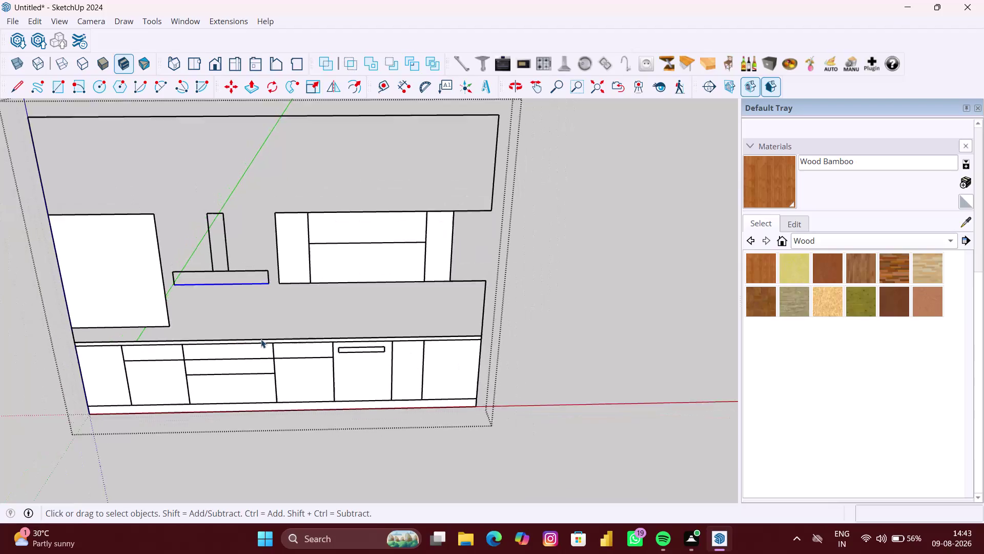
Select the kitchen wall elevation drawing's linework.
scroll(down, 3)
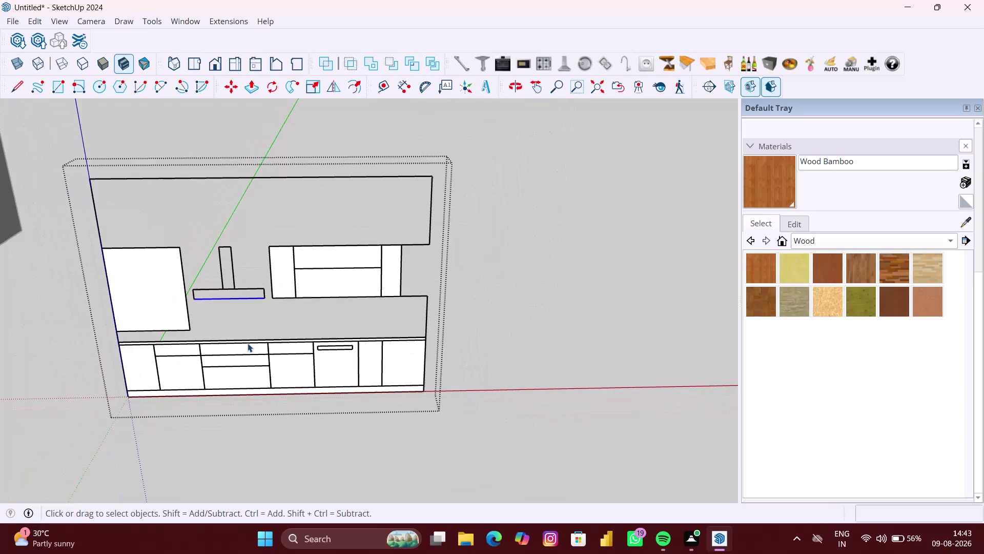
scroll(down, 3)
scroll(down, 3)
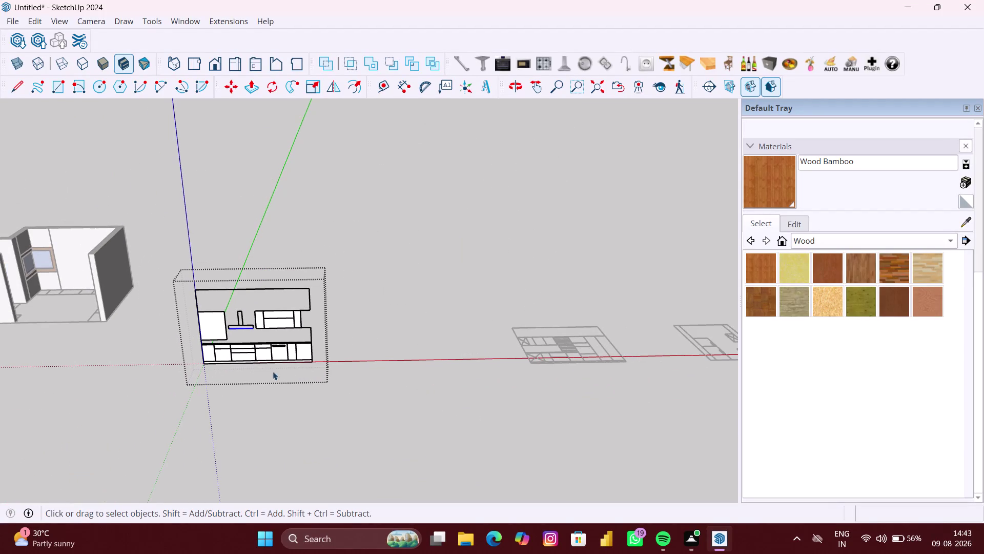
click(340, 390)
drag(341, 390, 165, 261)
scroll(up, 3)
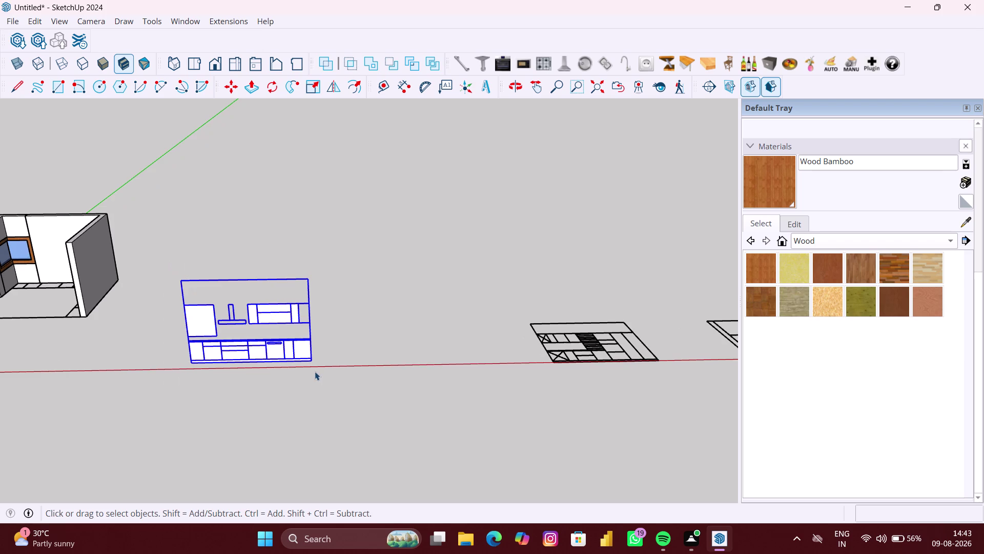
Move the elevation from its bottom-left corner onto the room's back-wall corner.
key(m)
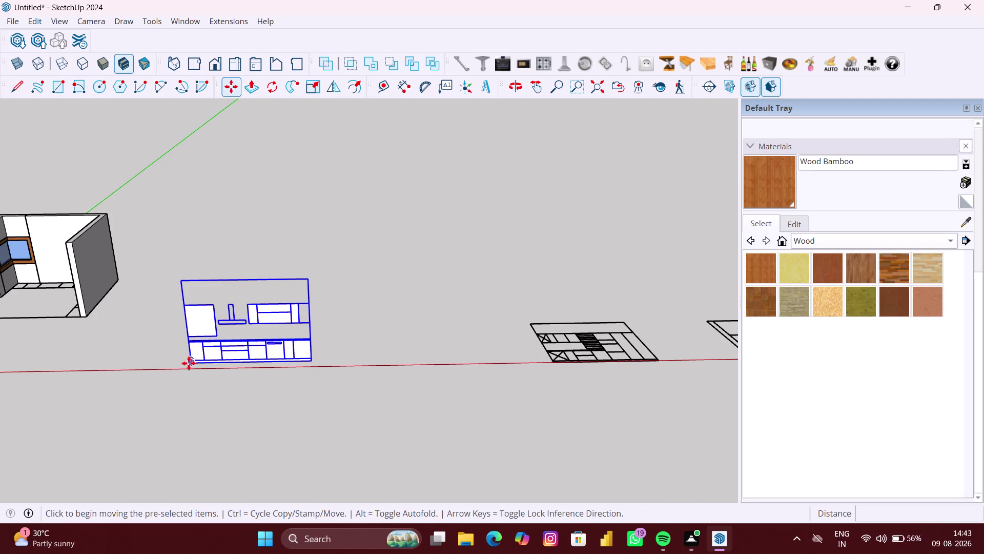
click(188, 363)
scroll(down, 3)
middle_drag(162, 360, 224, 434)
scroll(up, 3)
scroll(up, 3)
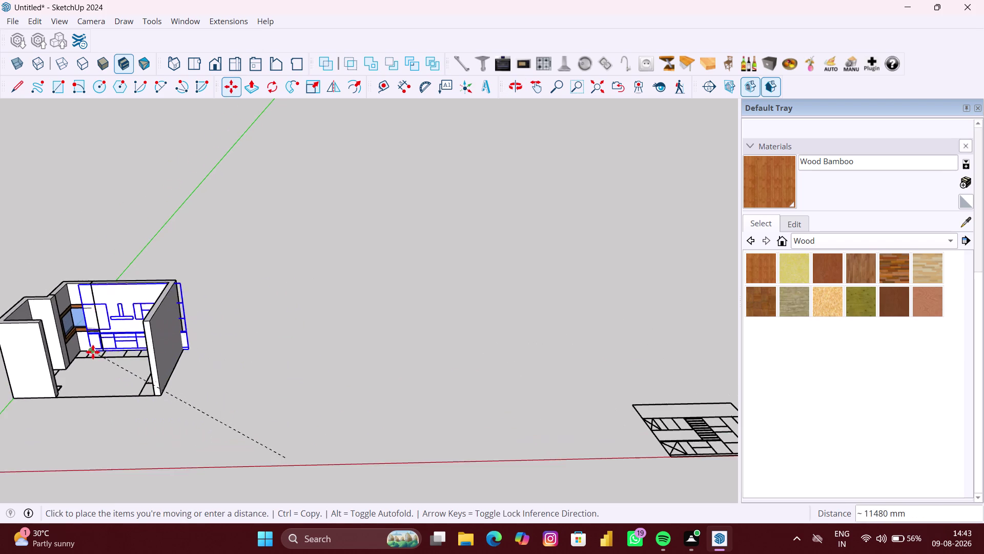
scroll(up, 3)
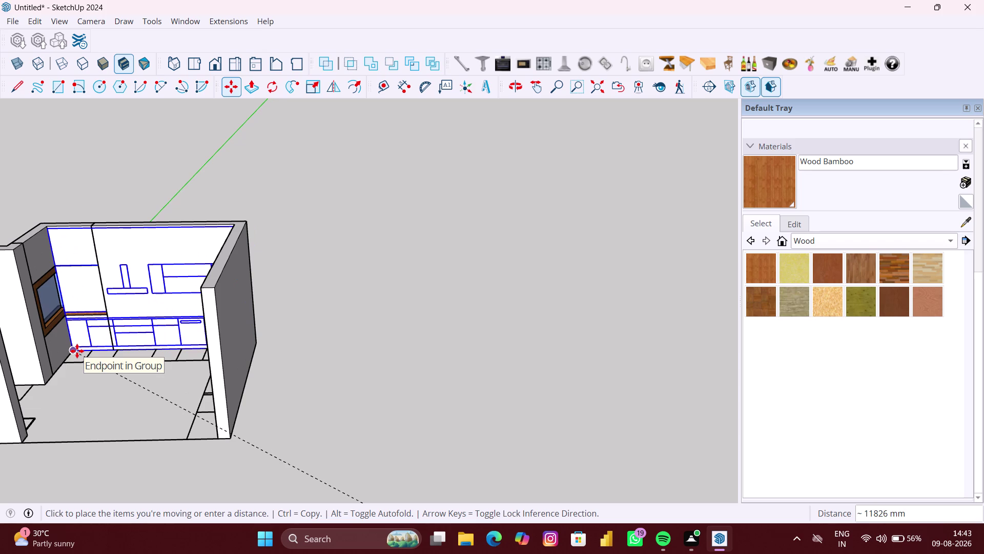
middle_drag(78, 351, 152, 359)
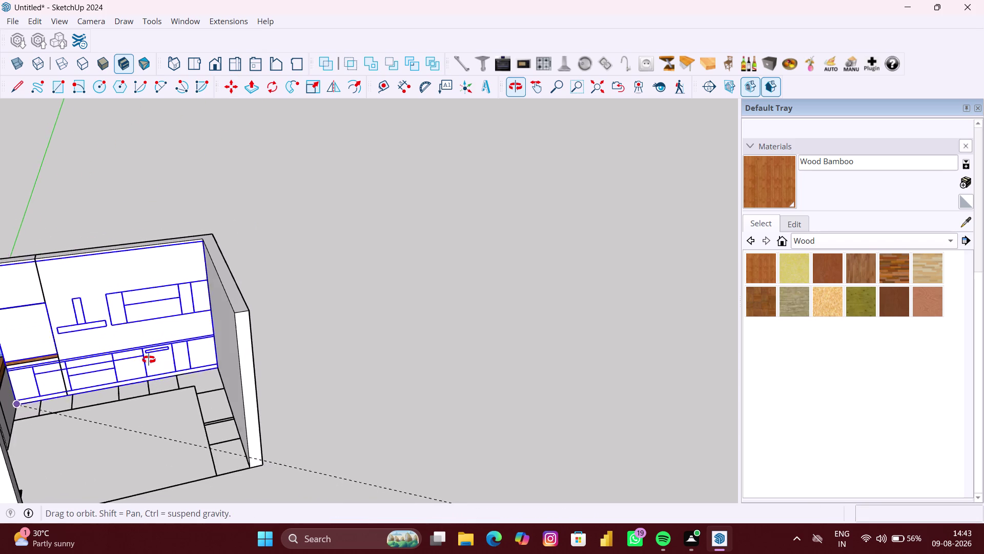
middle_drag(152, 359, 140, 359)
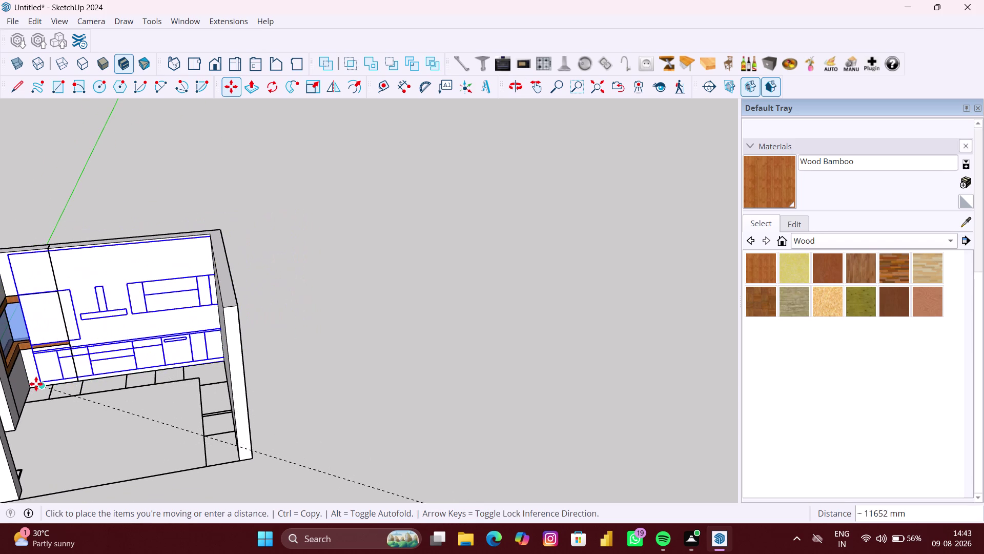
click(32, 384)
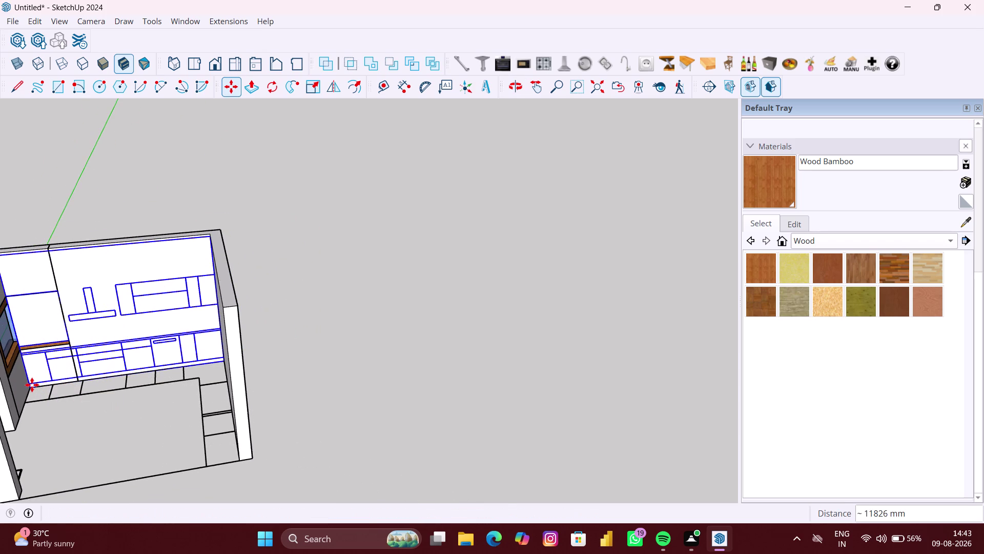
key(space)
click(351, 423)
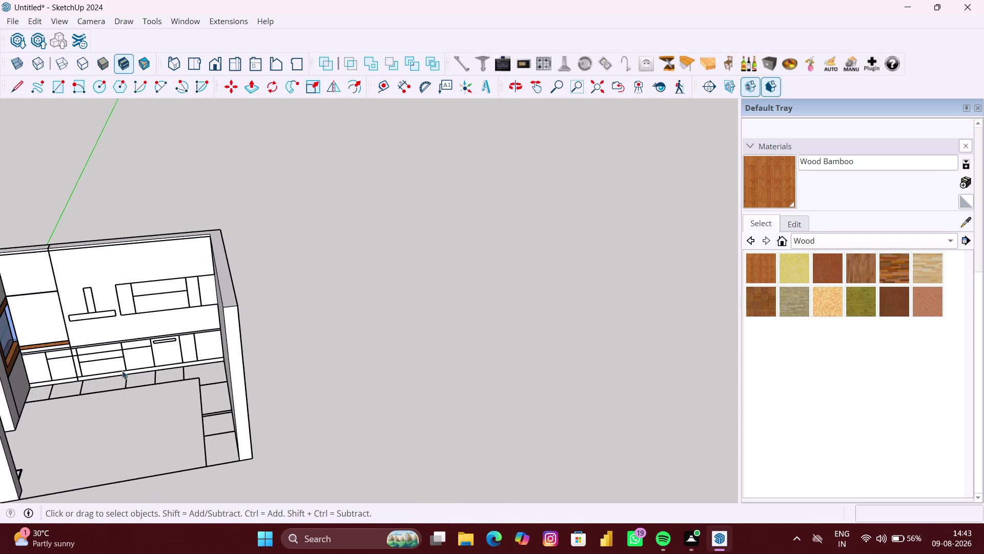
click(51, 322)
double_click(53, 320)
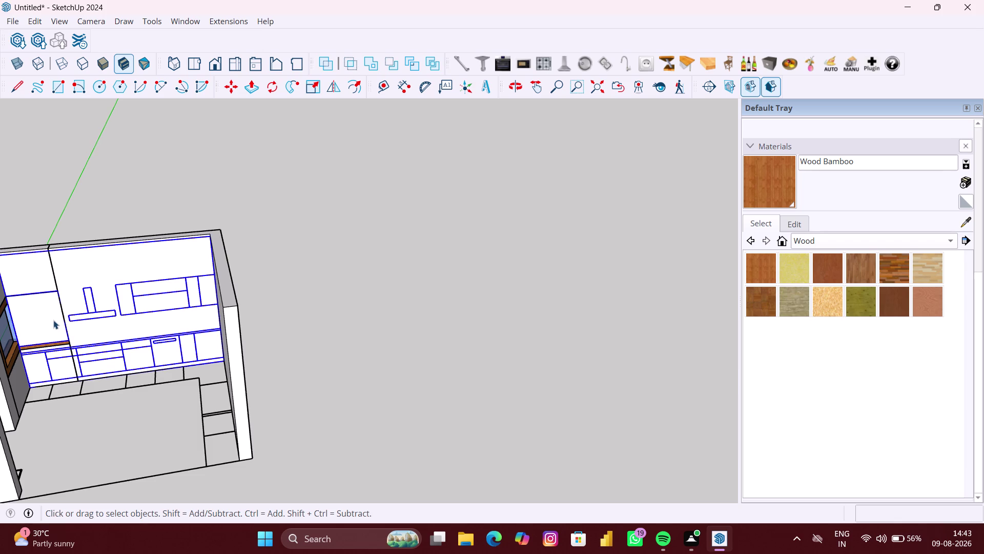
click(52, 318)
key(Delete)
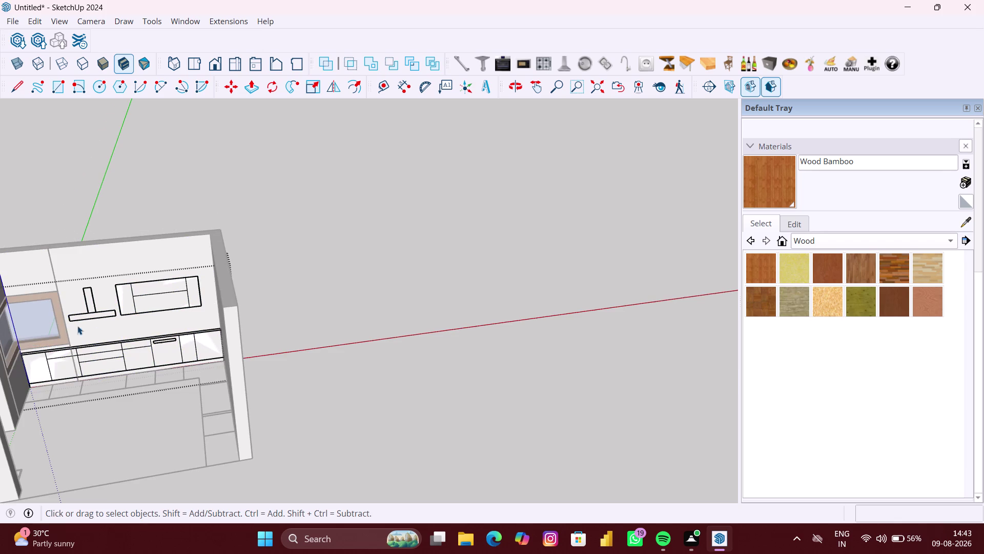
click(314, 356)
scroll(down, 3)
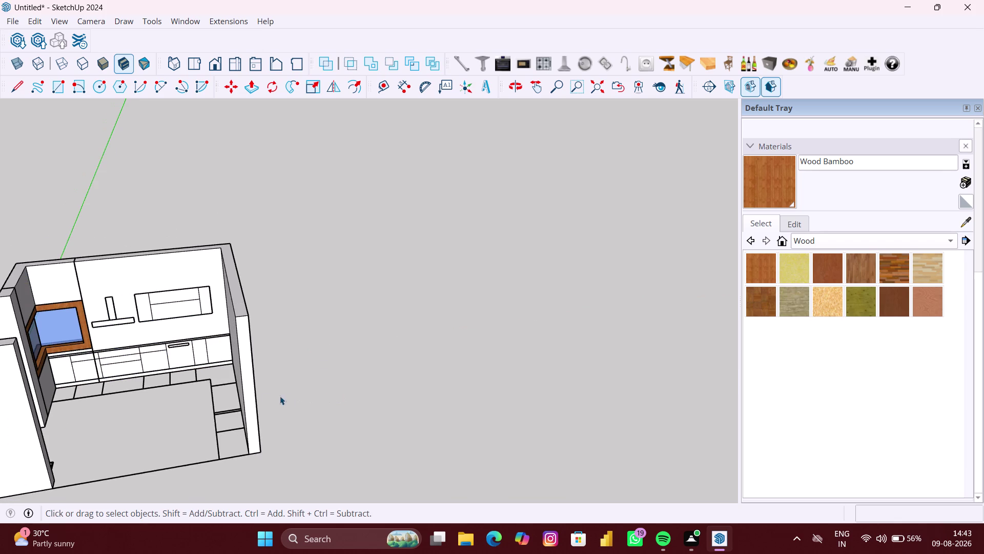
scroll(up, 3)
middle_drag(107, 390, 92, 381)
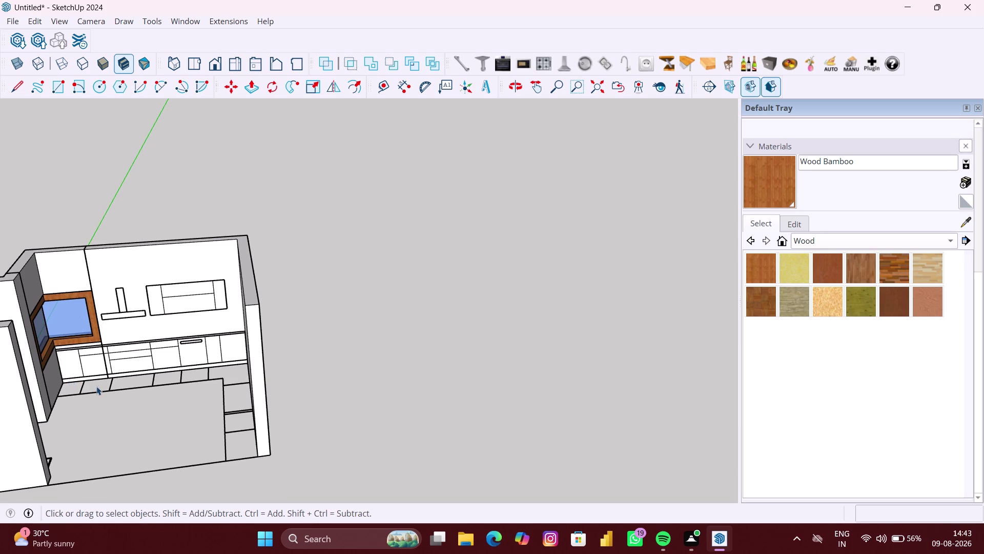
scroll(up, 3)
middle_drag(82, 386, 95, 389)
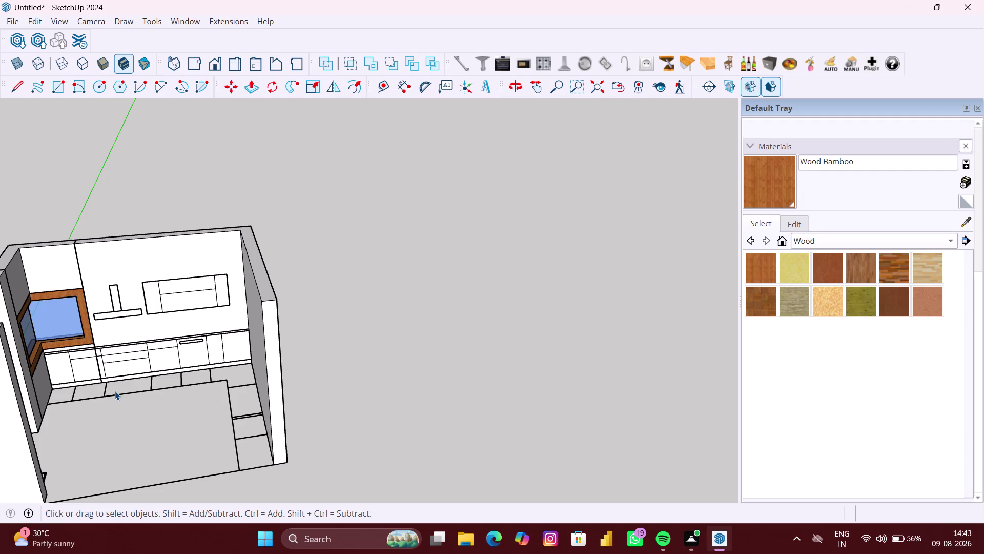
scroll(down, 3)
middle_drag(165, 375, 164, 374)
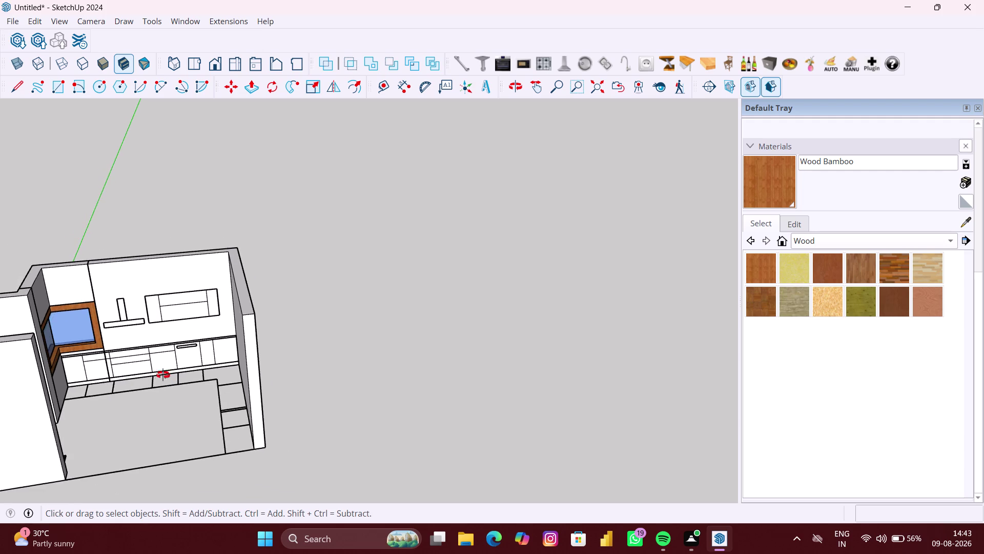
middle_drag(163, 375, 130, 368)
scroll(up, 3)
scroll(up, 3)
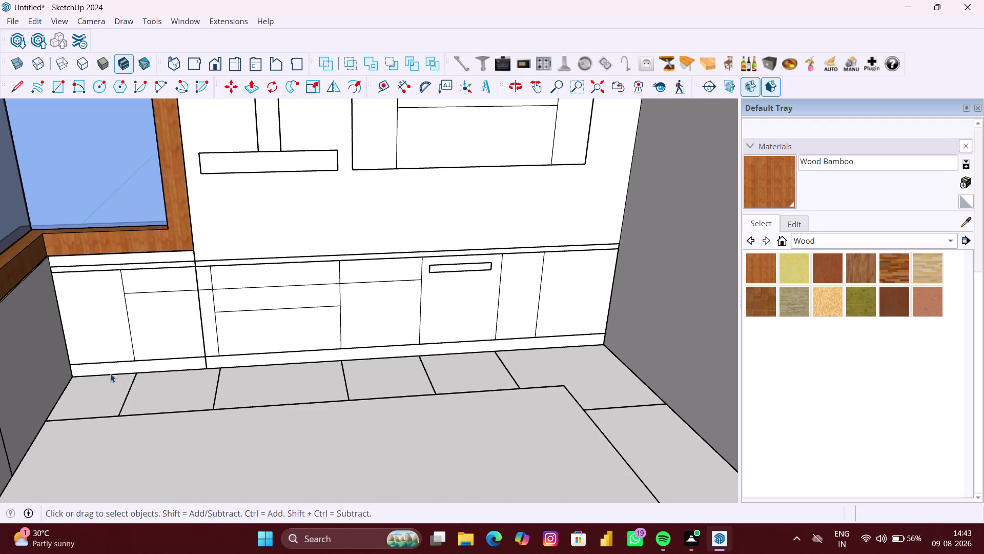
scroll(up, 3)
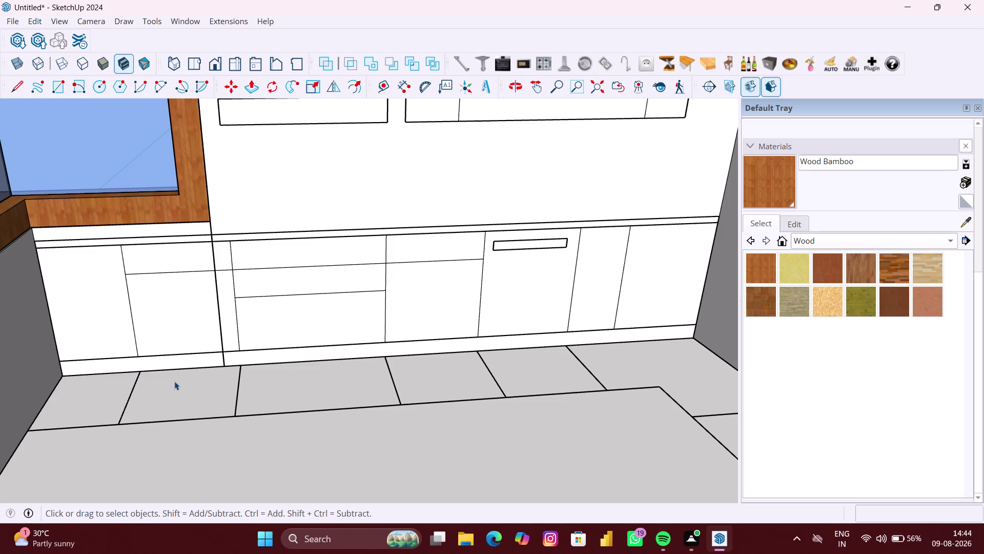
scroll(down, 3)
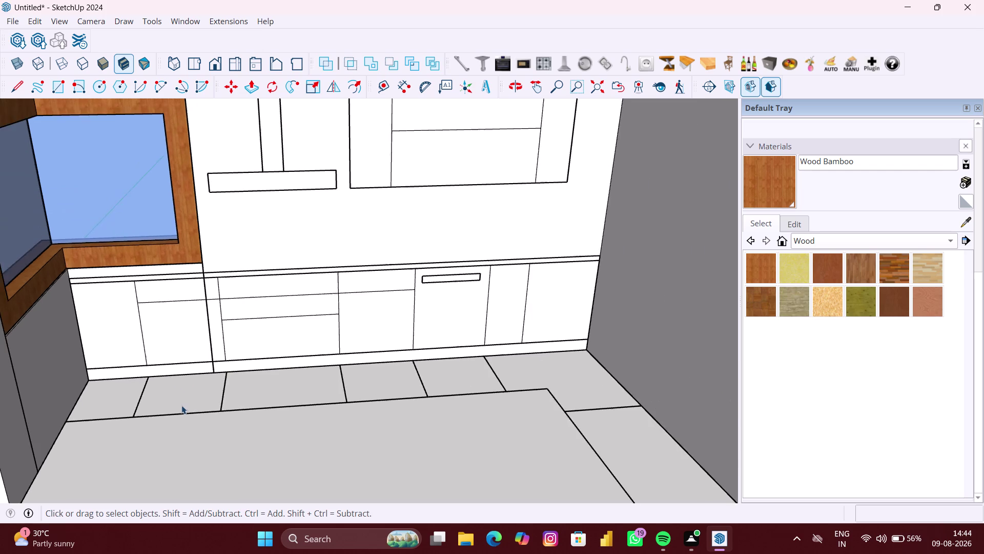
scroll(down, 3)
scroll(up, 3)
scroll(up, 3)
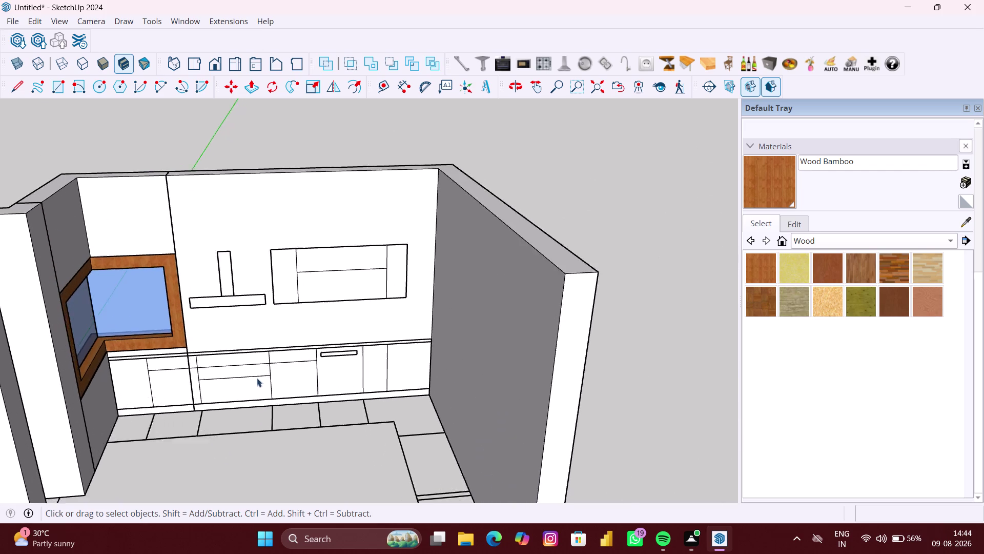
scroll(up, 3)
scroll(down, 3)
middle_drag(444, 434, 313, 381)
middle_drag(469, 408, 319, 367)
scroll(down, 3)
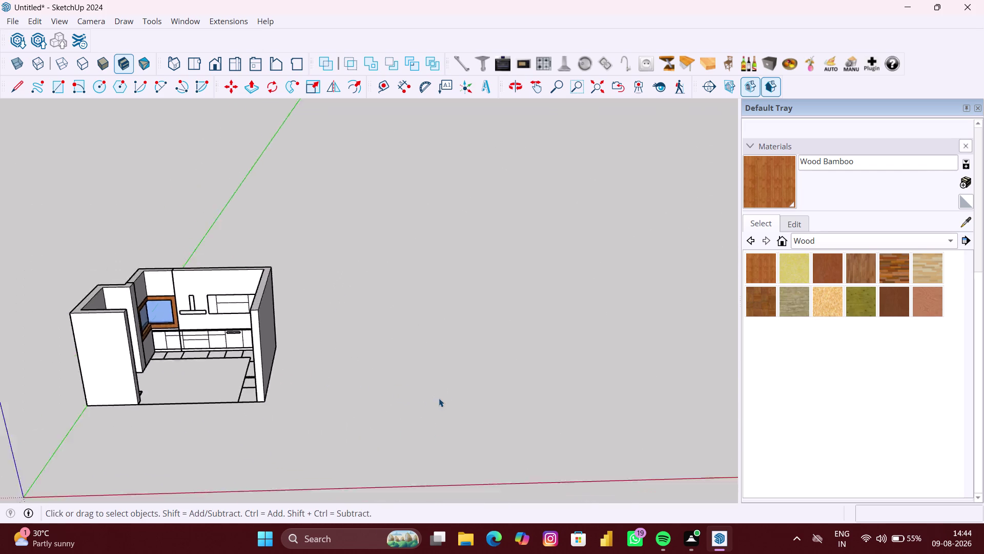
scroll(down, 3)
middle_drag(490, 394, 324, 335)
scroll(up, 3)
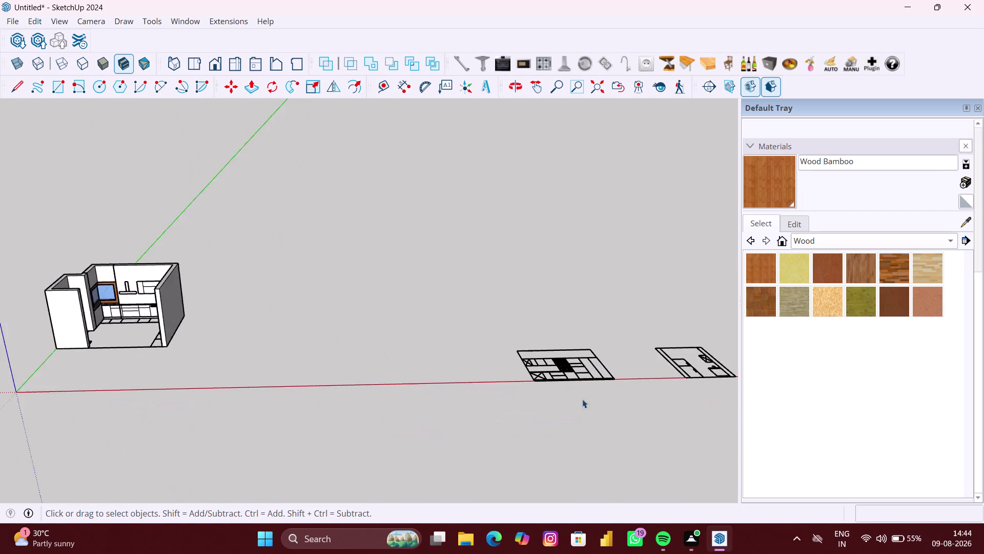
Pan to the cabinet layout drawing and select it.
scroll(up, 3)
drag(644, 383, 433, 298)
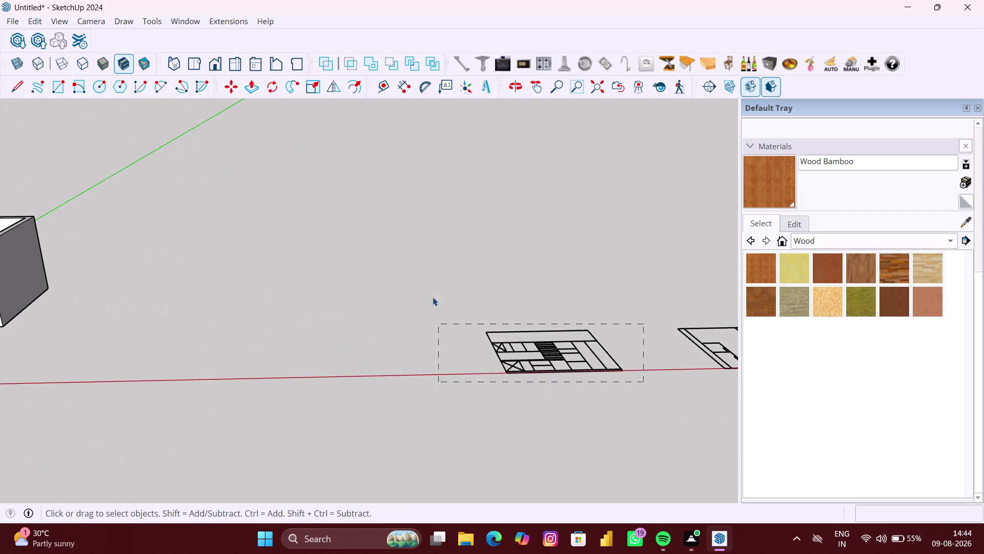
drag(433, 298, 432, 292)
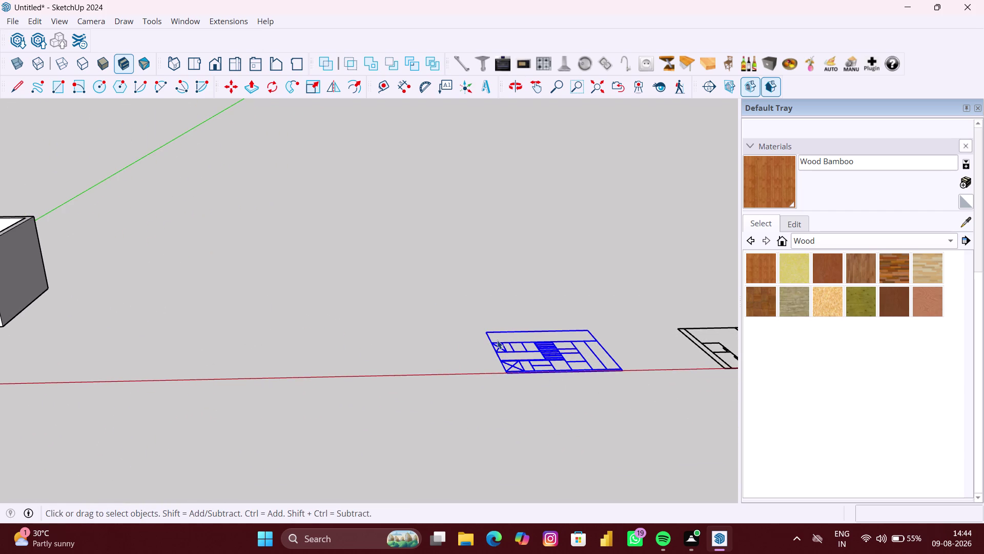
click(272, 88)
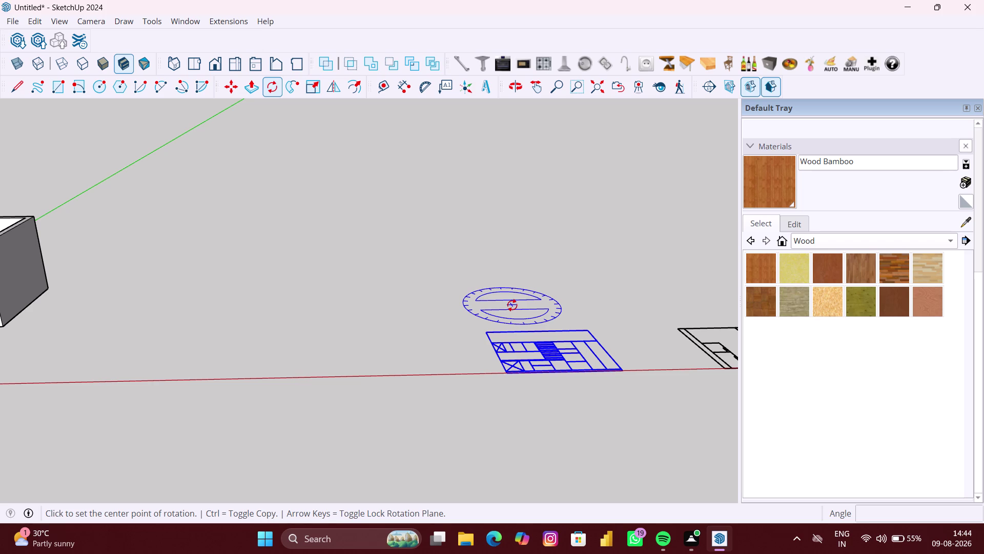
Rotate the drawing 90 degrees on a vertical rotation plane about its corner.
key(Left)
key(Right)
click(508, 372)
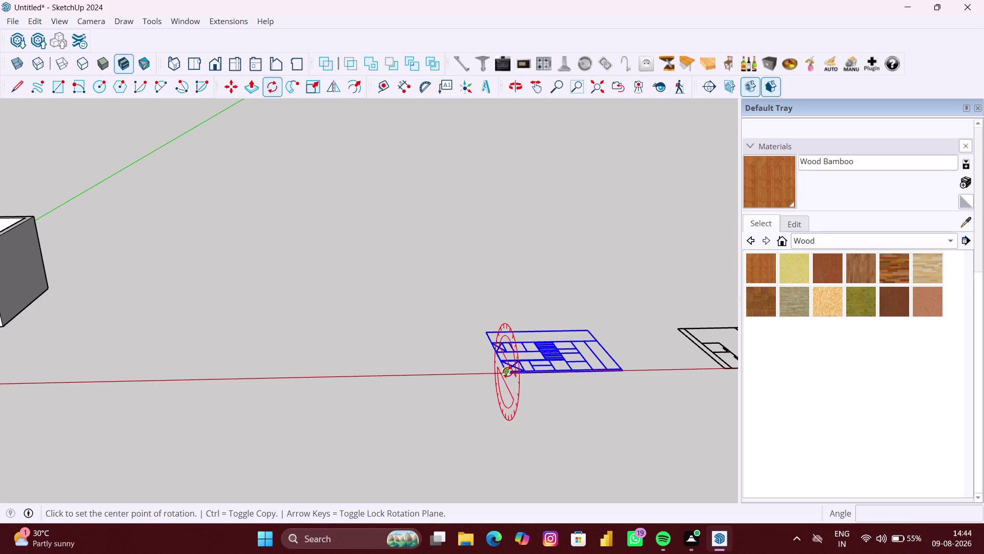
click(489, 331)
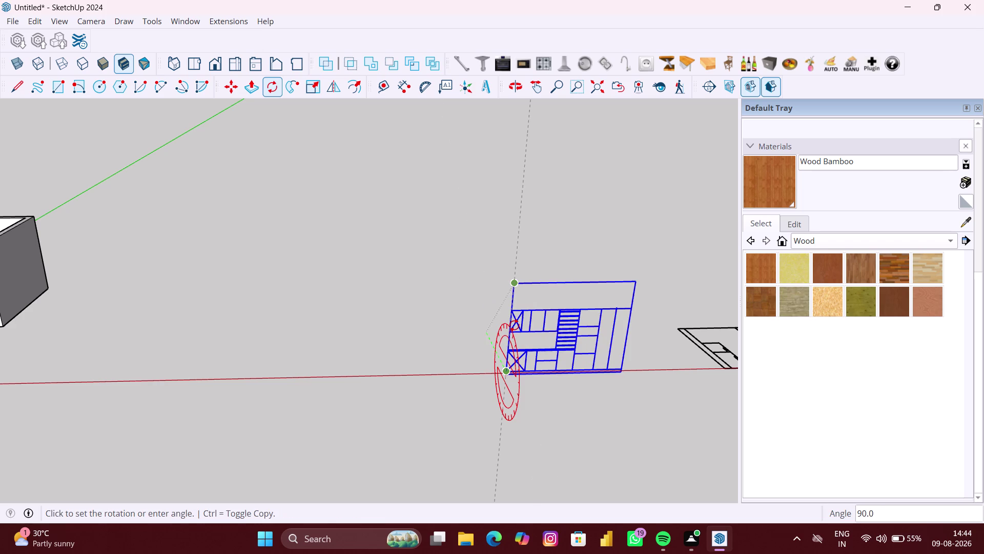
text(90)
key(Return)
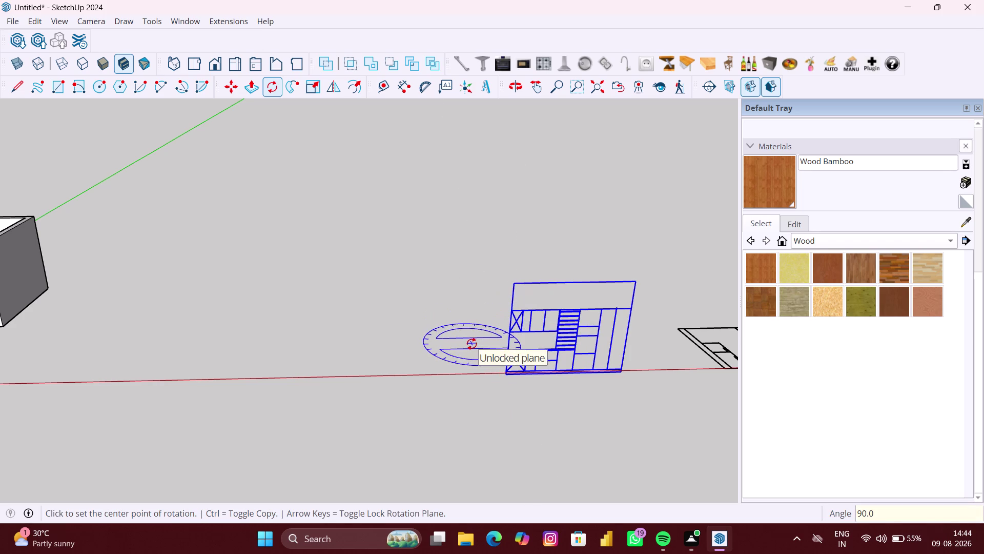
Attempt another rotation on different protractor axes, then cancel it.
key(Left)
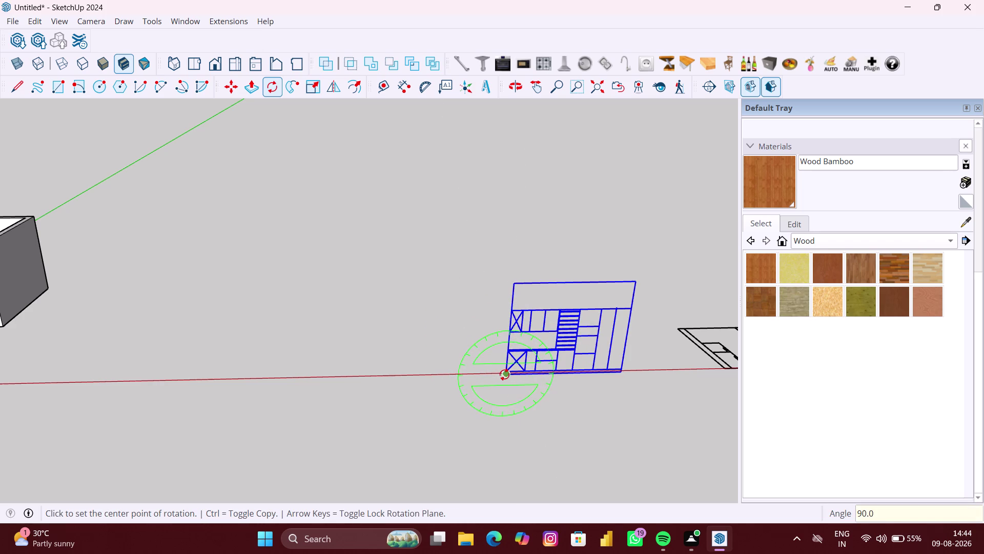
click(504, 374)
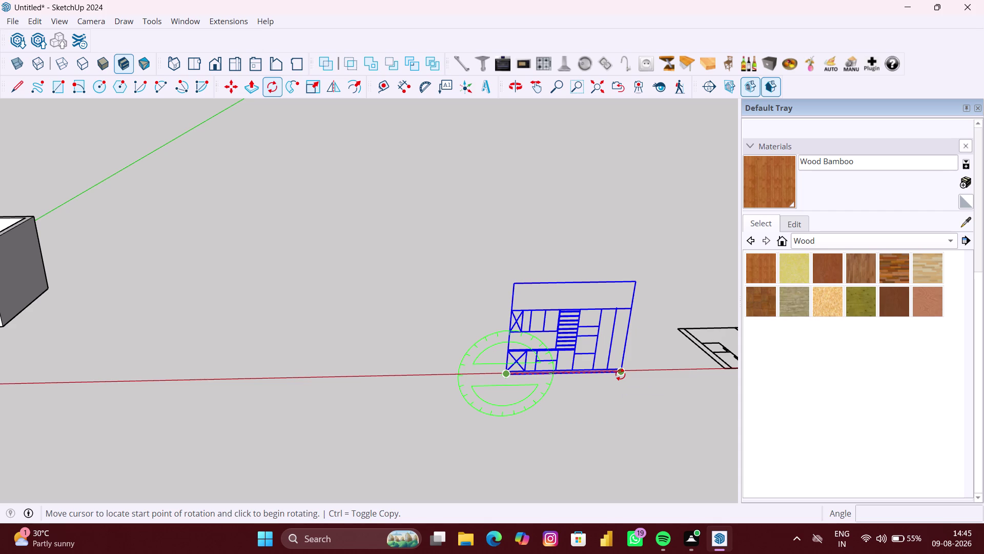
click(620, 374)
key(space)
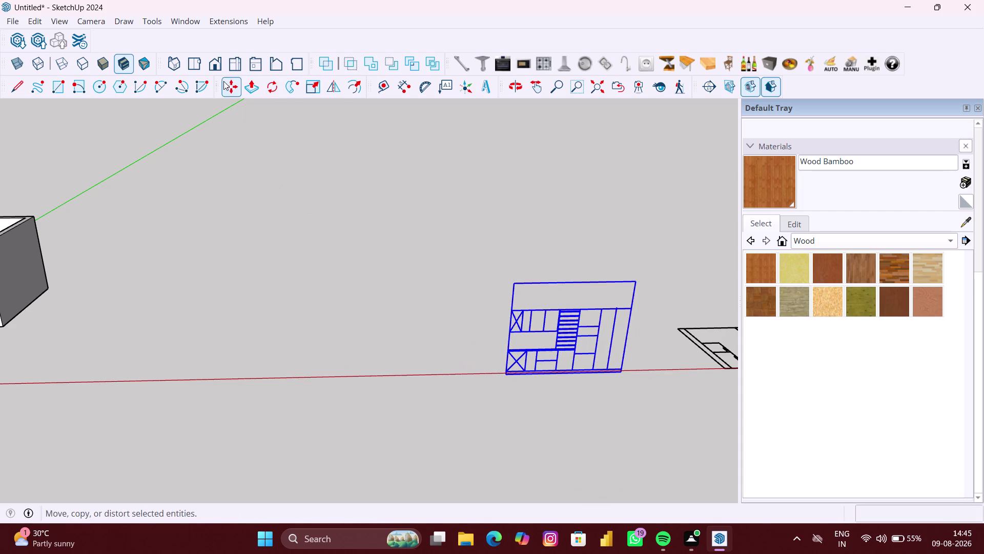
click(268, 82)
key(Left)
drag(480, 246, 479, 266)
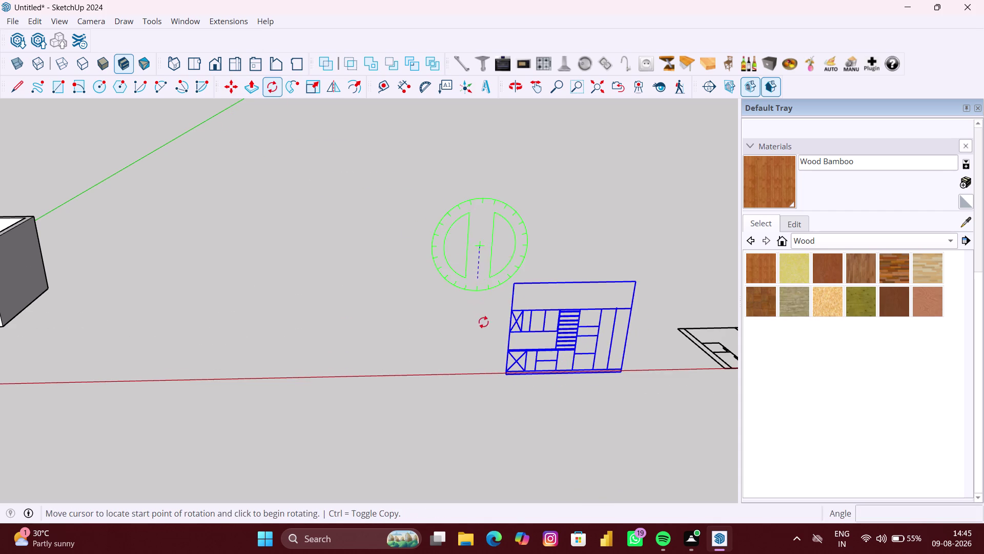
key(Up)
key(Right)
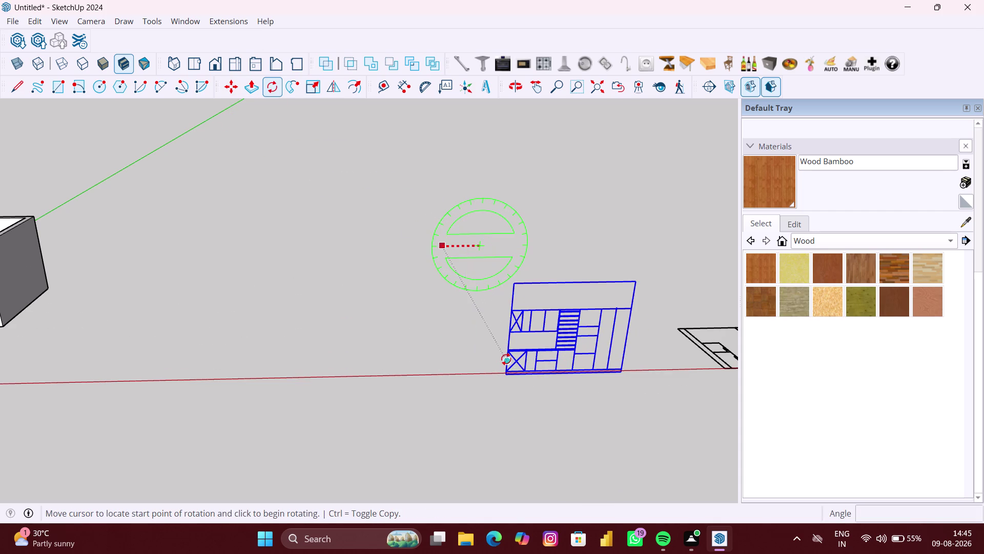
key(space)
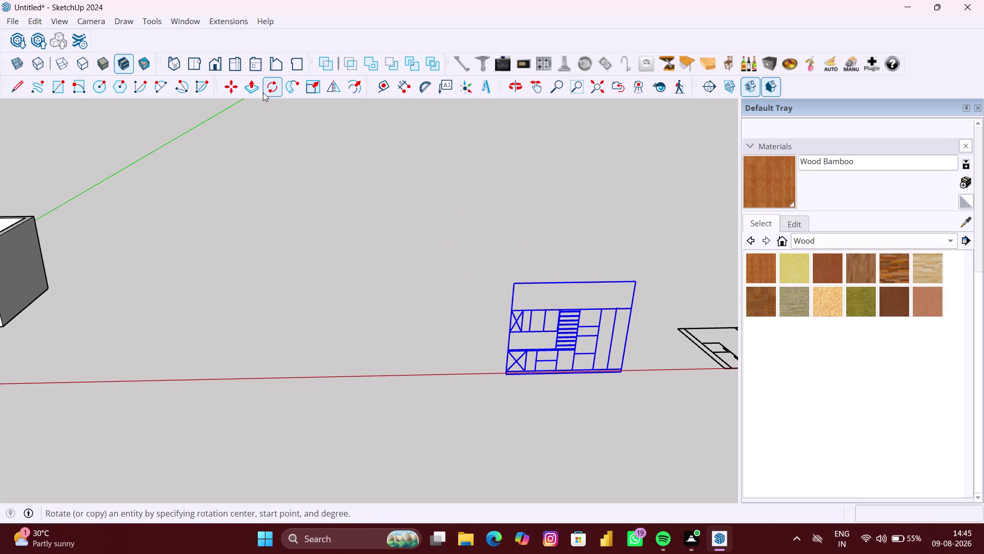
Rotate the drawing 90 degrees with a horizontal protractor from bottom-left to bottom-right corner.
click(273, 89)
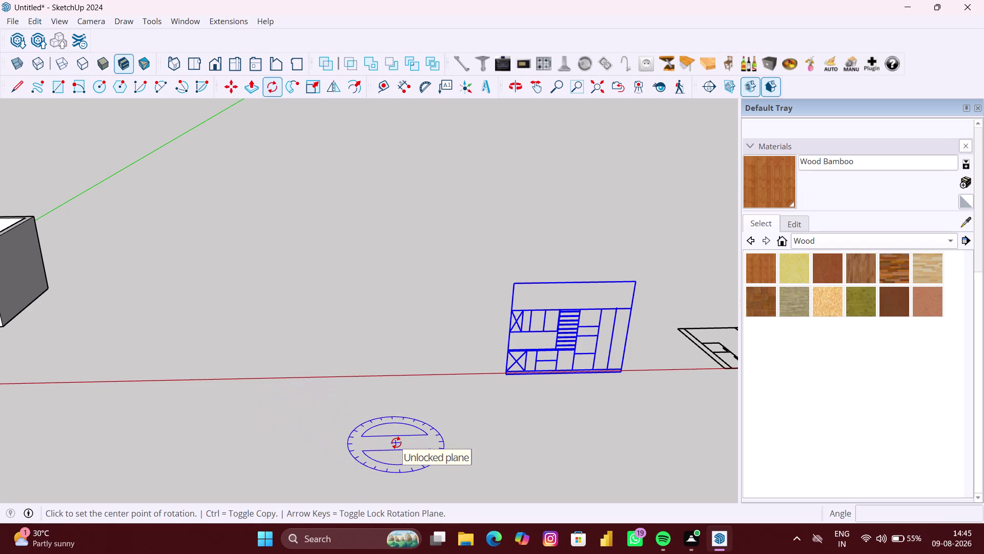
key(Left)
key(Up)
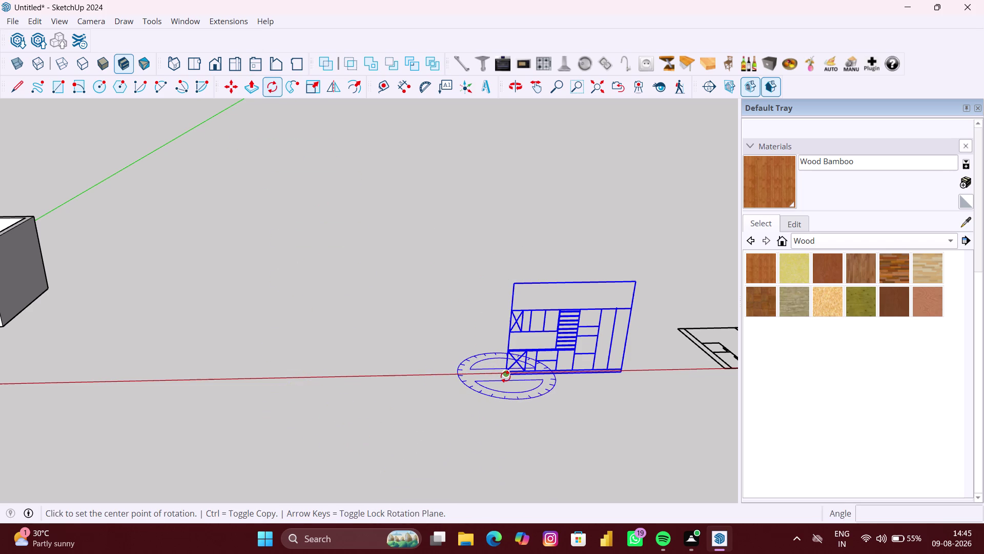
click(505, 376)
click(623, 372)
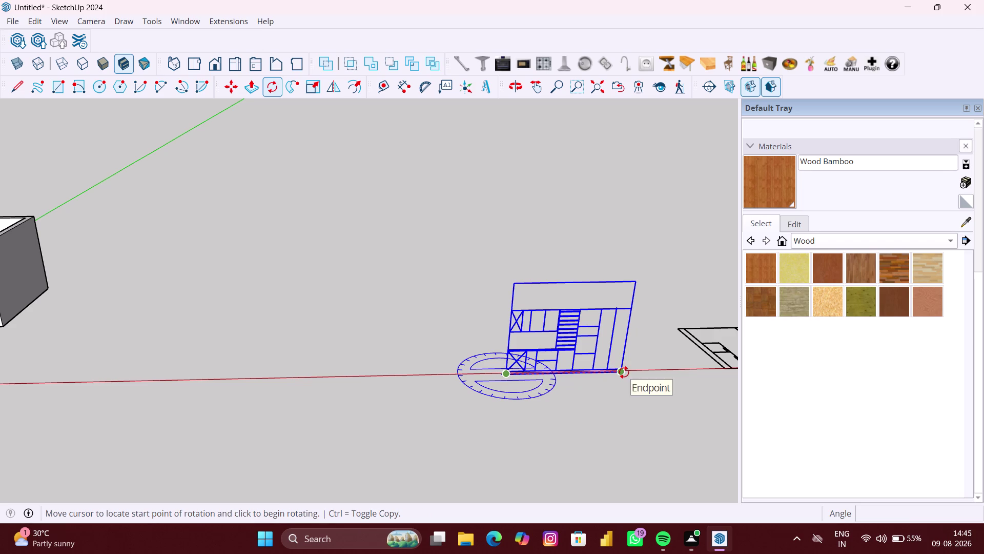
text(90)
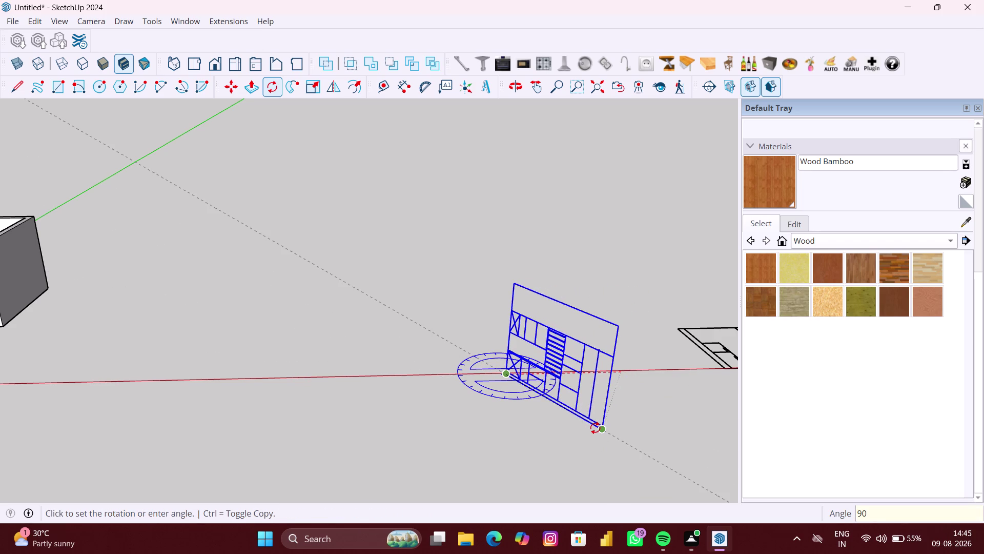
key(Return)
key(space)
click(595, 428)
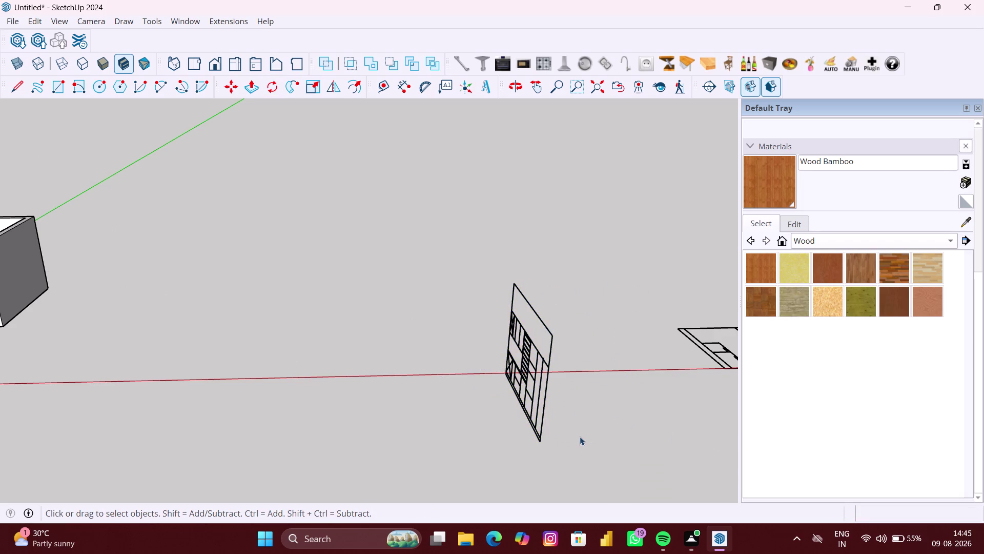
scroll(down, 3)
Orbit to the kitchen and open the base cabinet group for editing.
middle_drag(412, 421, 680, 441)
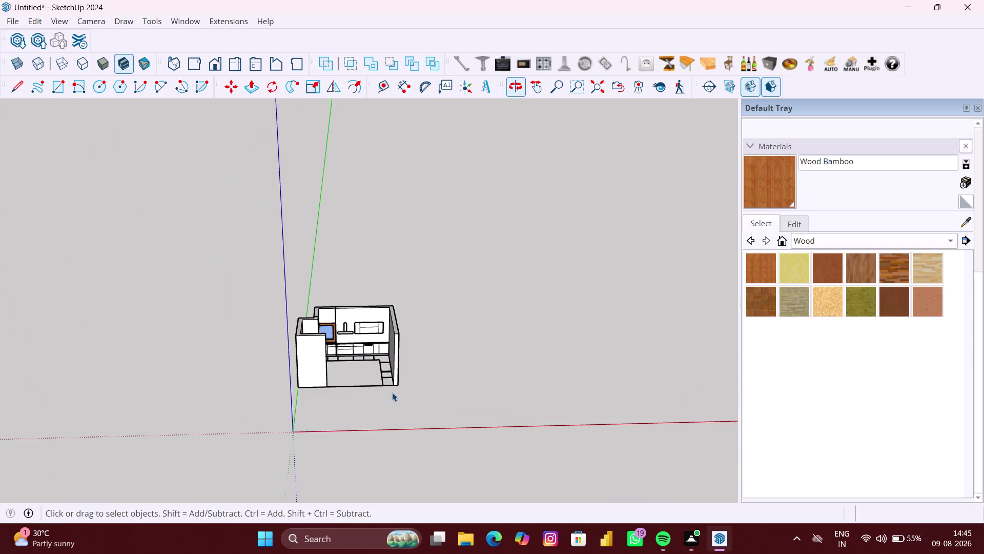
scroll(up, 3)
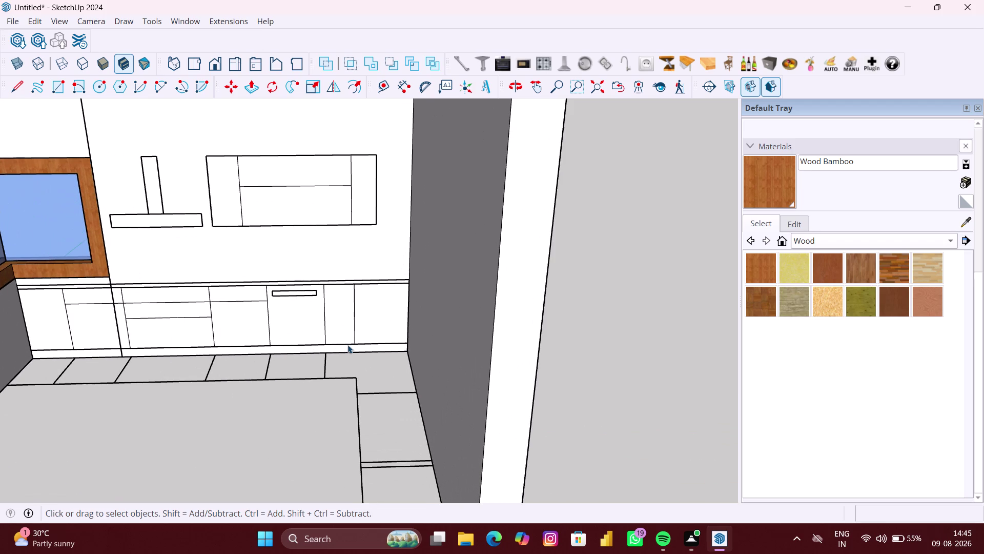
middle_click(347, 345)
scroll(up, 3)
text(P)
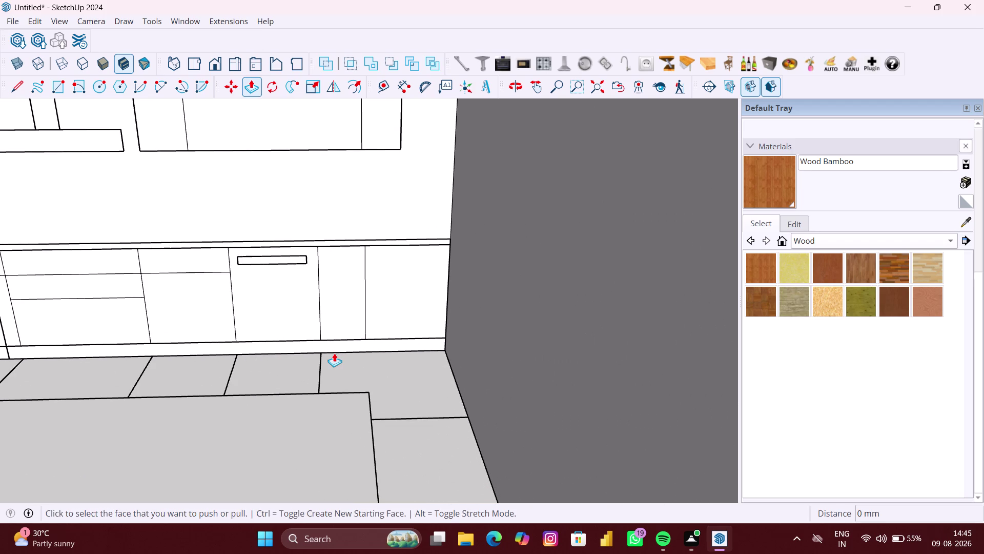
key(space)
click(340, 344)
double_click(340, 345)
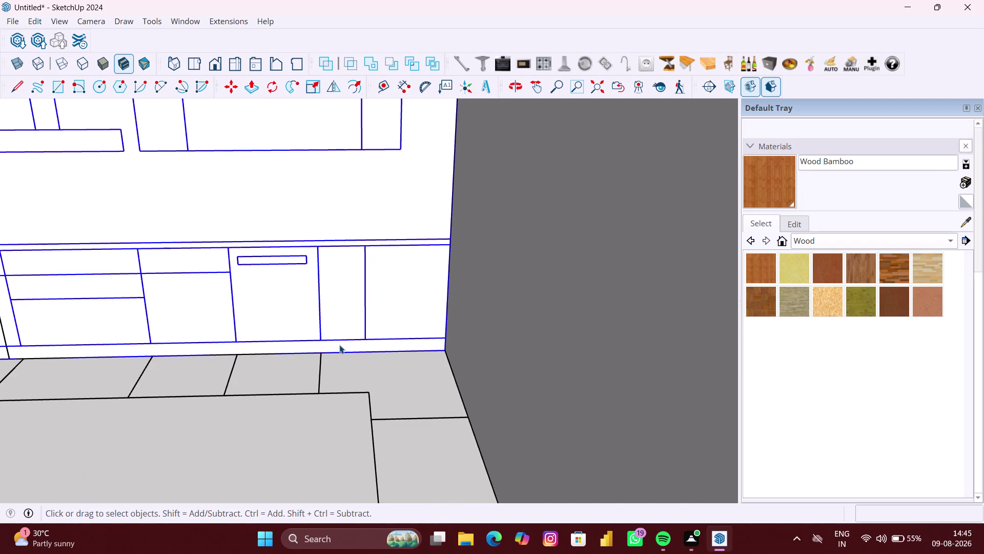
scroll(up, 3)
double_click(364, 346)
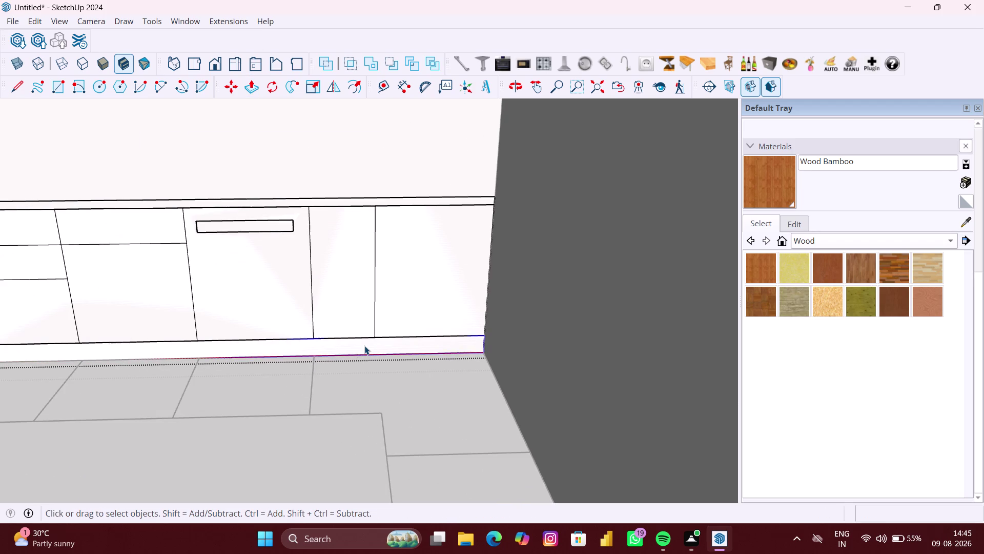
Push/pull the kick strip face out 580 mm into a plinth block.
key(p)
click(370, 342)
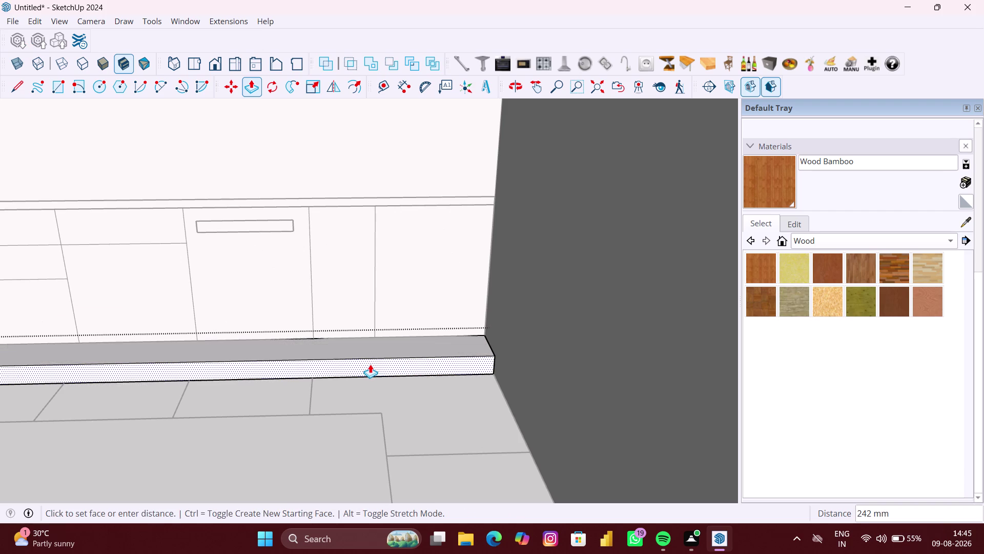
text(580)
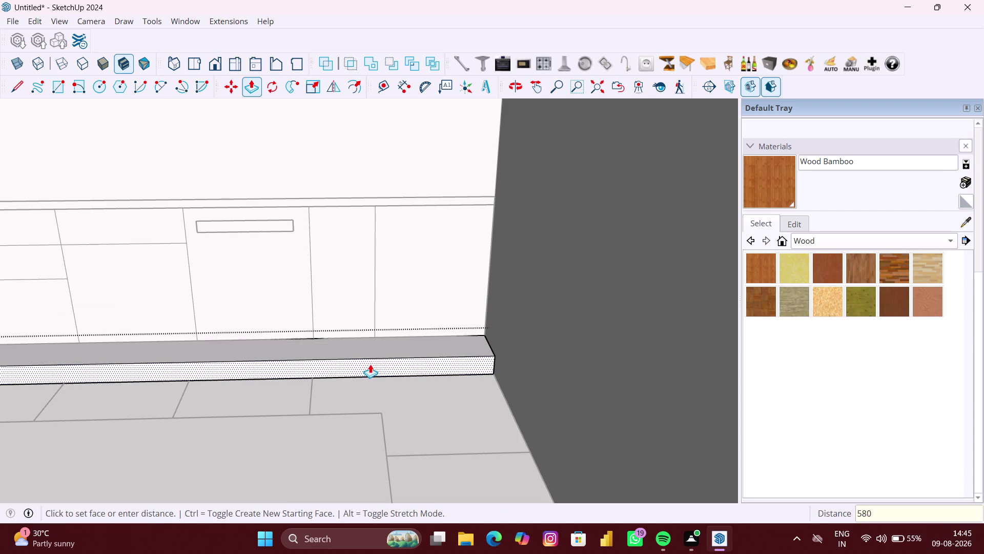
text(MM)
key(Return)
scroll(down, 3)
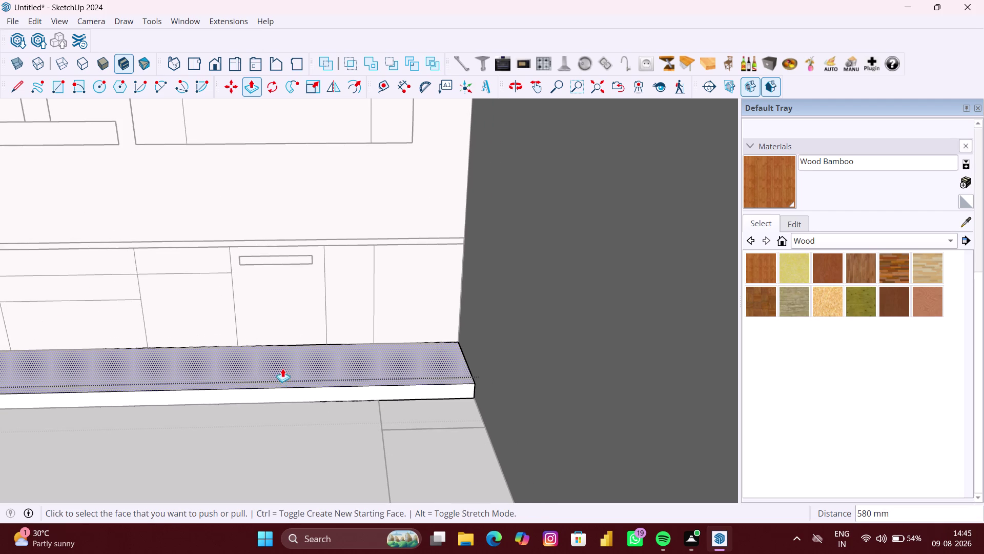
key(space)
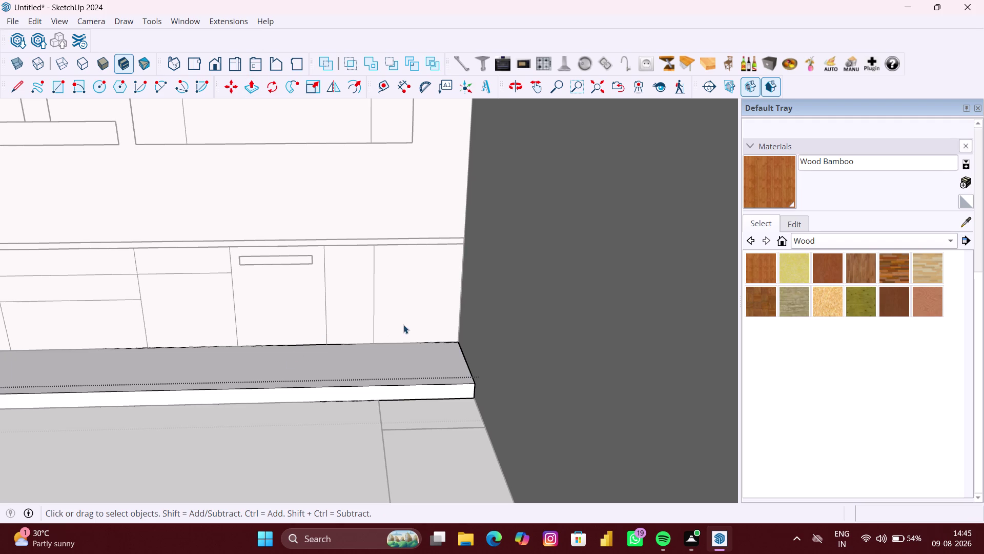
Pull the rightmost door, next door and dishwasher fronts out 580 mm.
click(407, 323)
double_click(411, 313)
double_click(411, 314)
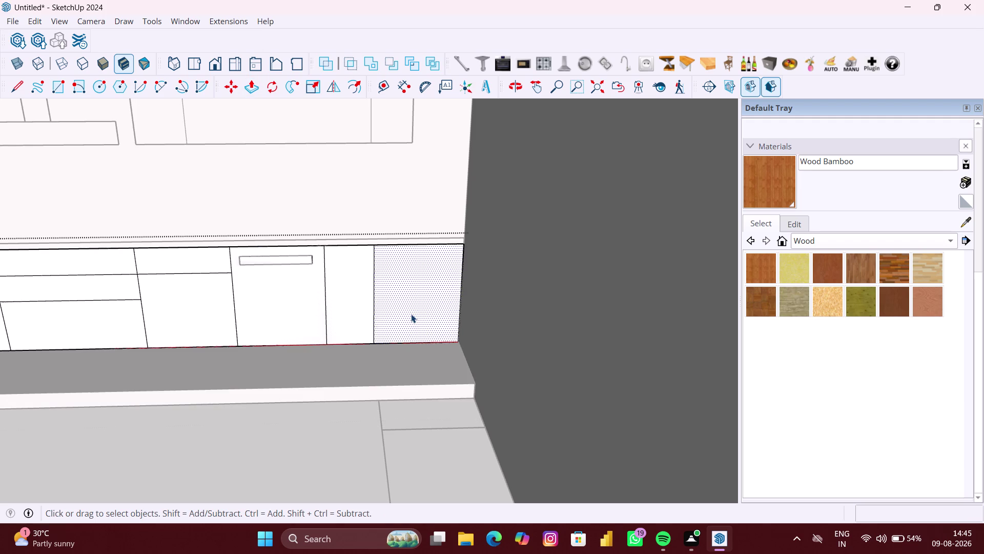
key(p)
double_click(412, 309)
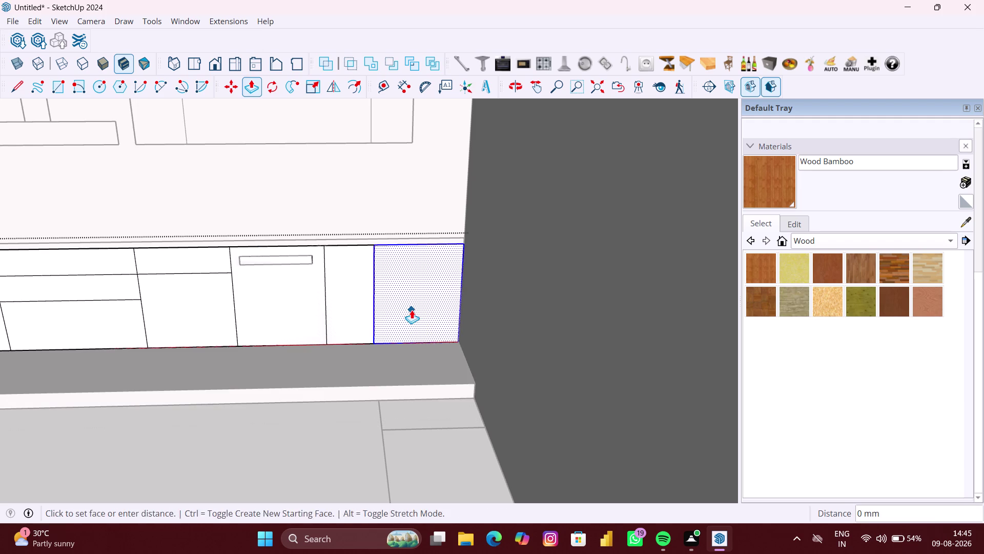
double_click(360, 313)
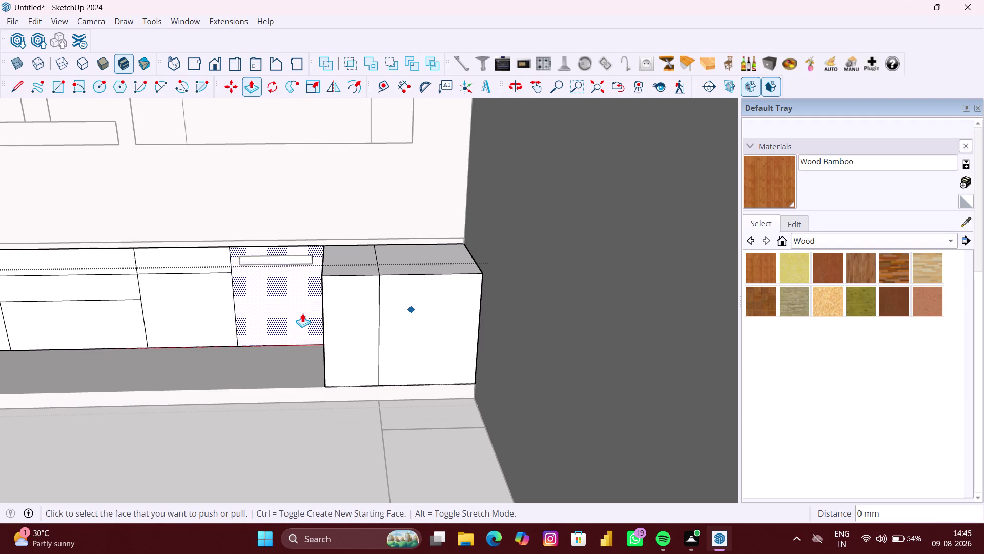
double_click(302, 313)
Orbit and zoom in to inspect the handle recess on the extruded fronts.
scroll(up, 3)
middle_drag(285, 288, 286, 285)
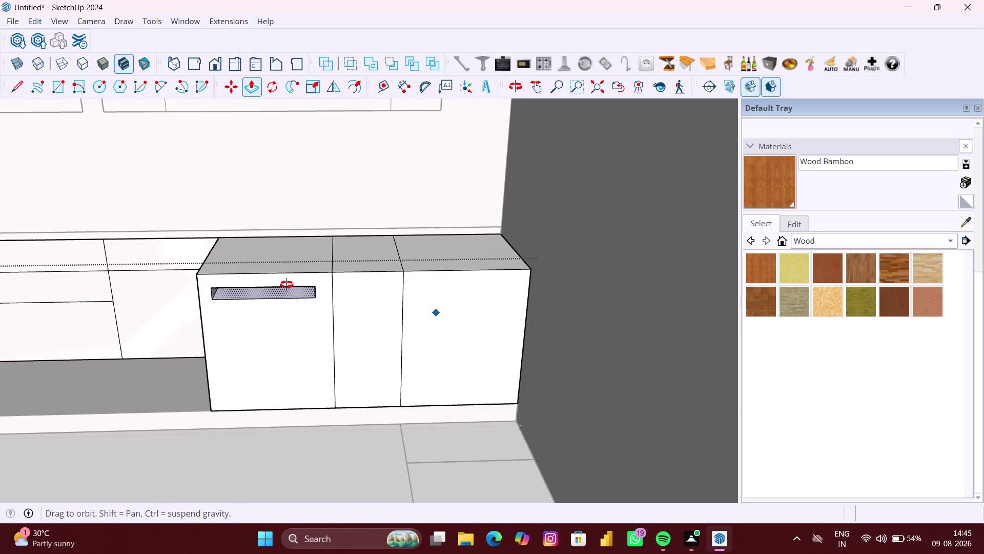
middle_drag(286, 285, 298, 260)
scroll(up, 3)
middle_drag(269, 276, 295, 249)
scroll(up, 3)
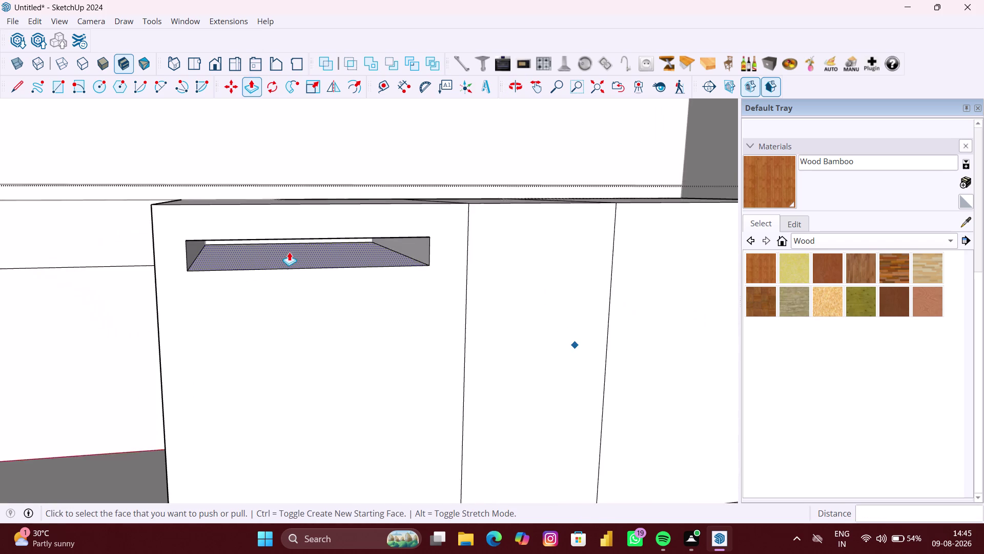
scroll(up, 3)
middle_drag(310, 232, 313, 226)
scroll(up, 3)
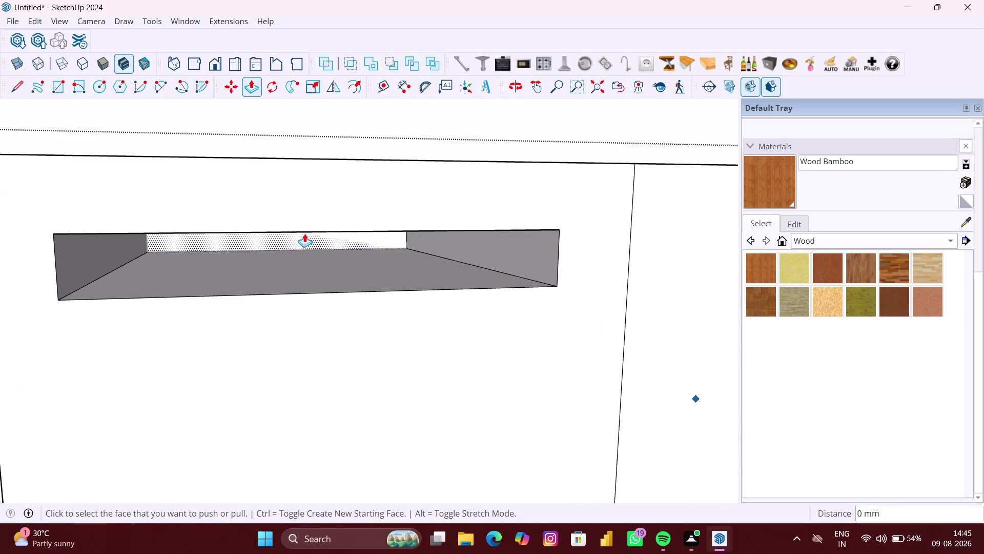
scroll(up, 3)
scroll(up, 3)
double_click(315, 238)
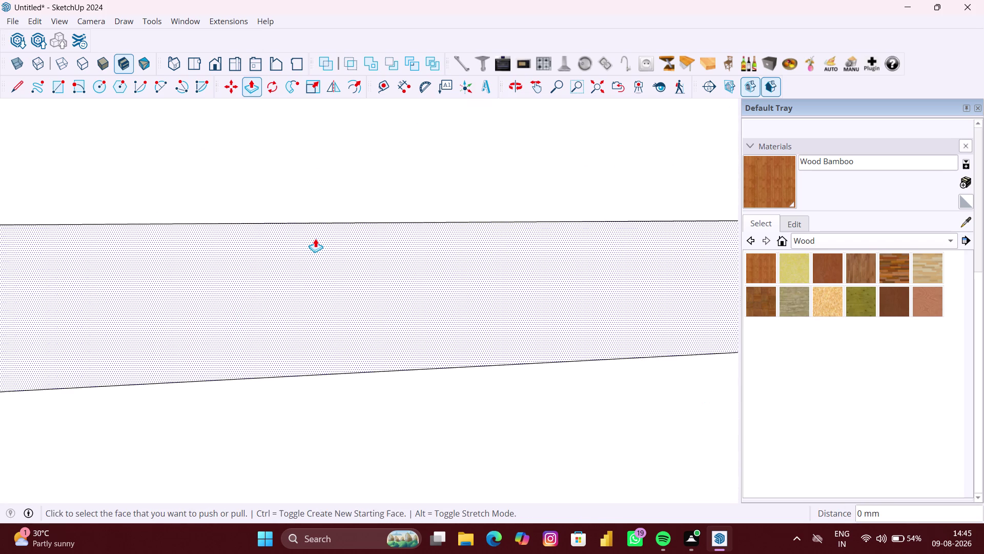
scroll(down, 3)
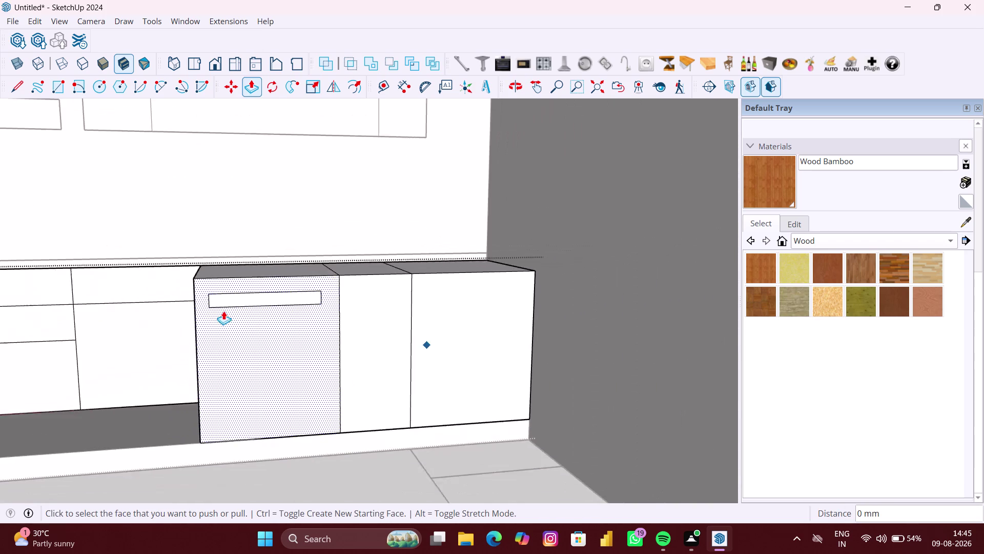
scroll(down, 3)
Pull the next cabinet front, lower front and lower drawer front out the same distance.
double_click(171, 333)
double_click(156, 284)
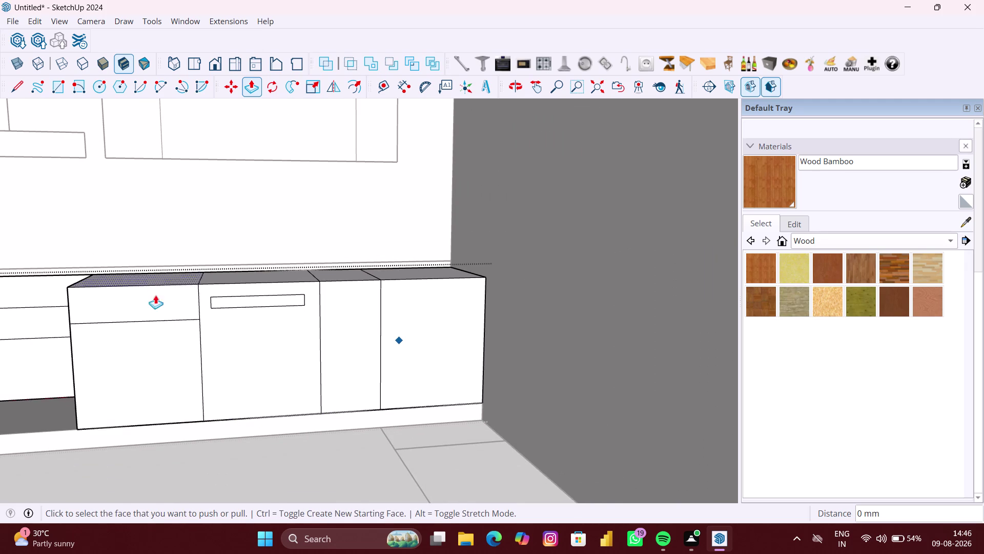
scroll(down, 3)
middle_drag(179, 311, 355, 314)
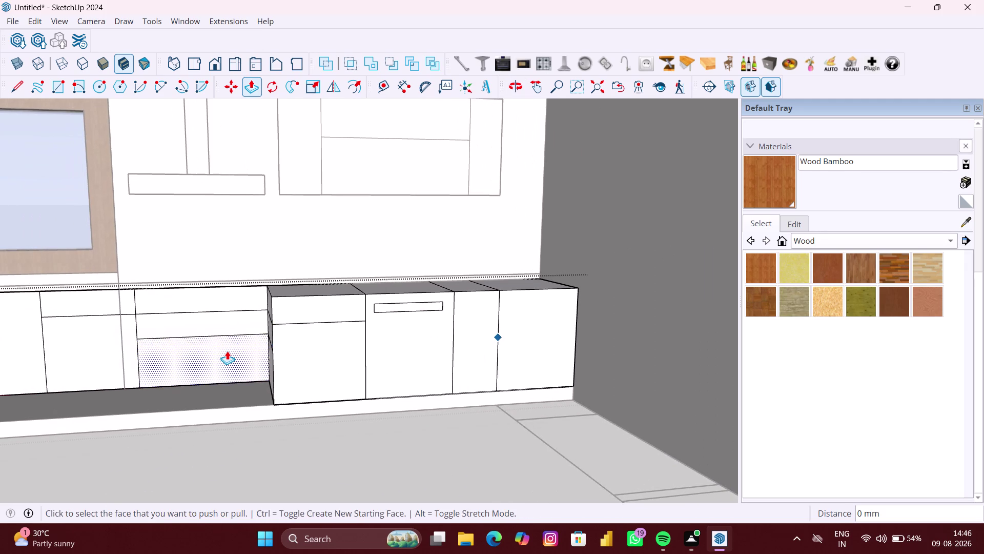
double_click(227, 350)
double_click(199, 318)
Pull the top drawer front and the next cabinet's front out to match.
click(203, 294)
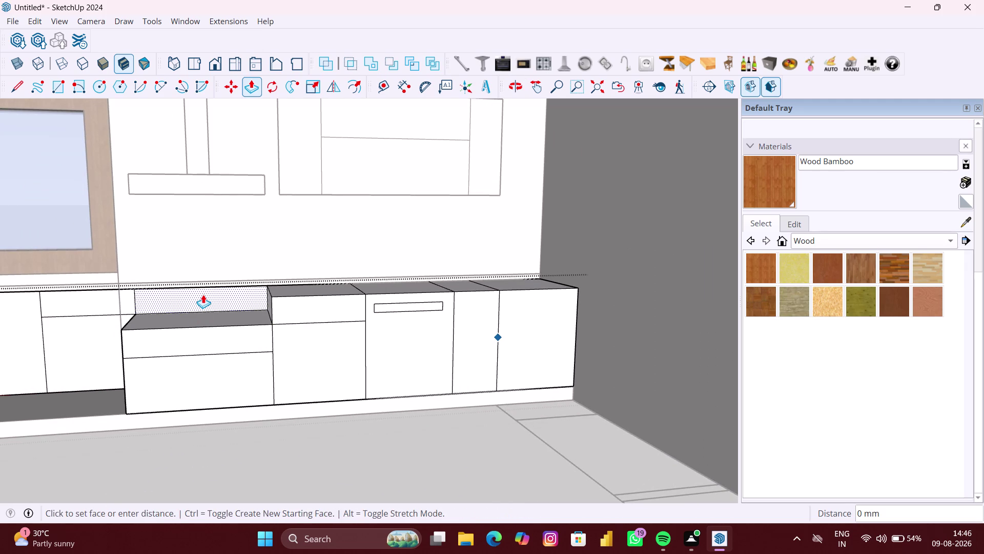
click(207, 294)
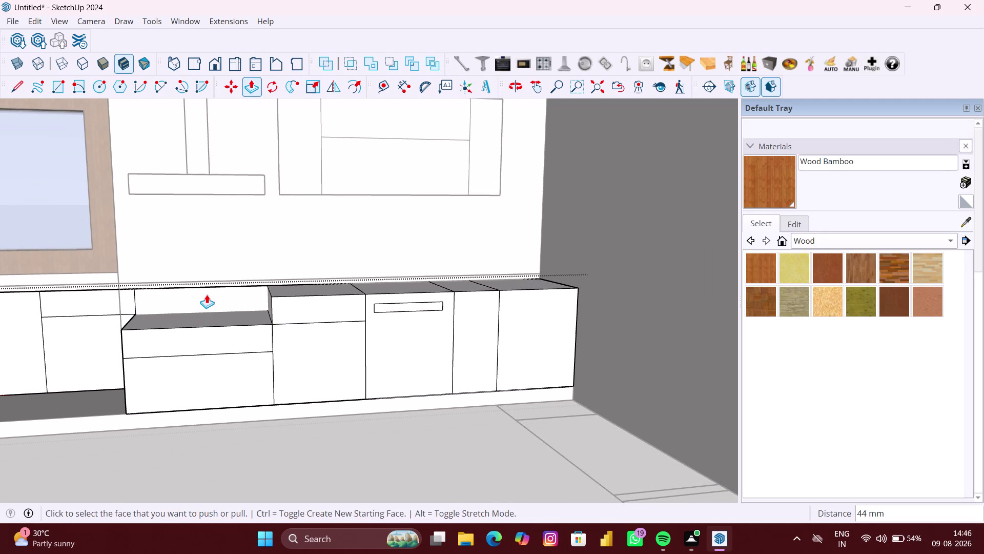
key(ctrl+z)
click(200, 294)
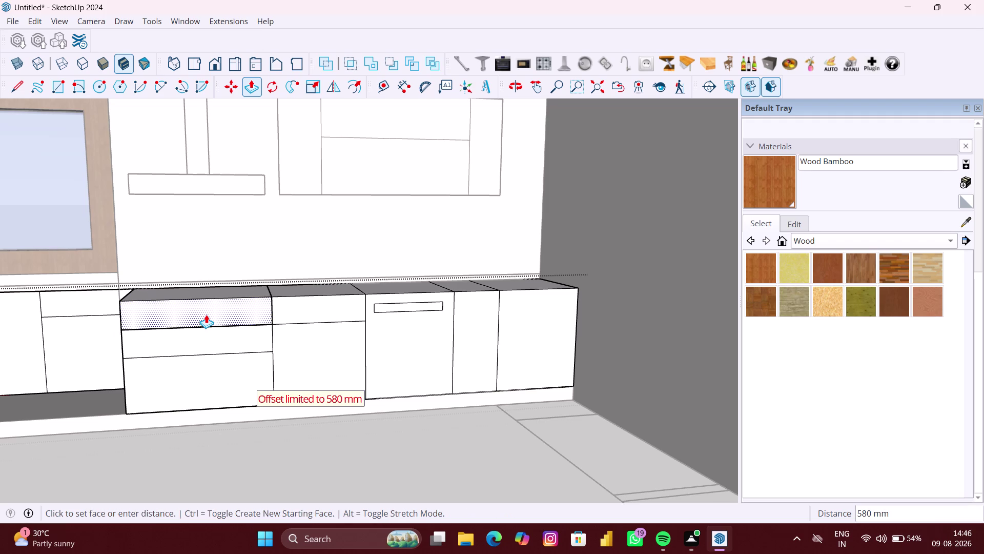
click(200, 327)
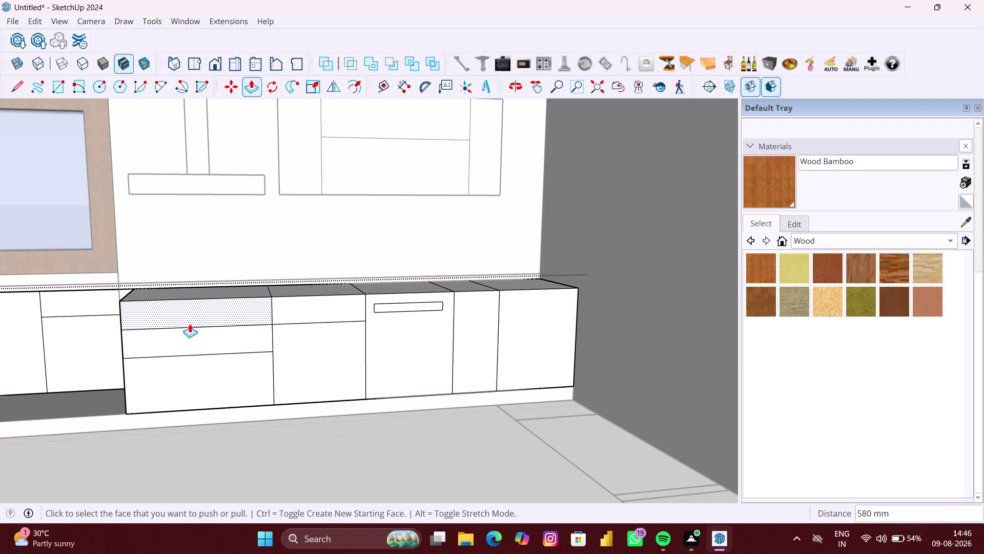
scroll(down, 3)
click(89, 354)
click(89, 355)
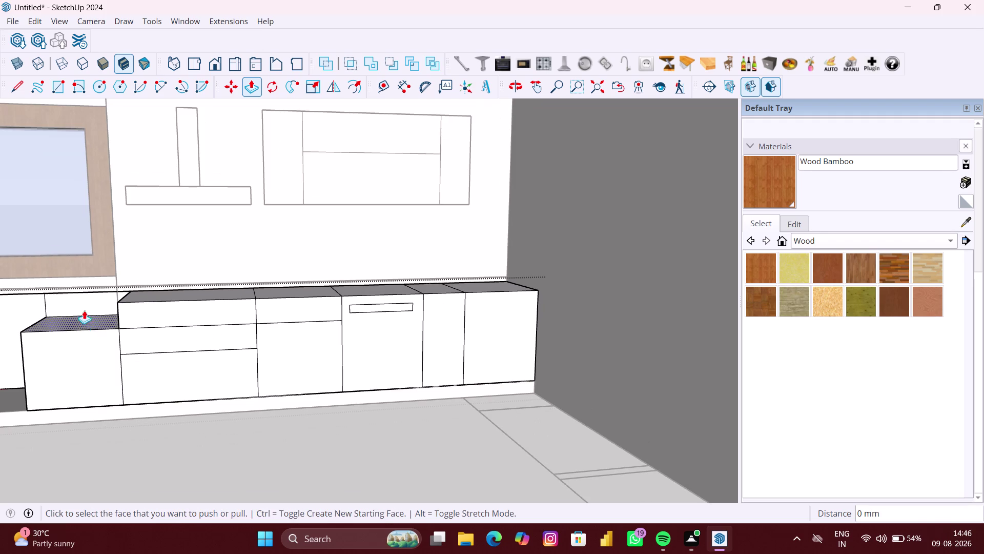
Push out the remaining base cabinet fronts and return to Select.
double_click(85, 301)
middle_drag(106, 328, 289, 328)
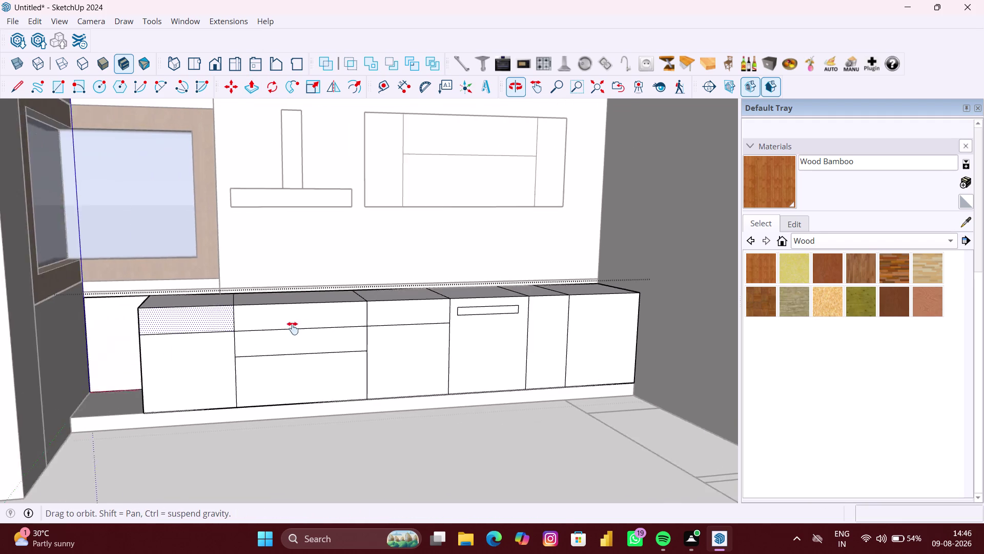
middle_drag(290, 328, 301, 330)
double_click(193, 349)
scroll(down, 3)
scroll(up, 3)
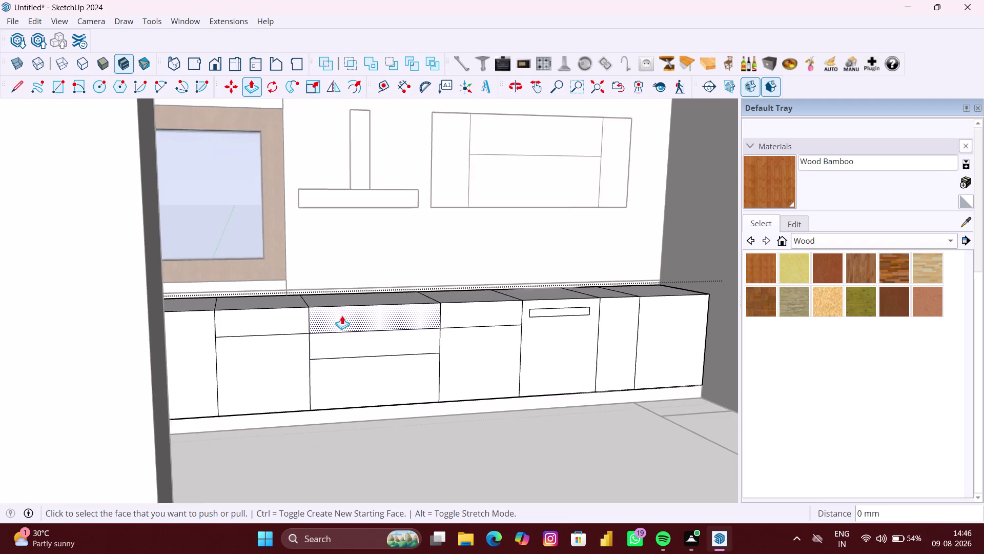
scroll(up, 3)
key(space)
scroll(up, 3)
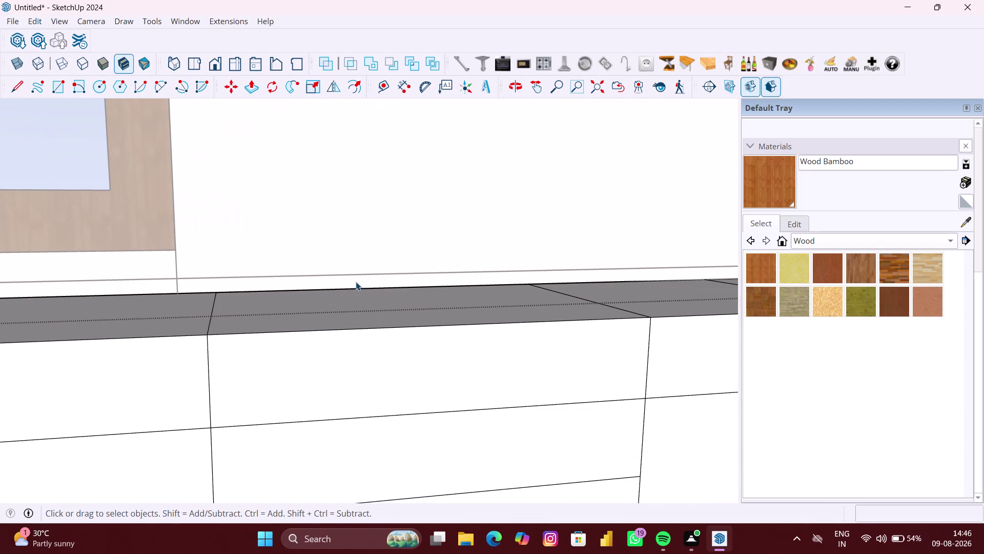
Select the thin strip behind the countertop.
click(356, 281)
scroll(up, 3)
double_click(356, 282)
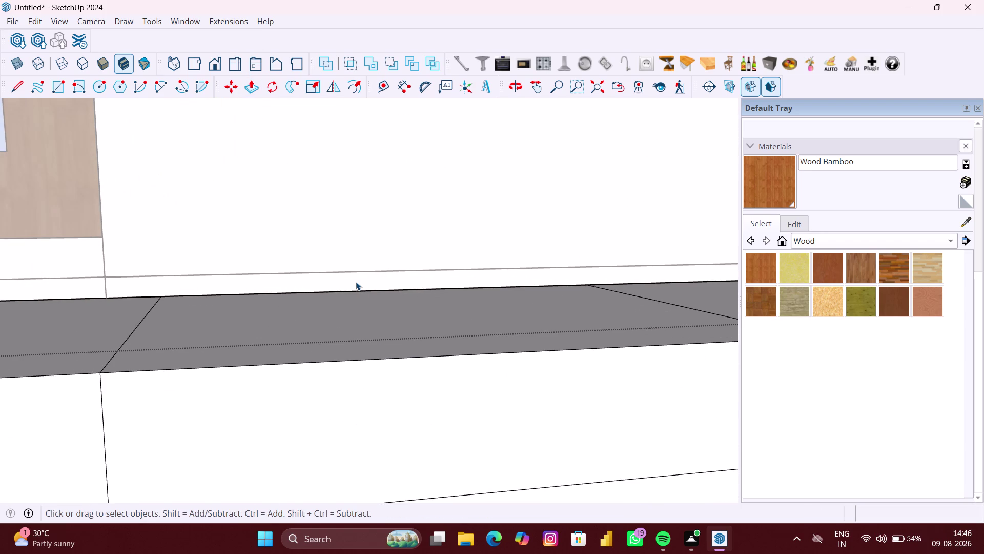
click(356, 281)
scroll(down, 3)
scroll(up, 3)
scroll(down, 3)
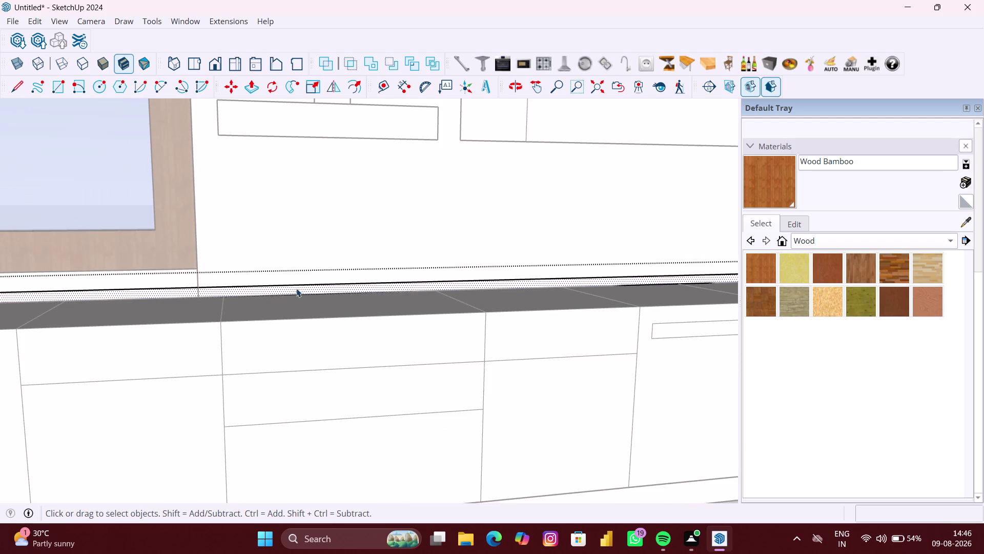
Push/pull the strip out 600 mm to form the countertop slab.
key(p)
scroll(up, 3)
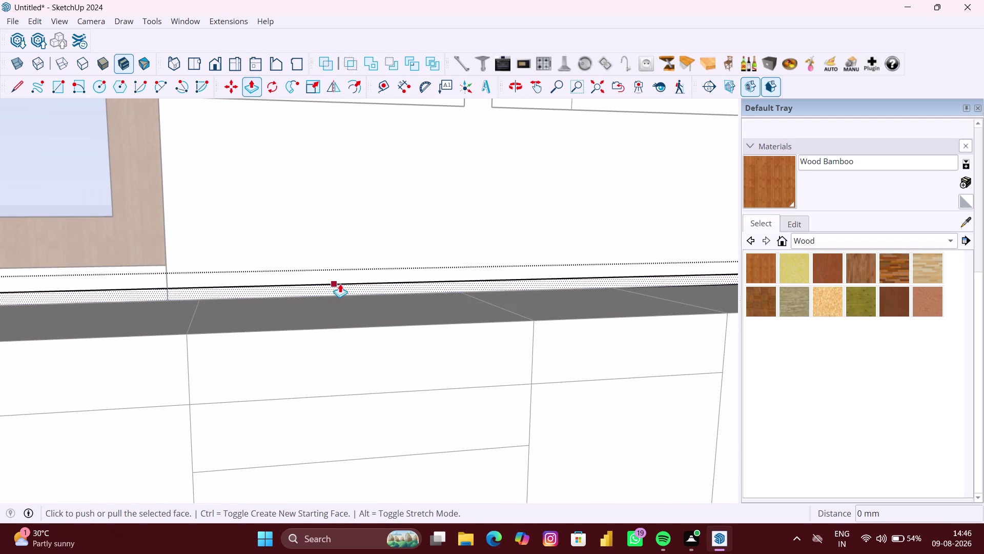
scroll(up, 3)
click(377, 286)
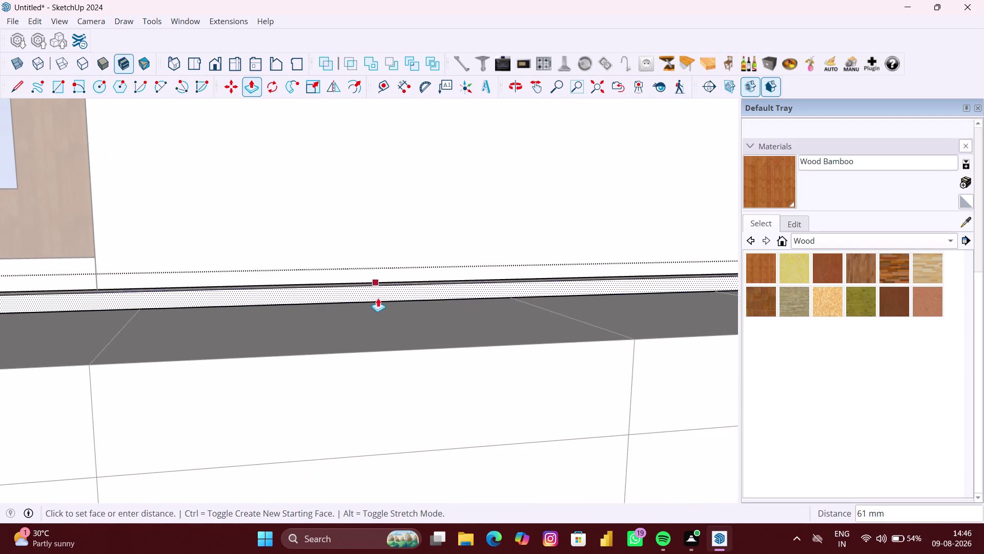
text(600)
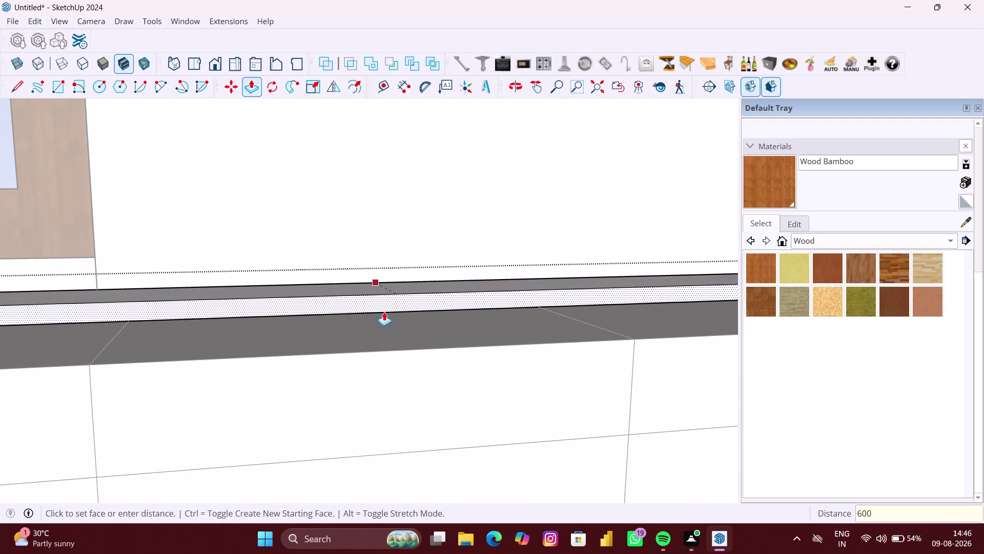
text(MM)
key(Return)
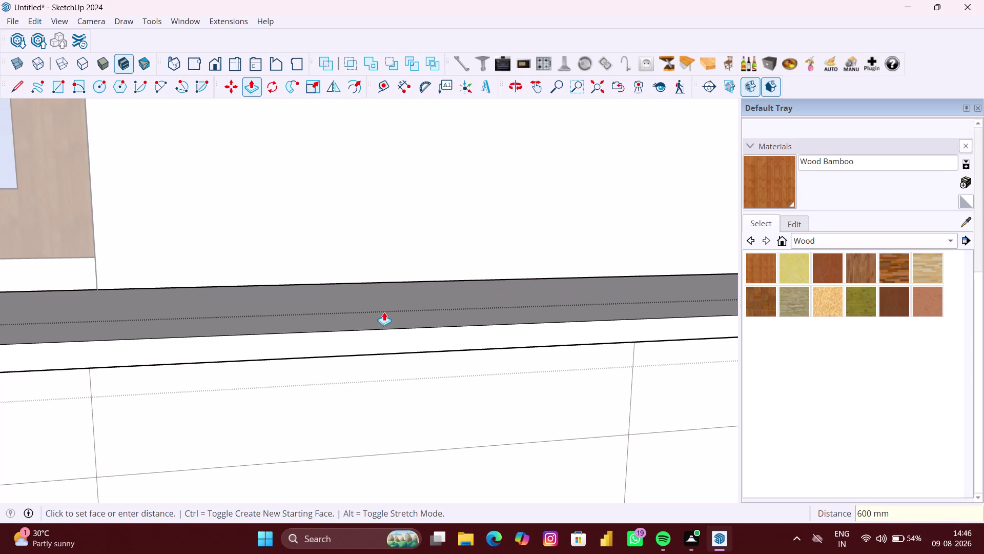
scroll(down, 3)
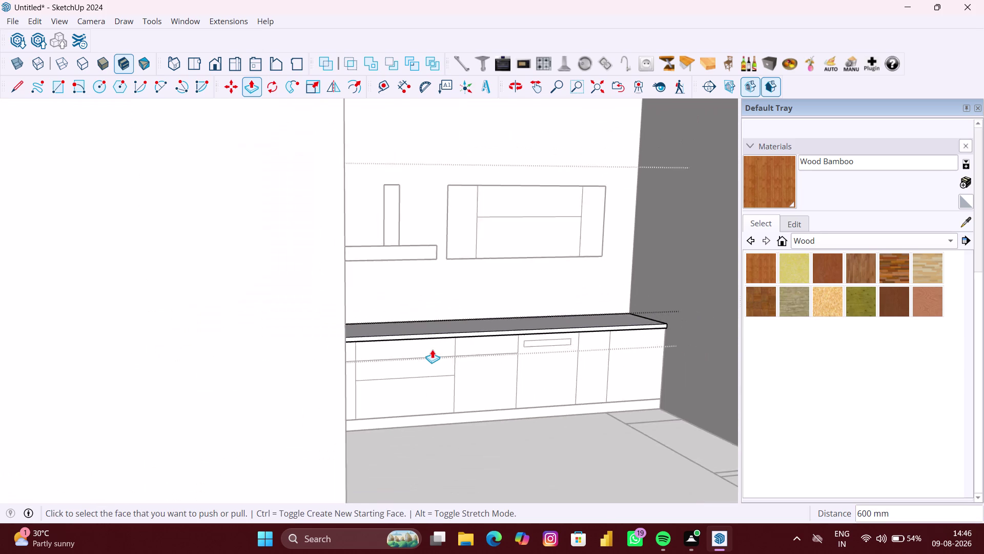
scroll(down, 3)
Open the wall cabinet group and pull its right side panel out 580 mm.
key(space)
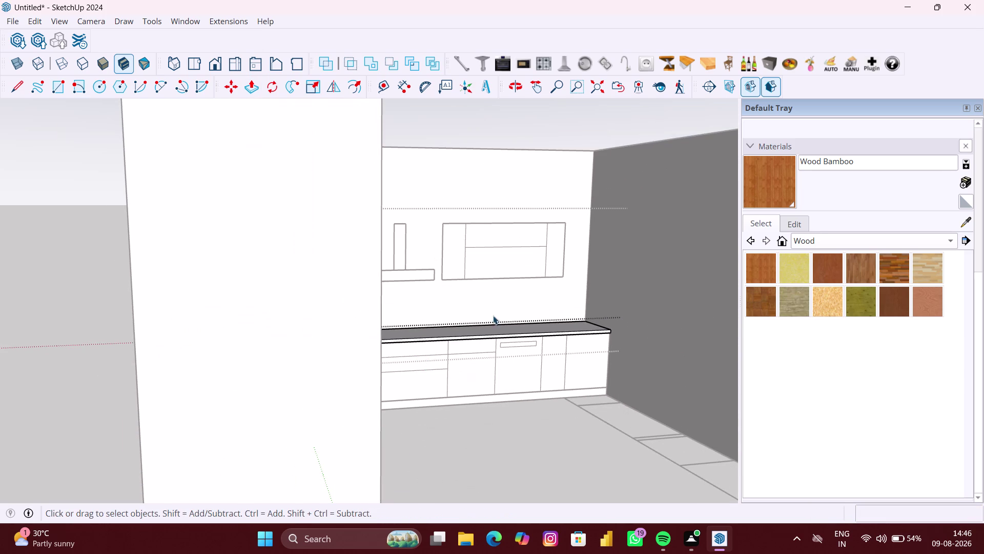
middle_drag(508, 287, 456, 298)
click(581, 270)
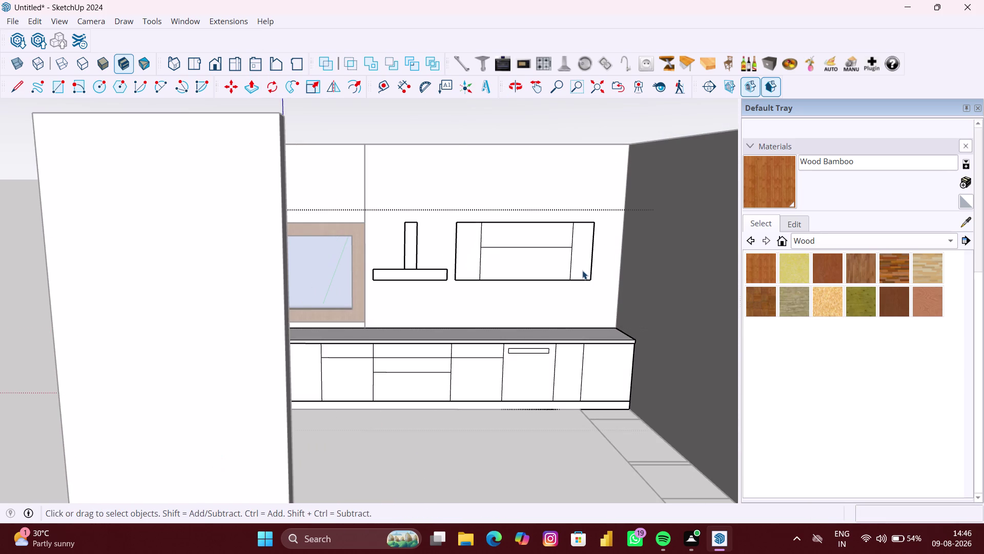
double_click(582, 270)
scroll(up, 3)
click(578, 266)
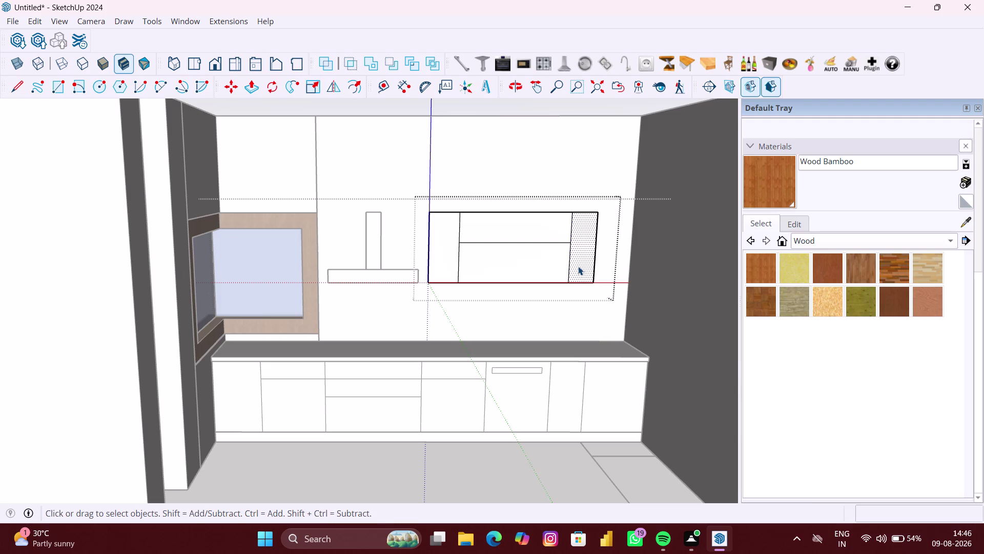
key(p)
click(584, 263)
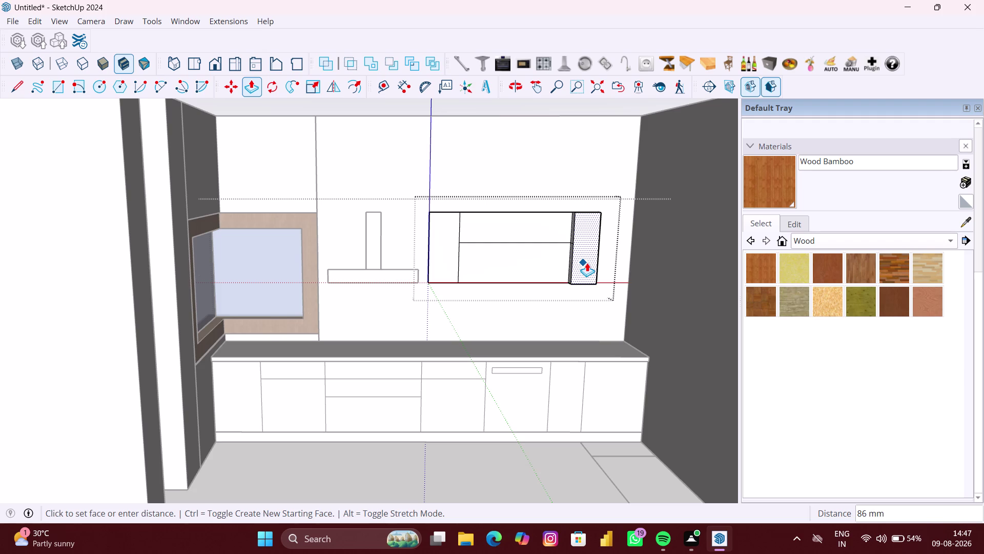
text(580)
text(MM)
key(Return)
Pull the lower middle face, next face and left panel out 580 mm too.
click(557, 264)
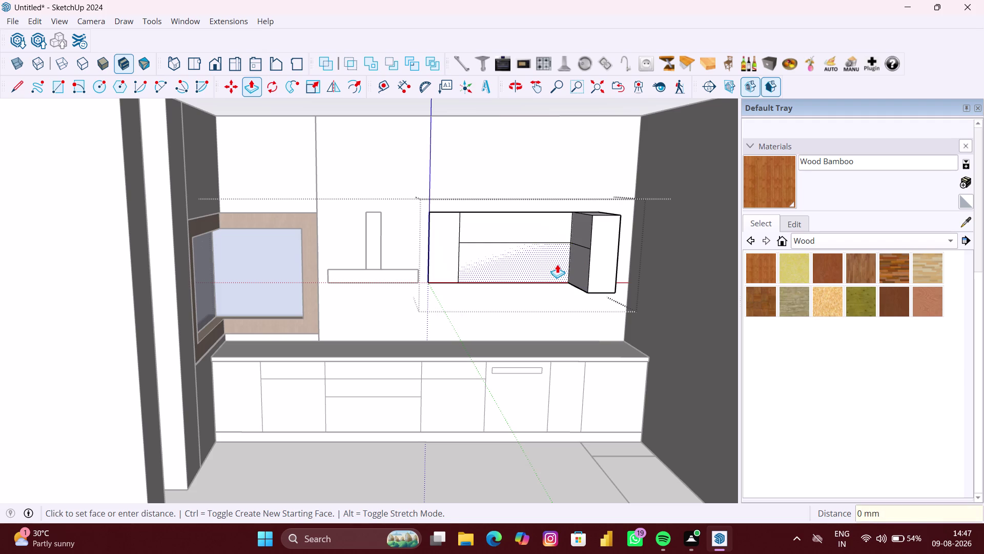
click(556, 264)
double_click(526, 231)
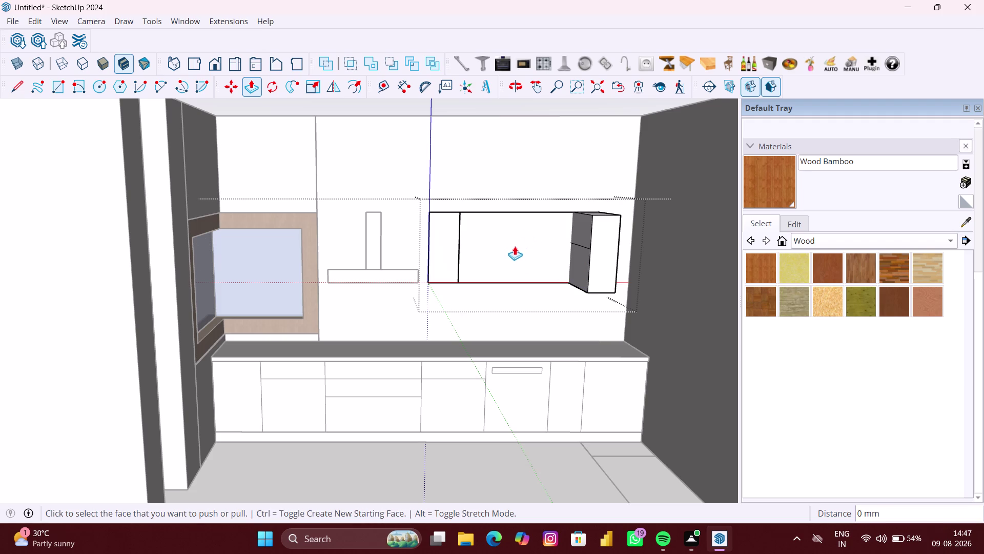
key(ctrl+z)
key(ctrl+z)
scroll(up, 3)
middle_drag(522, 271, 516, 302)
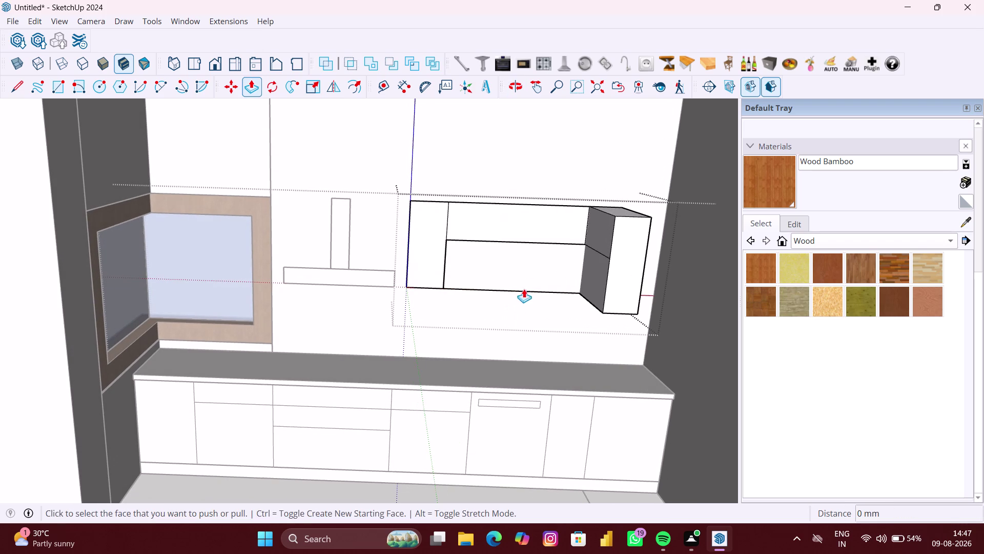
click(528, 269)
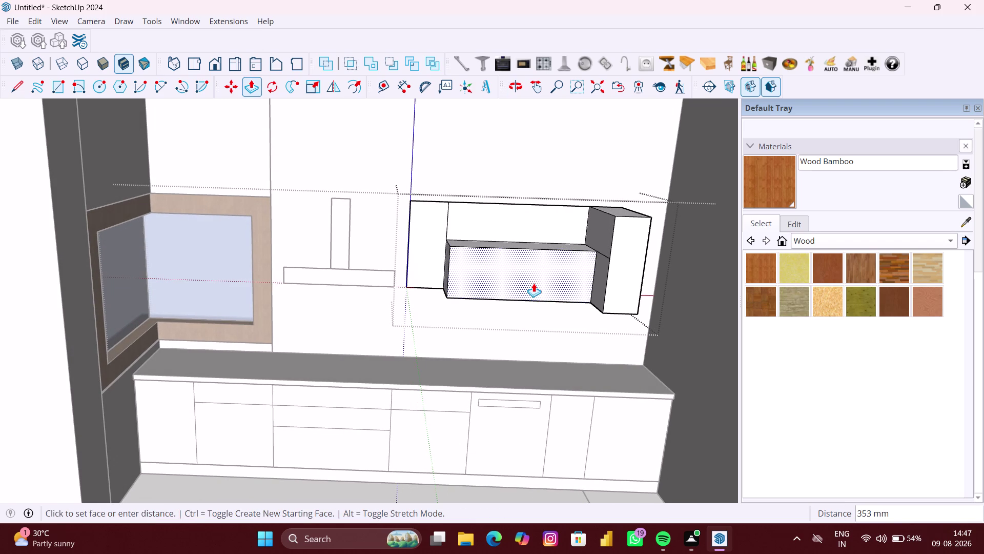
text(580)
text(MM)
key(Return)
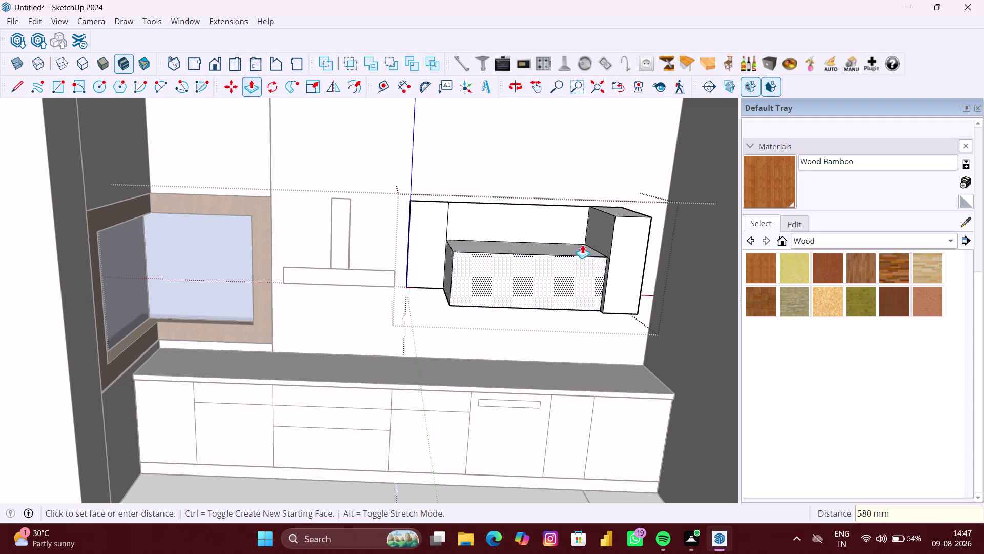
double_click(515, 223)
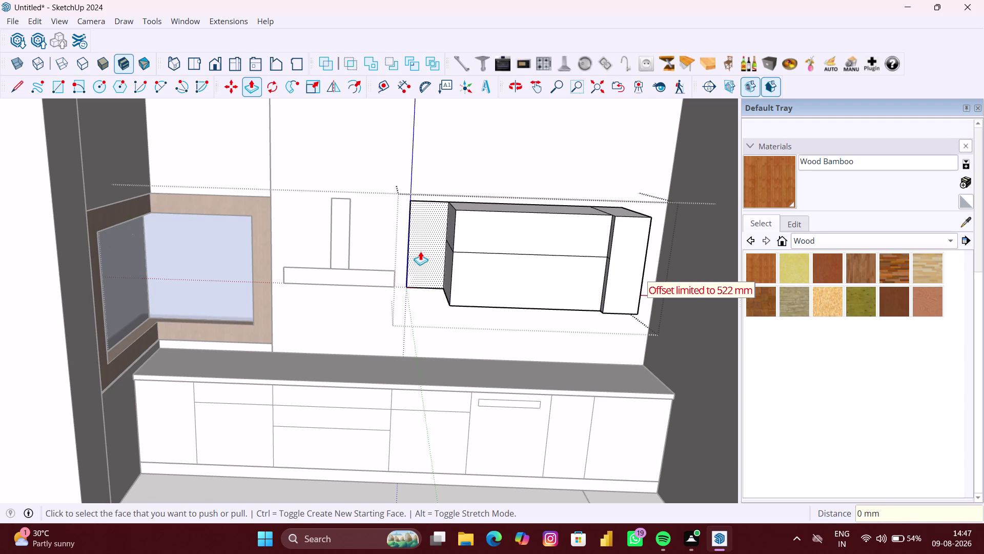
double_click(424, 254)
scroll(down, 3)
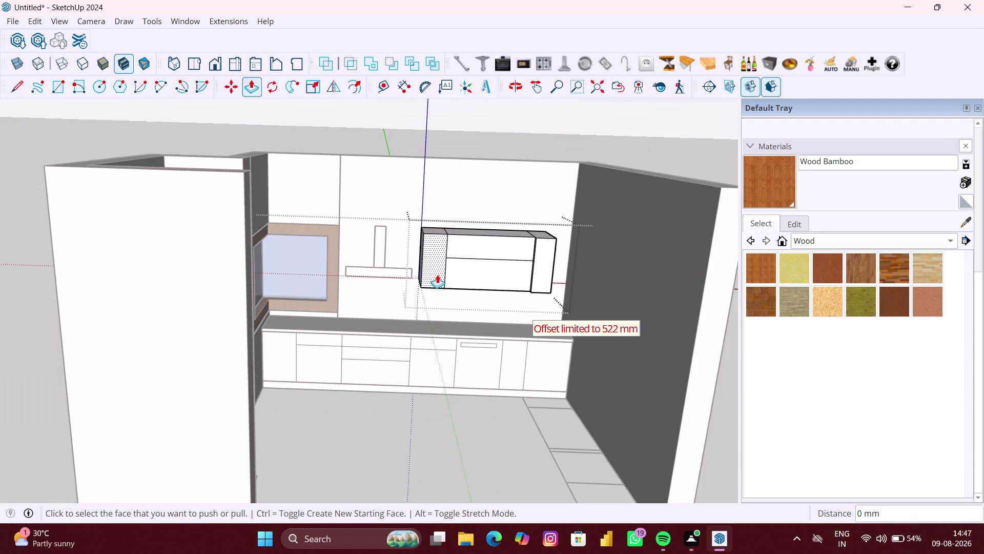
key(space)
scroll(down, 3)
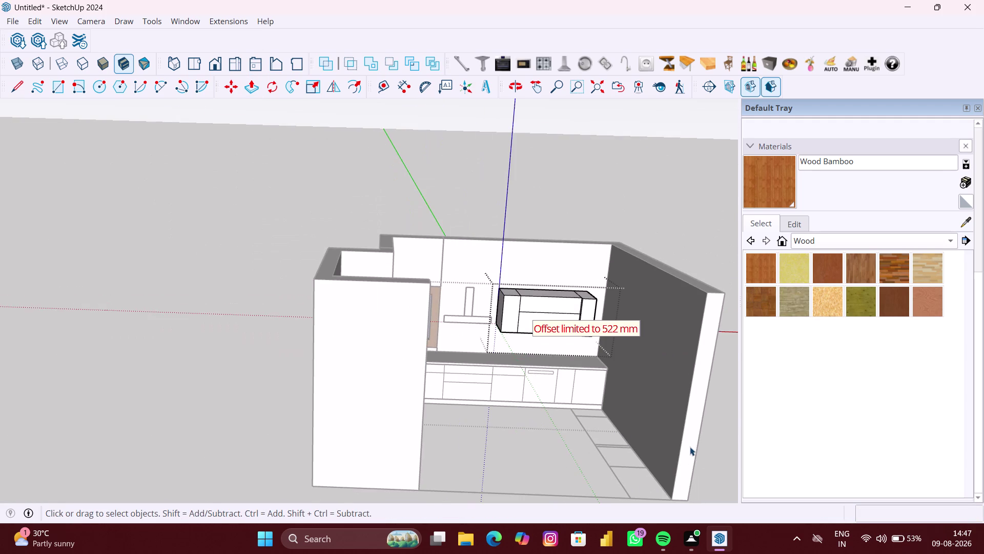
Exit the wall cabinet group and navigate over to the elevation drawings.
click(711, 467)
scroll(down, 3)
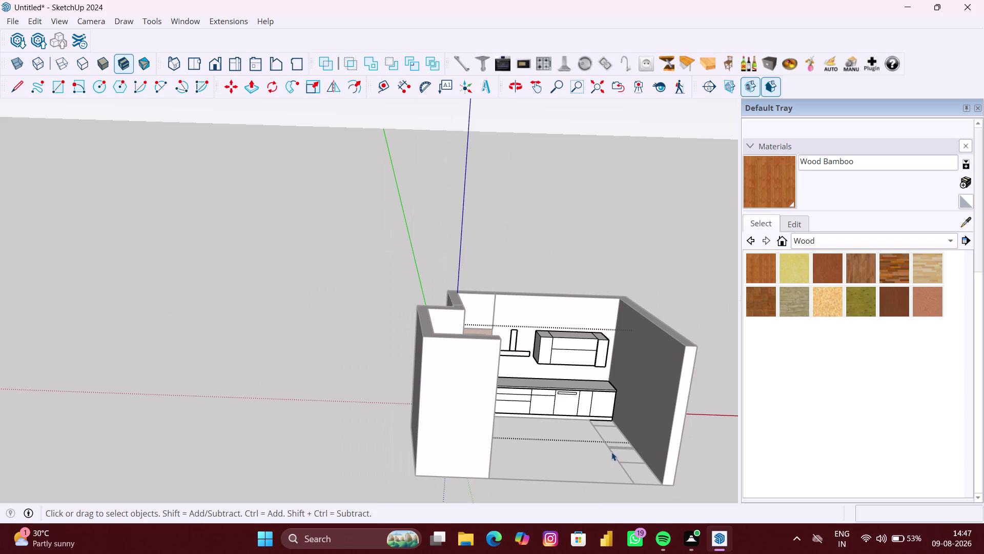
middle_drag(609, 451, 458, 359)
scroll(up, 3)
scroll(up, 3)
middle_click(620, 407)
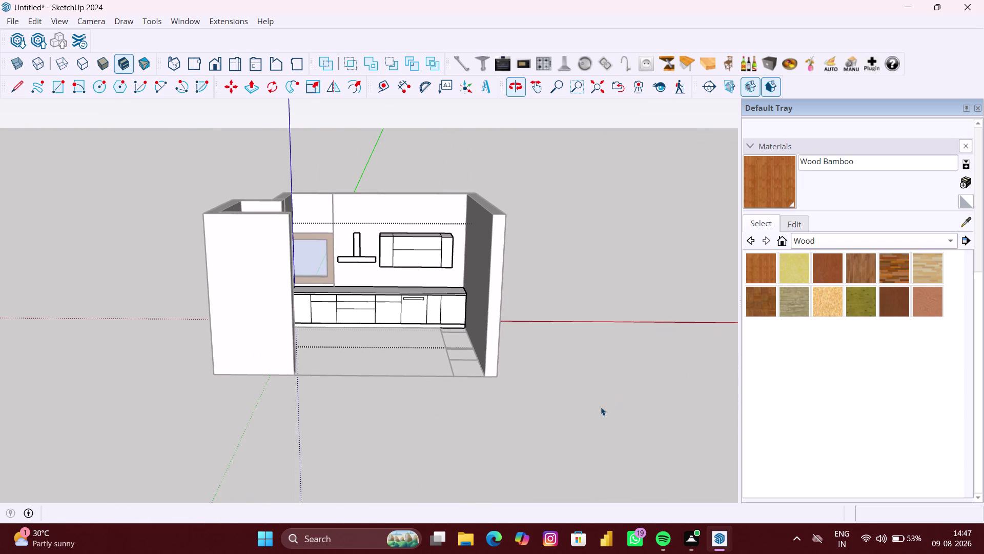
middle_drag(567, 399, 624, 395)
scroll(down, 3)
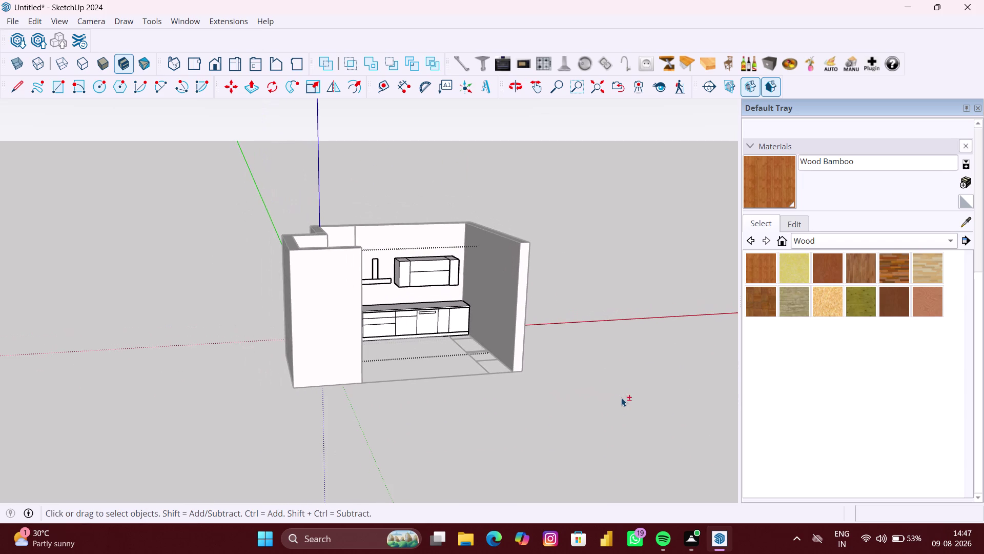
middle_drag(621, 397, 387, 365)
scroll(up, 3)
middle_drag(647, 362, 477, 352)
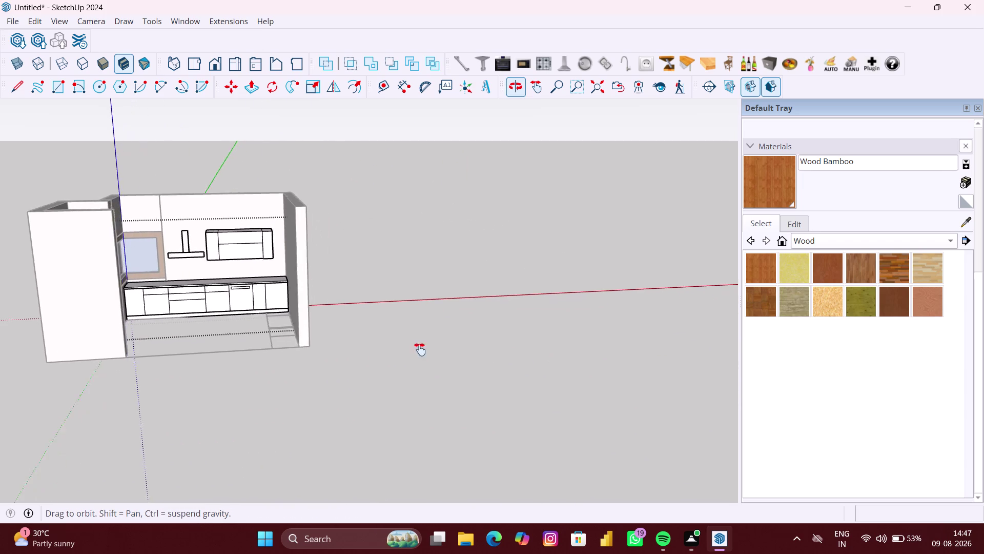
middle_drag(476, 352, 258, 339)
scroll(down, 3)
middle_drag(557, 342, 263, 314)
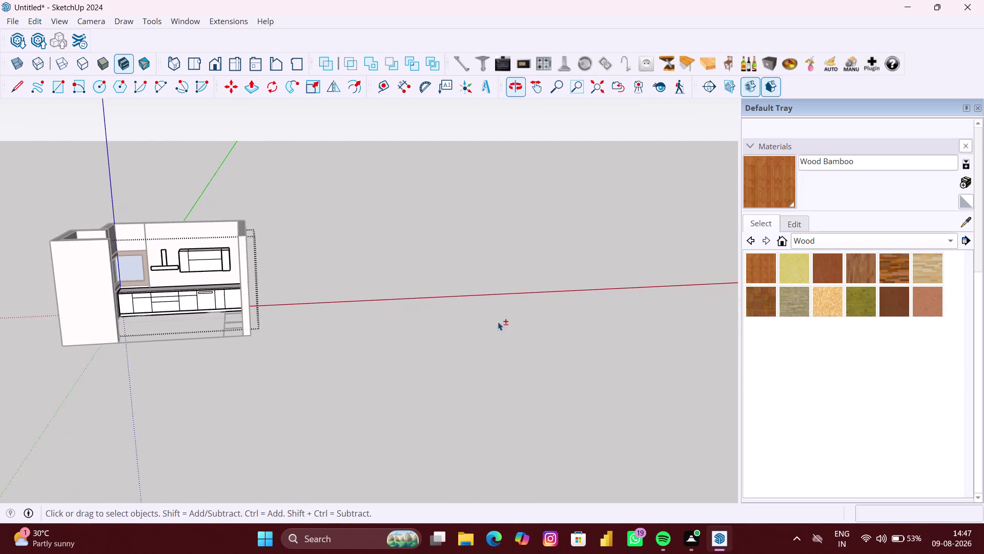
scroll(down, 3)
middle_click(700, 330)
middle_drag(698, 329, 352, 319)
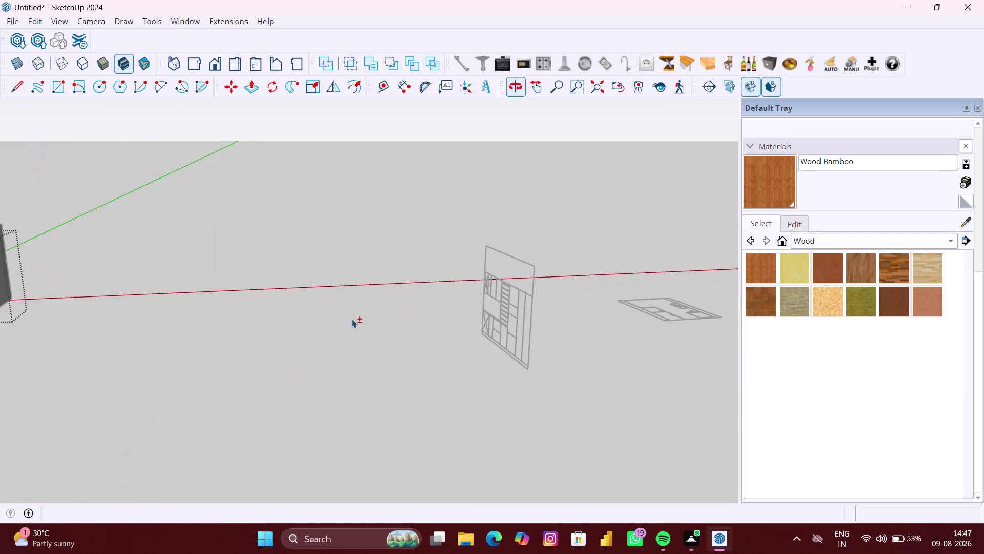
scroll(down, 3)
drag(508, 364, 478, 341)
Move the standing elevation drawing to sit beside the kitchen.
click(404, 360)
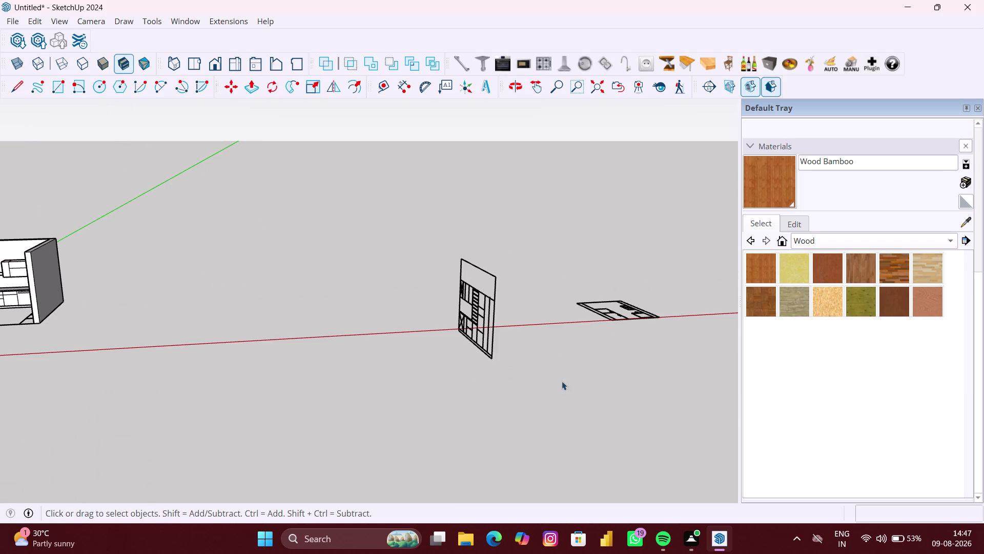
drag(565, 379, 412, 243)
key(m)
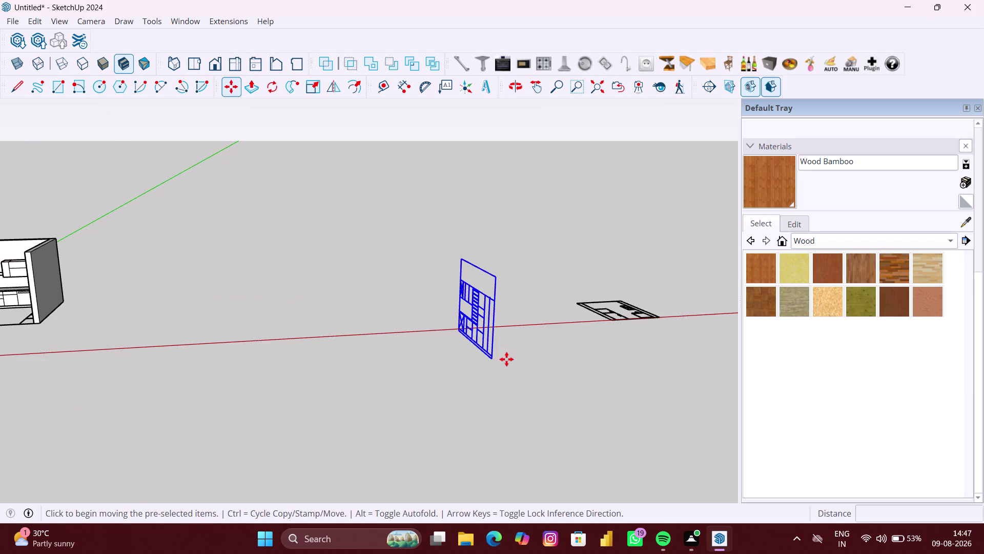
click(493, 355)
scroll(down, 3)
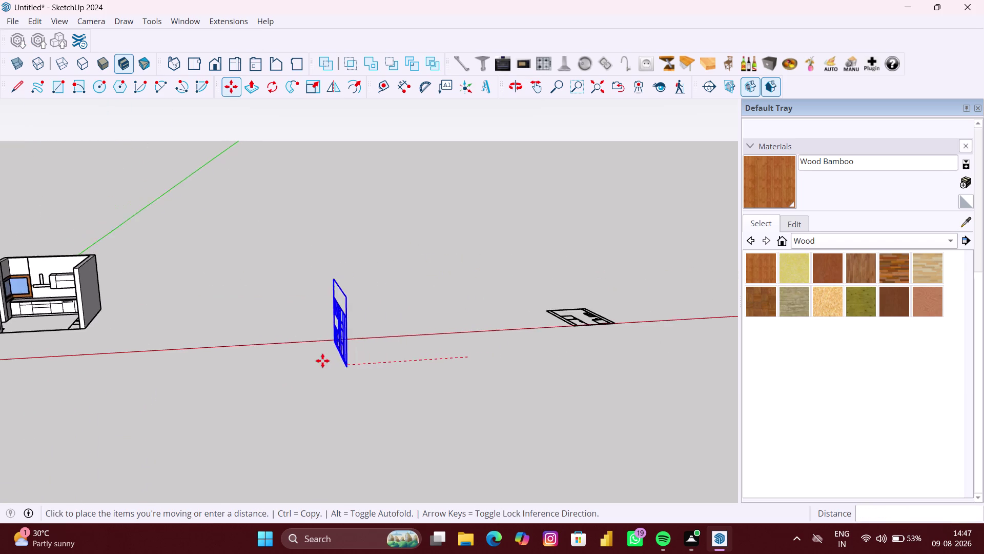
scroll(down, 3)
click(205, 355)
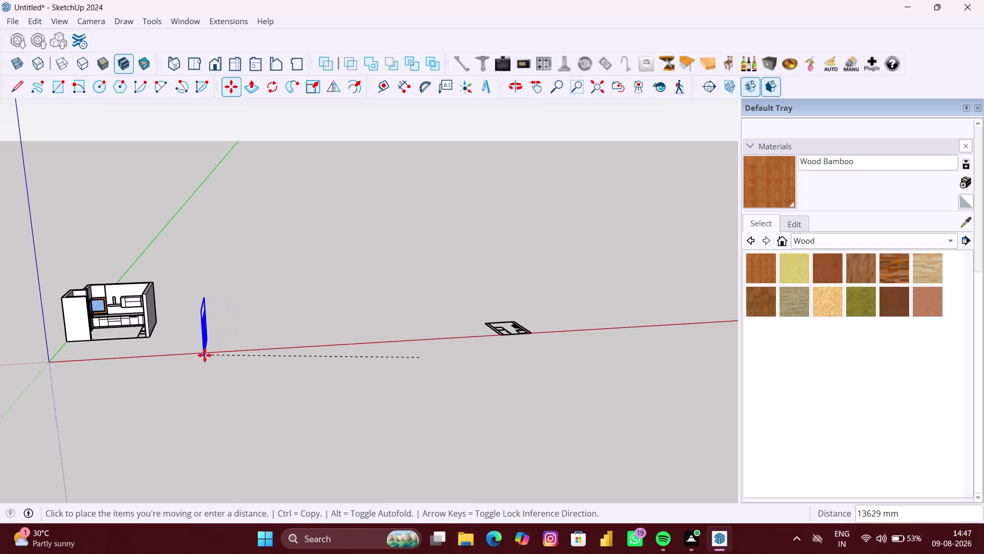
scroll(up, 3)
middle_drag(200, 357, 338, 376)
click(294, 393)
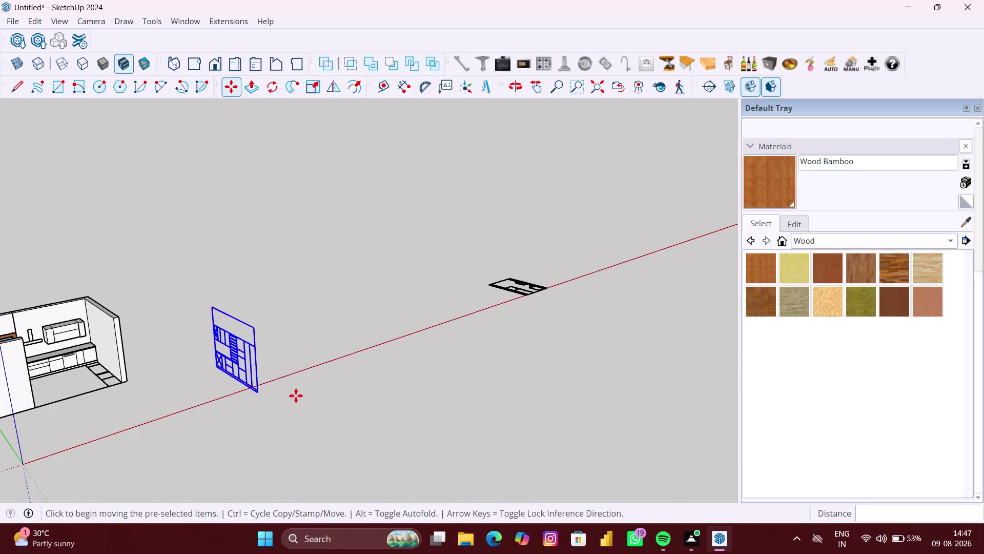
scroll(up, 3)
click(293, 407)
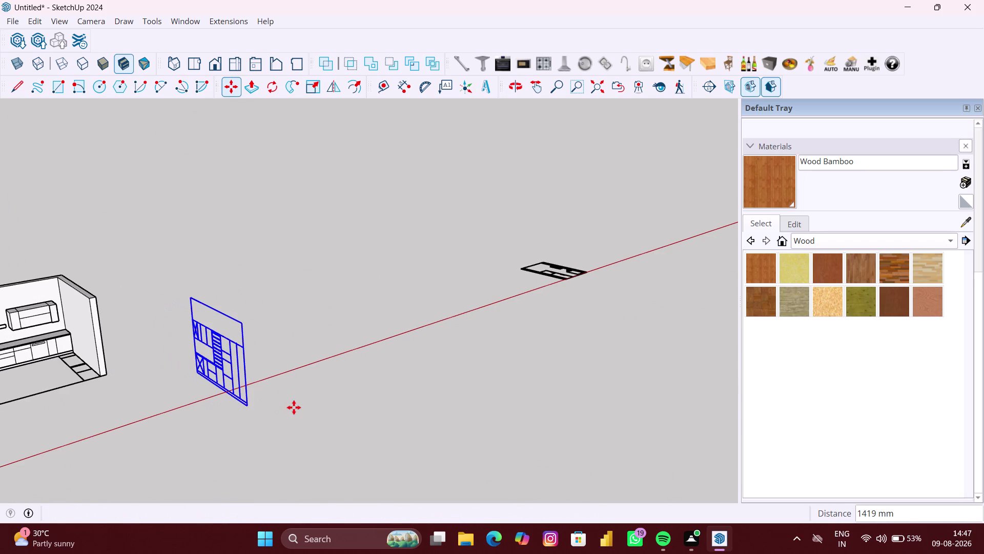
Face the elevation and erase the crossed lines of the lower-left box.
key(space)
scroll(up, 3)
click(227, 424)
scroll(up, 3)
middle_drag(219, 407, 301, 417)
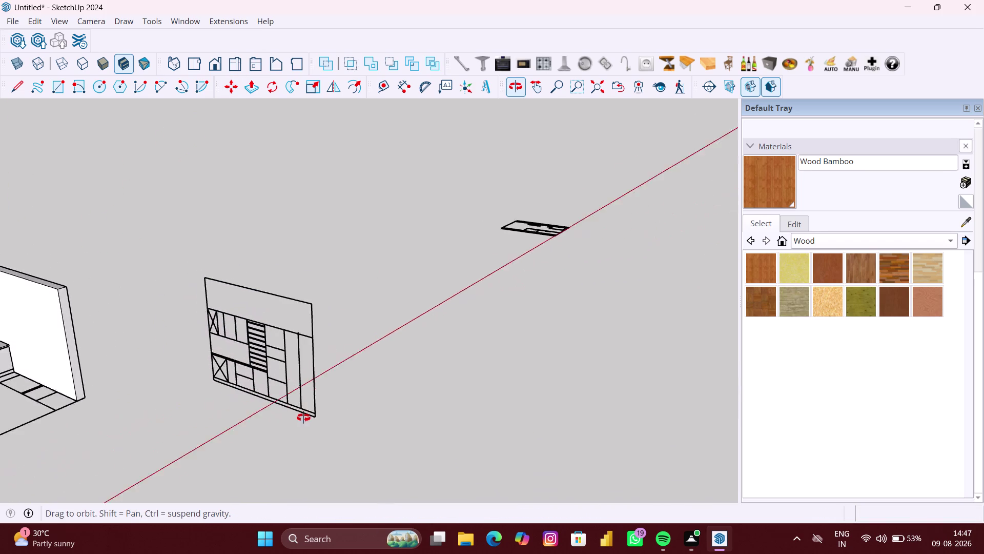
middle_drag(301, 417, 347, 418)
scroll(up, 3)
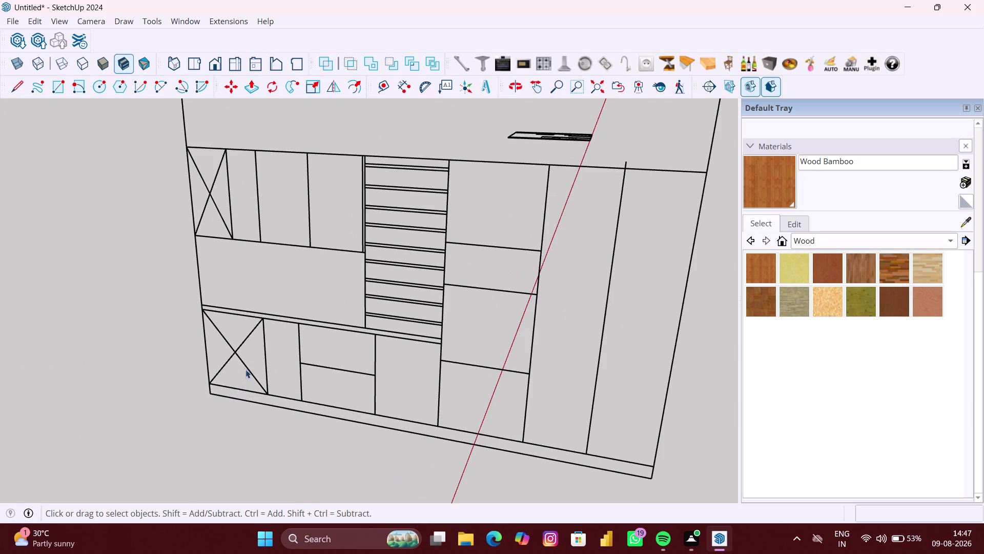
drag(250, 360, 225, 352)
key(Delete)
drag(246, 354, 214, 343)
drag(214, 343, 213, 342)
key(Delete)
drag(213, 351, 197, 349)
key(Delete)
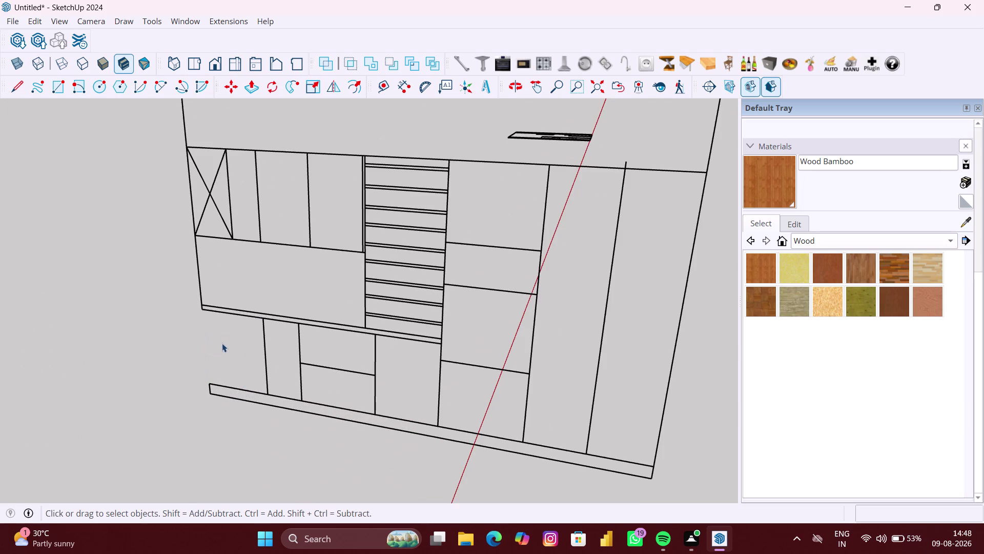
Erase the upper-left box's cross and leftover lines, returning to a front view.
drag(224, 204, 200, 197)
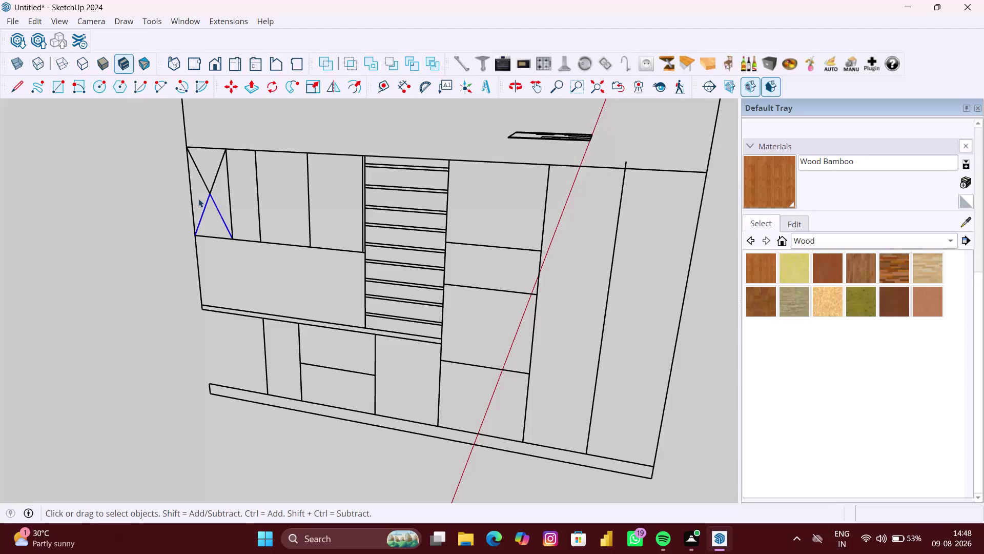
key(Delete)
drag(212, 196, 196, 187)
key(Delete)
drag(200, 197, 174, 193)
key(Delete)
scroll(down, 3)
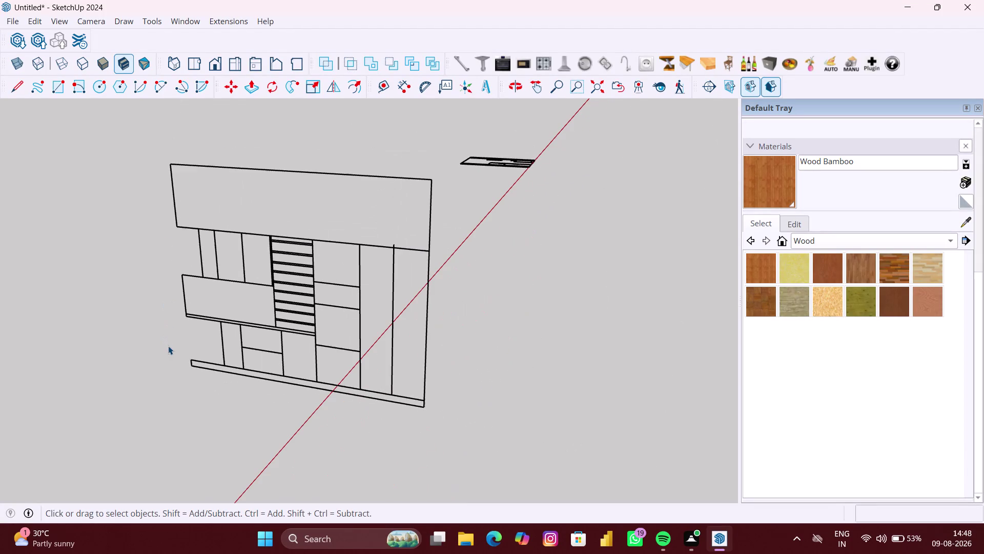
middle_drag(167, 347, 283, 325)
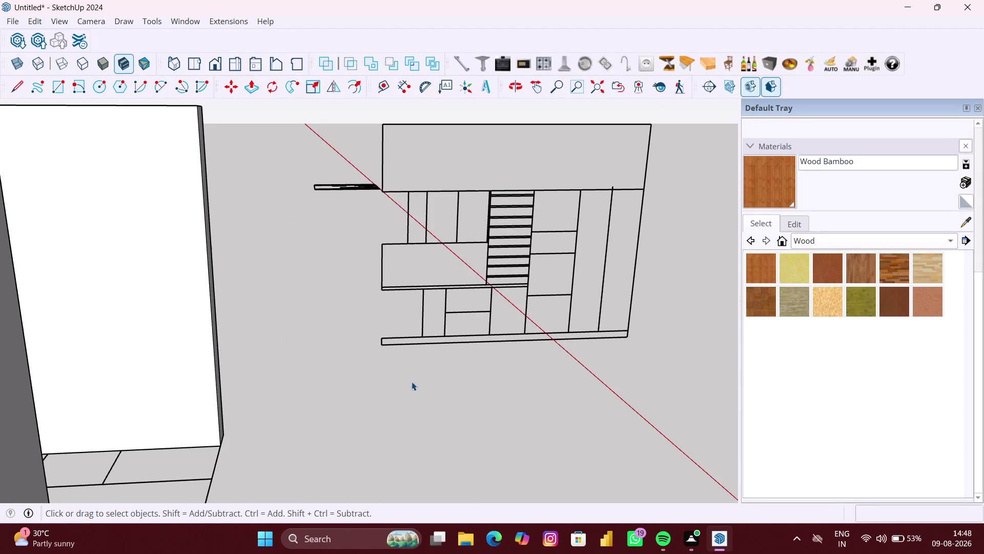
scroll(up, 3)
middle_drag(419, 378, 400, 376)
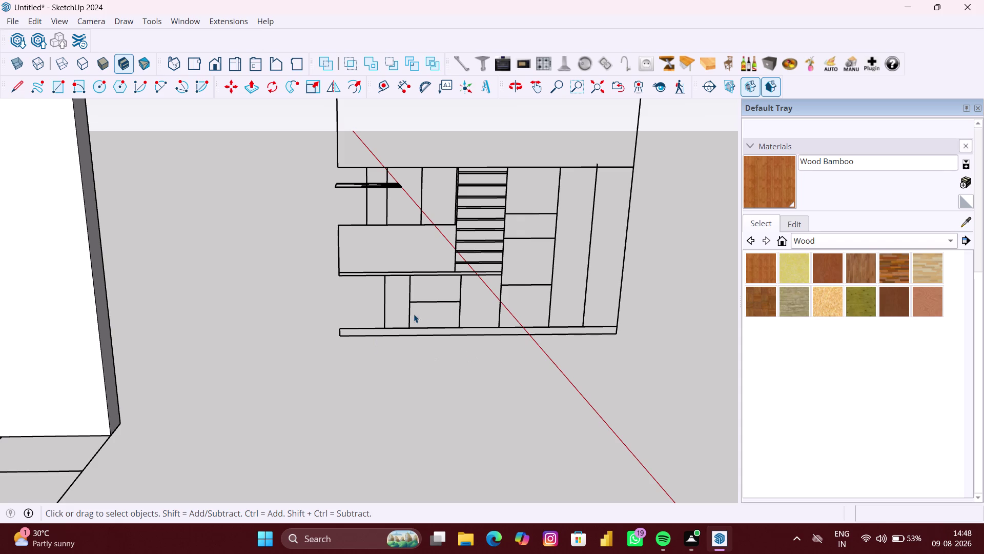
scroll(down, 3)
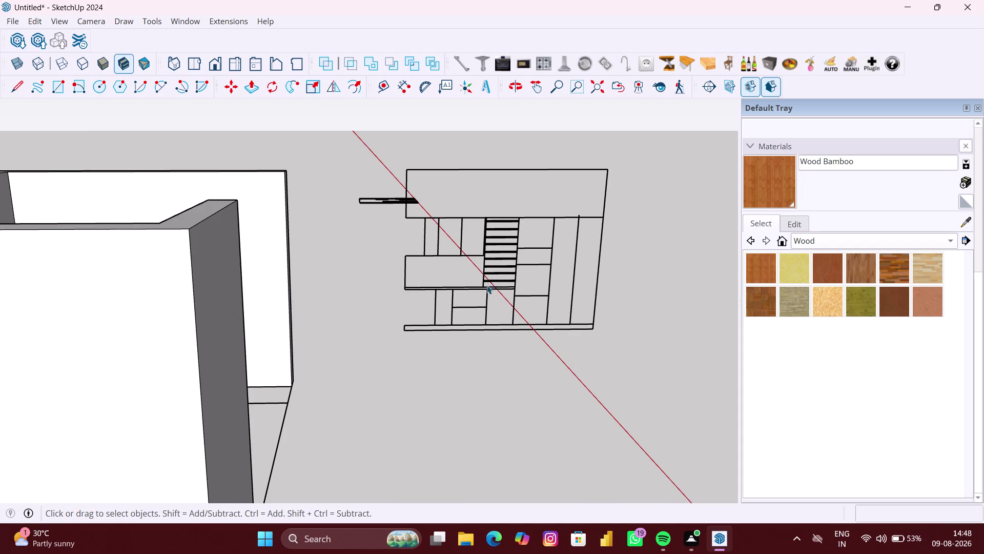
middle_drag(485, 295, 477, 317)
Window-select all the elevation lines and make them one group.
drag(644, 378, 444, 341)
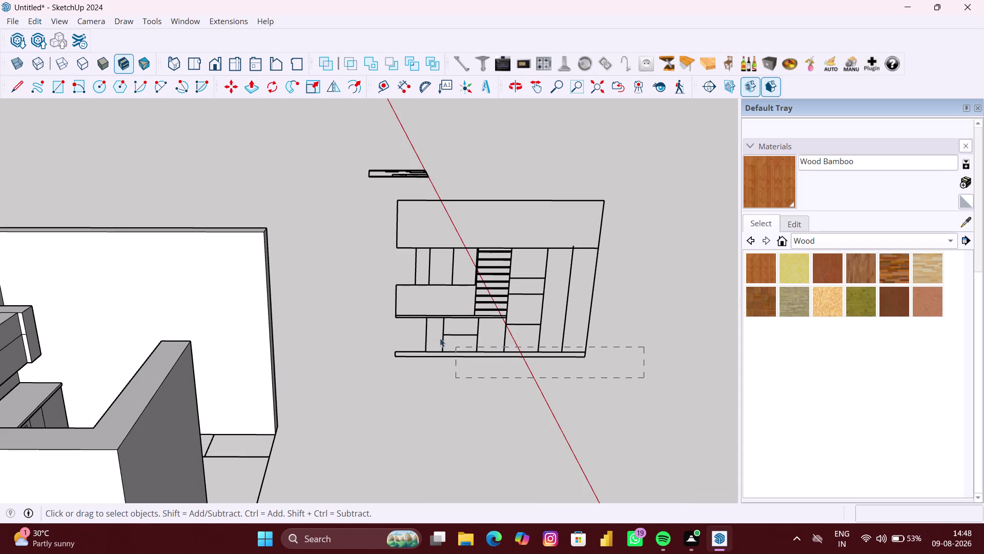
drag(444, 341, 377, 193)
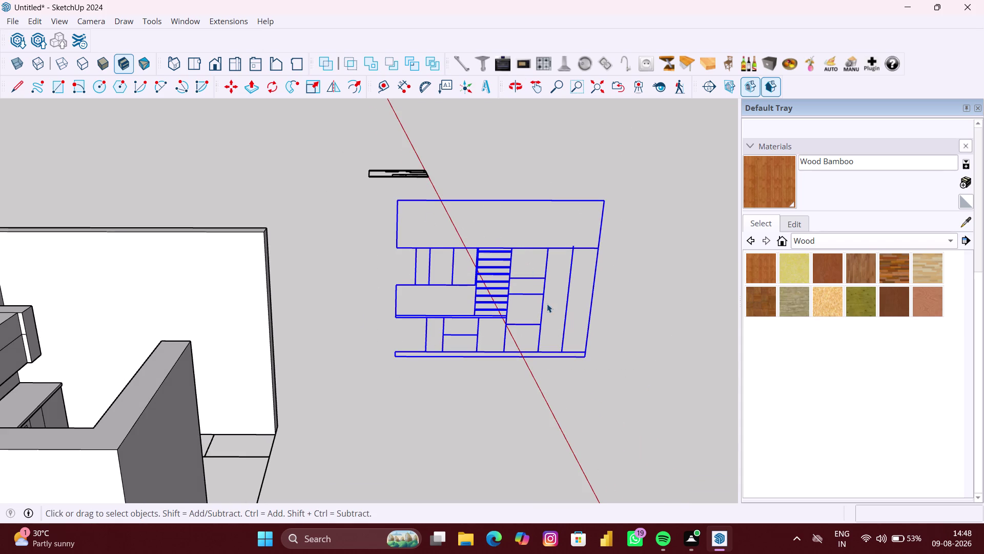
right_click(500, 296)
click(539, 414)
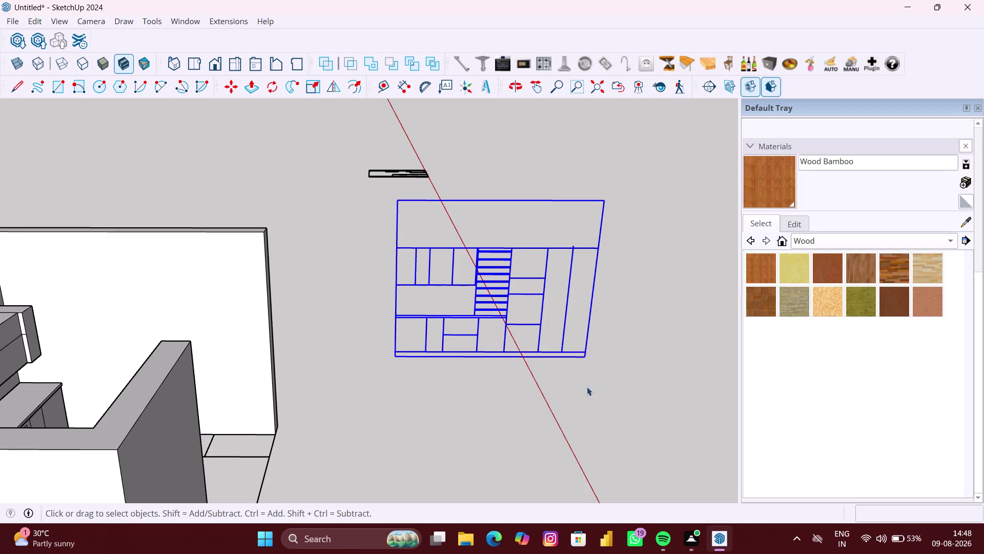
Open the elevation group and nest its lines as their own object inside.
click(607, 377)
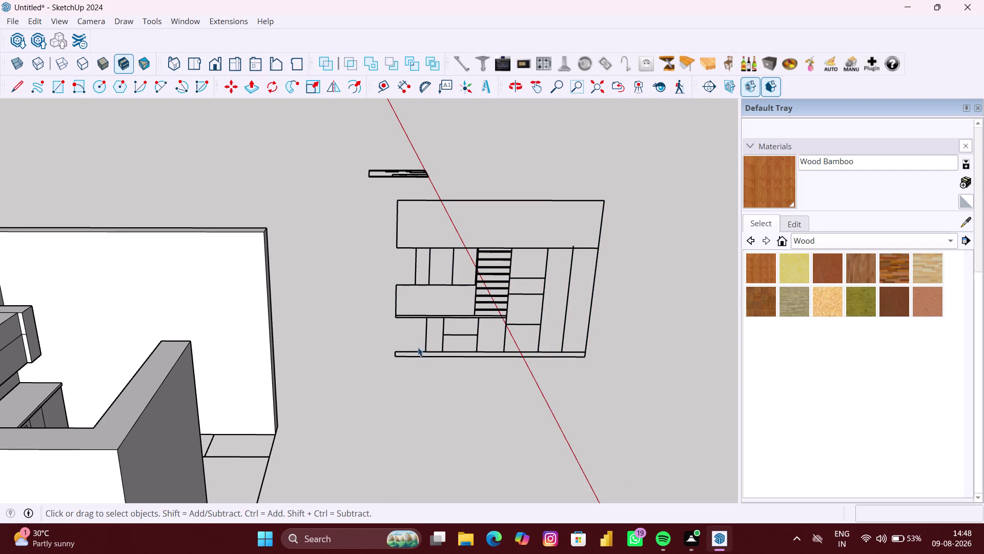
click(483, 297)
click(484, 297)
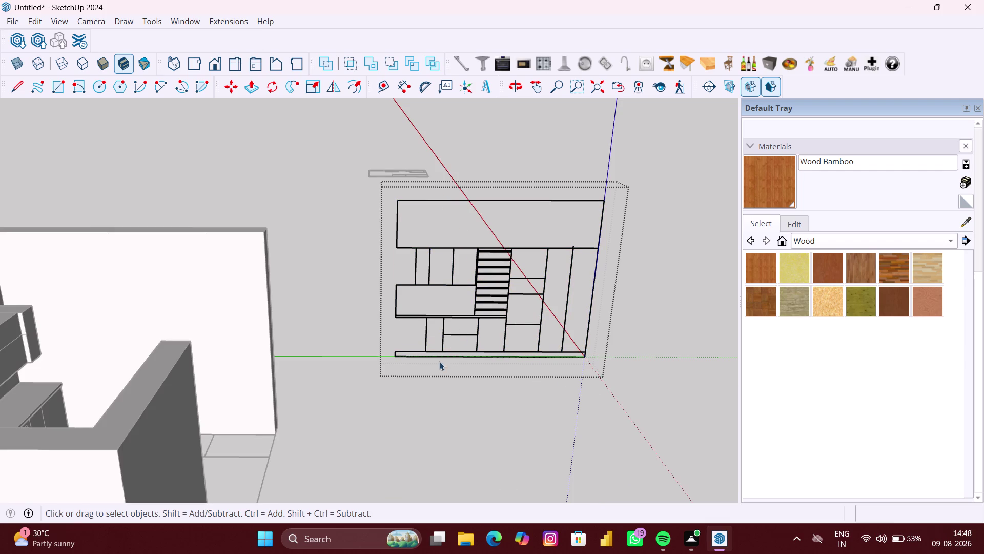
right_click(326, 438)
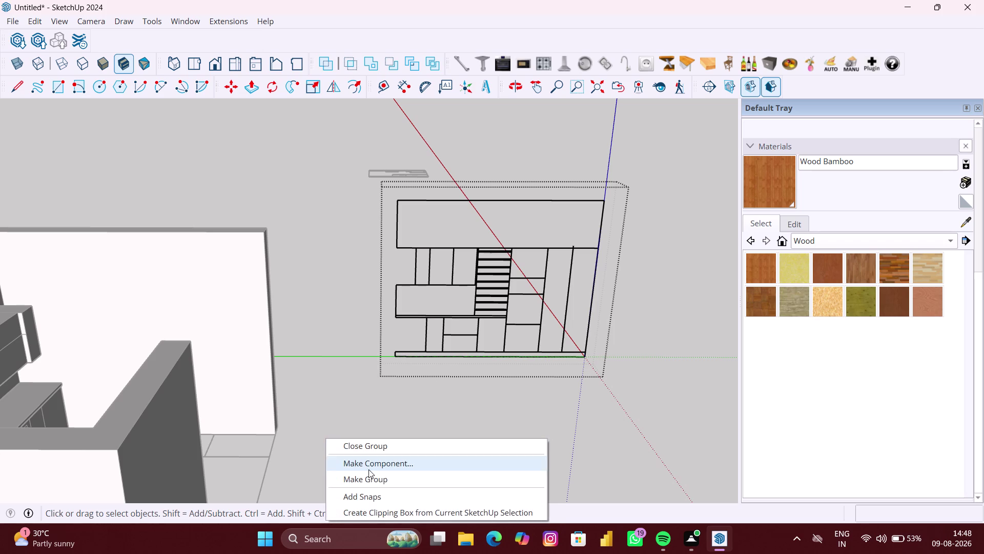
click(368, 480)
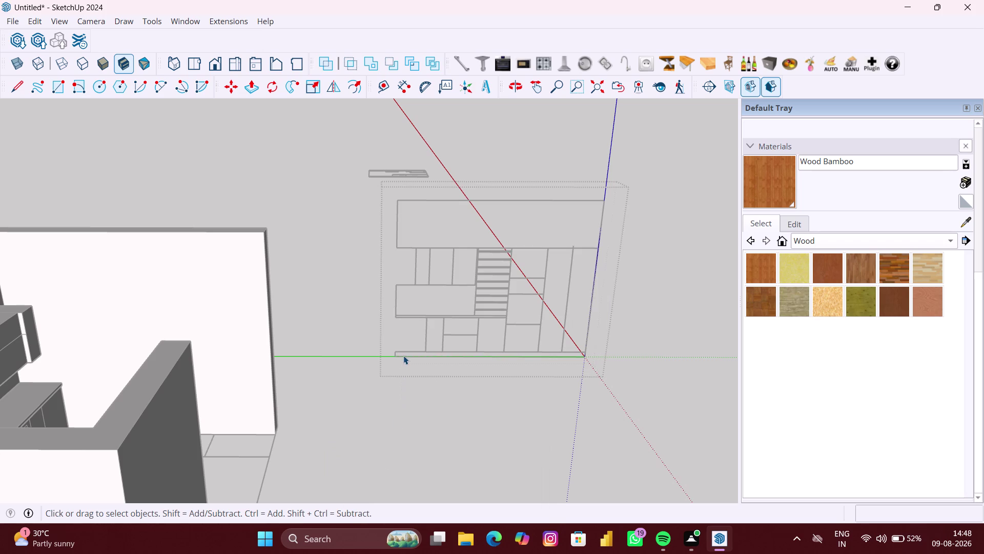
Trace the 100 × 3618 mm plinth strip as a rectangle and group it.
key(r)
scroll(up, 3)
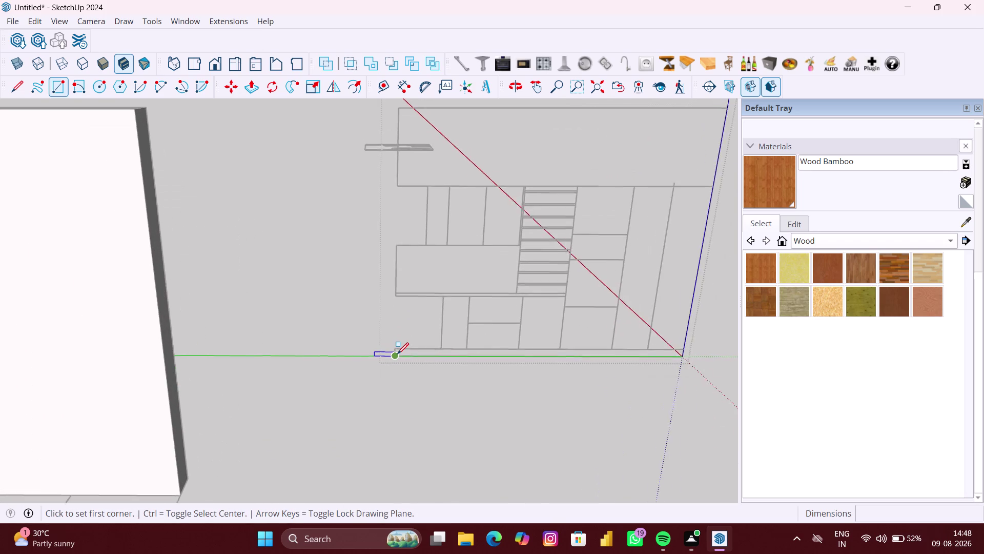
scroll(up, 3)
click(397, 349)
scroll(down, 3)
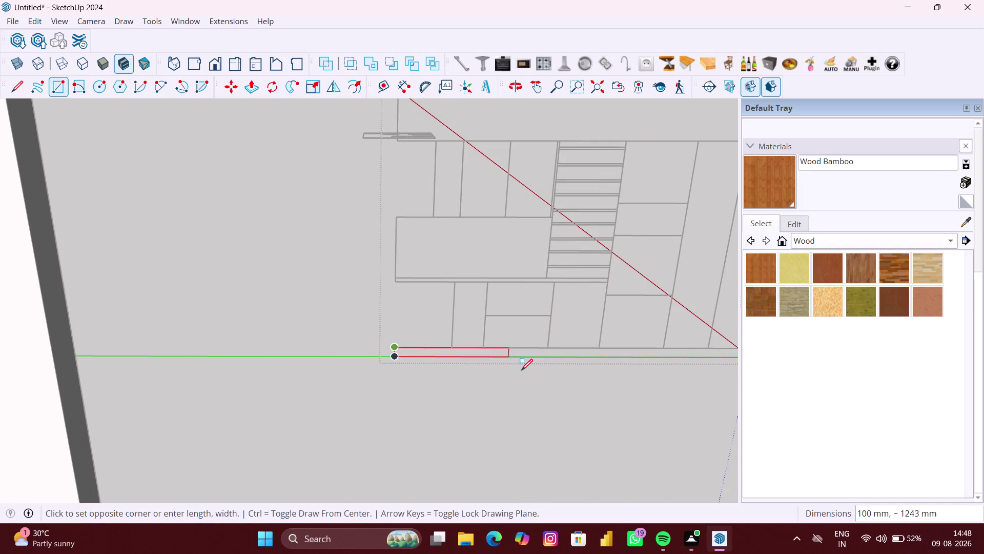
scroll(down, 3)
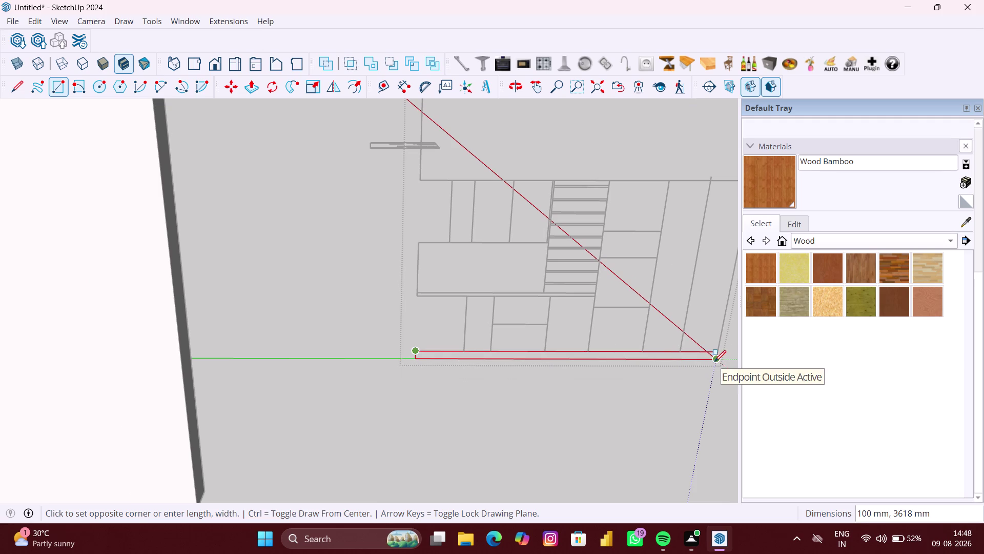
click(715, 362)
scroll(down, 3)
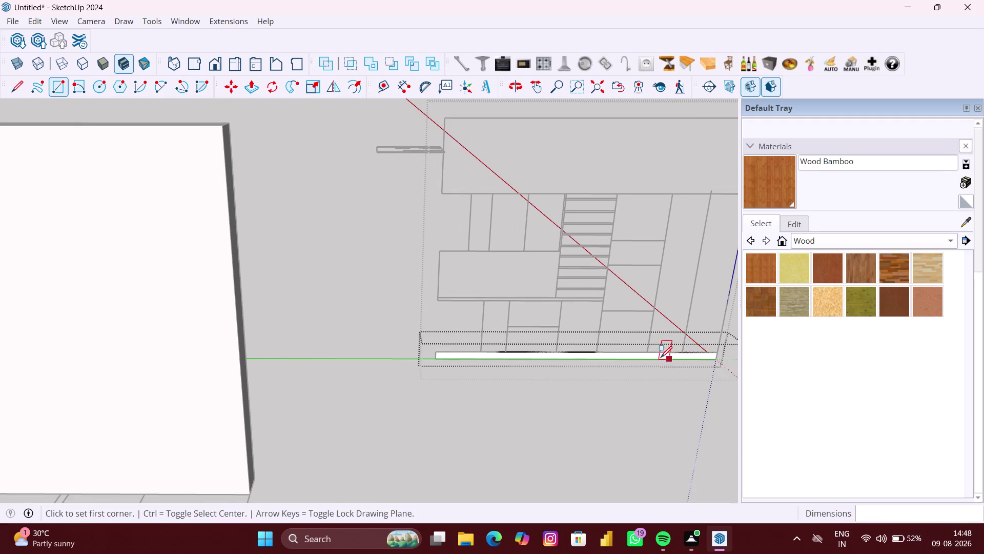
key(space)
click(496, 397)
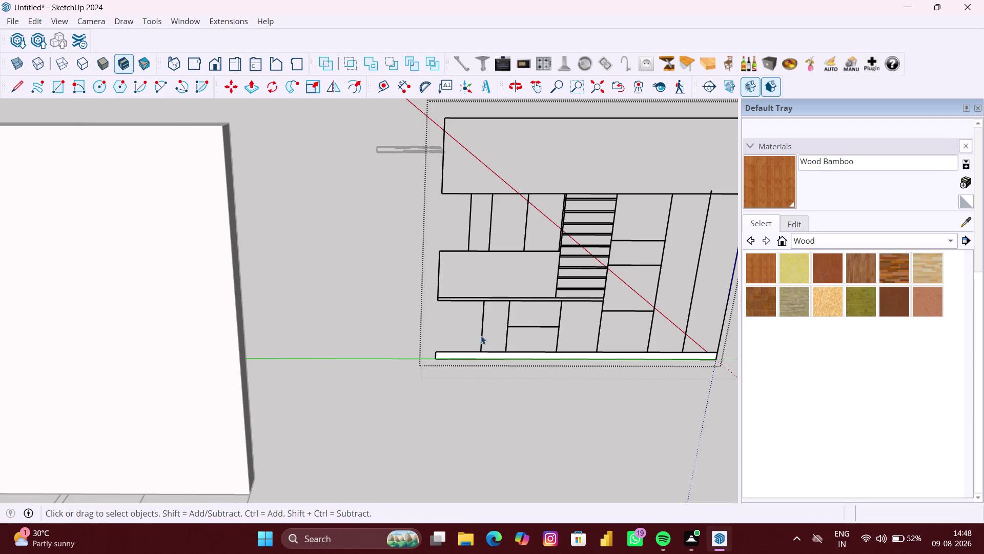
double_click(572, 290)
right_click(443, 338)
click(479, 379)
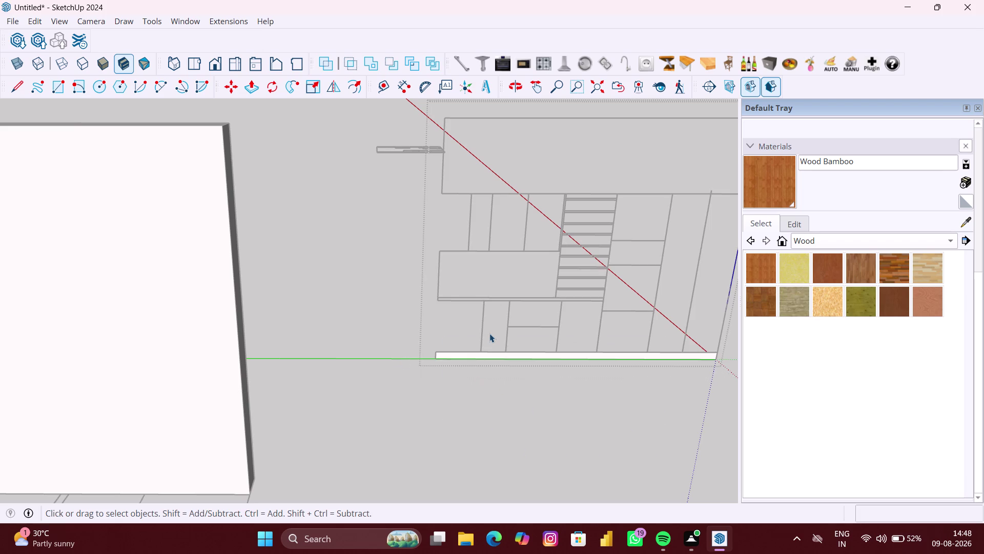
Draw the lower-left door rectangles, 700 × 320 and 650 × 350 mm.
key(r)
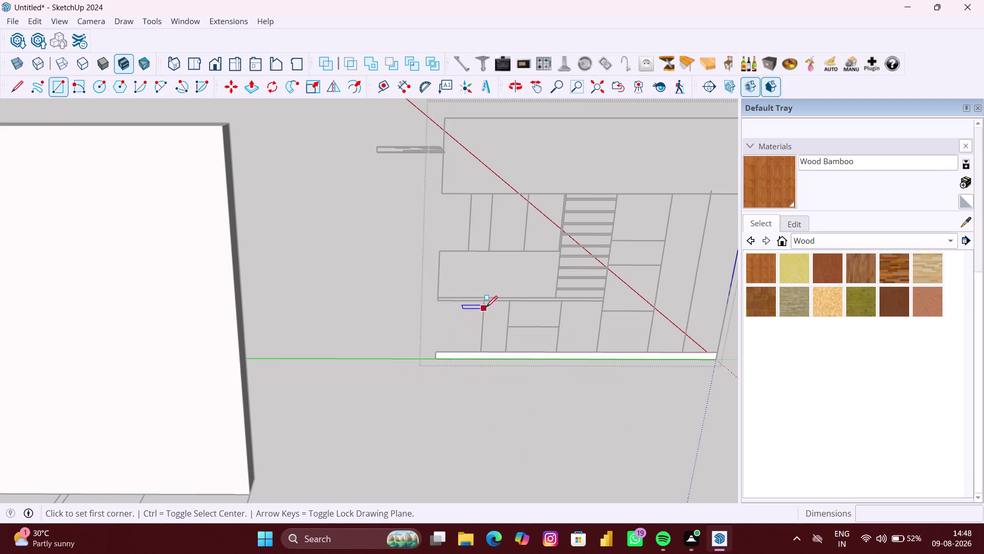
click(486, 305)
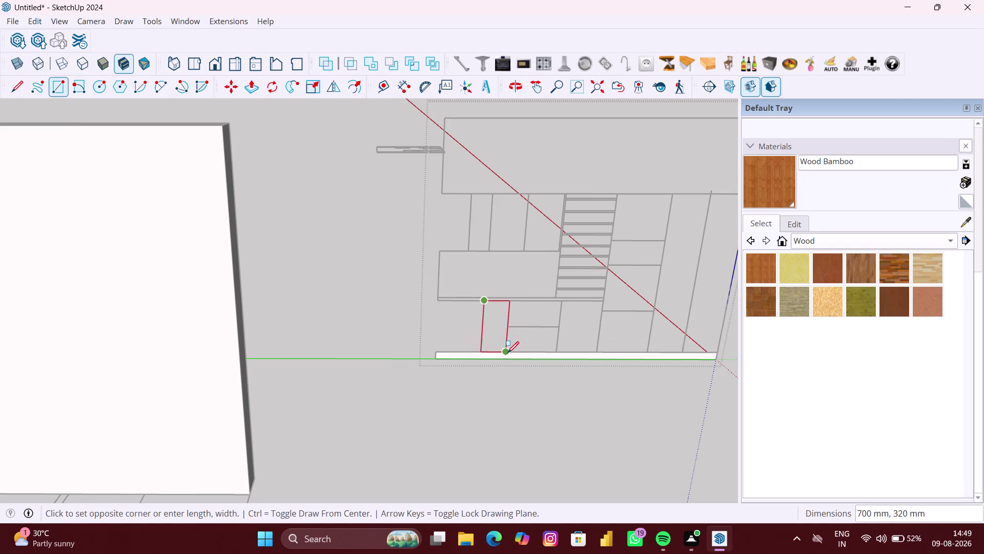
click(507, 354)
click(511, 303)
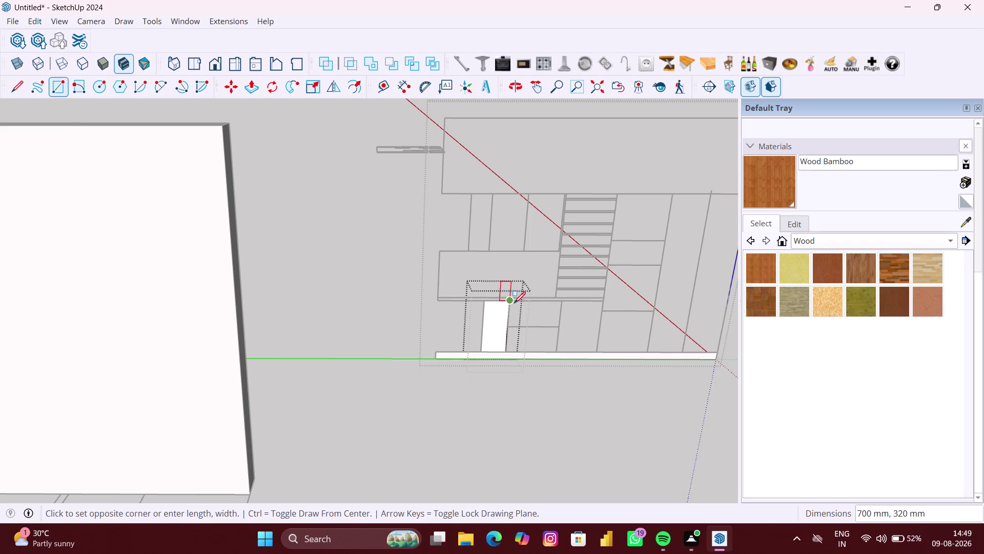
click(558, 327)
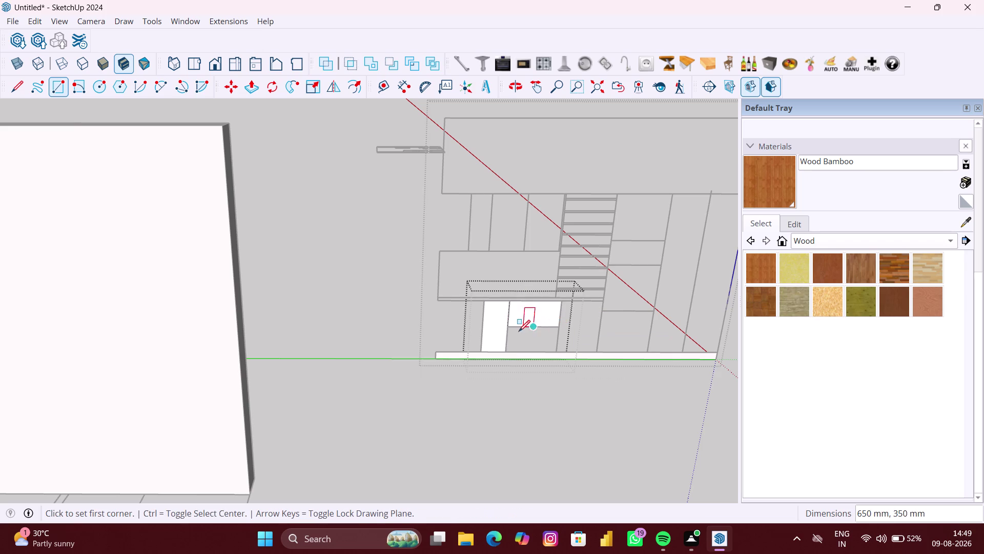
click(508, 327)
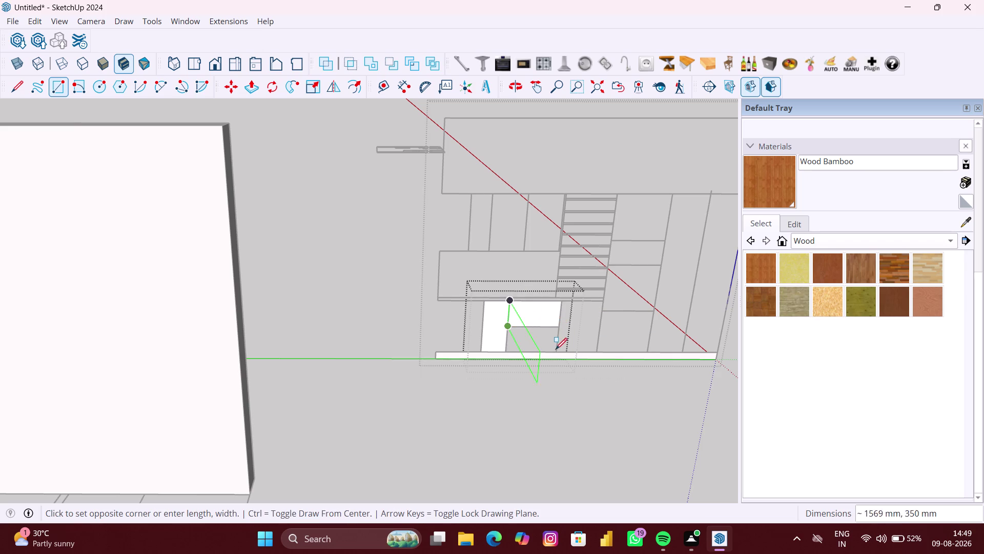
click(558, 352)
Orbit and zoom until the traced base cabinet panels on the elevation fill the view.
scroll(down, 3)
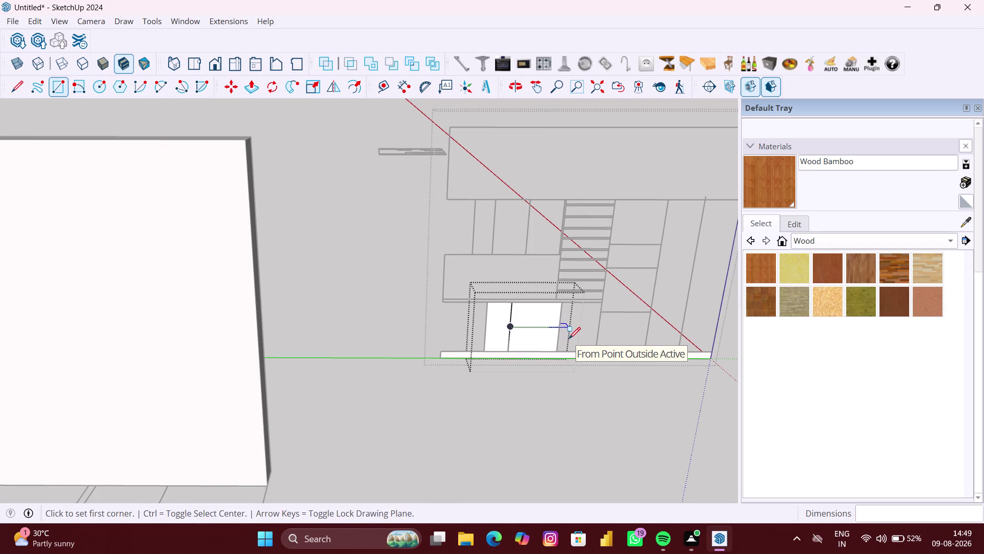
middle_drag(569, 338, 522, 339)
scroll(up, 3)
middle_drag(531, 326, 490, 333)
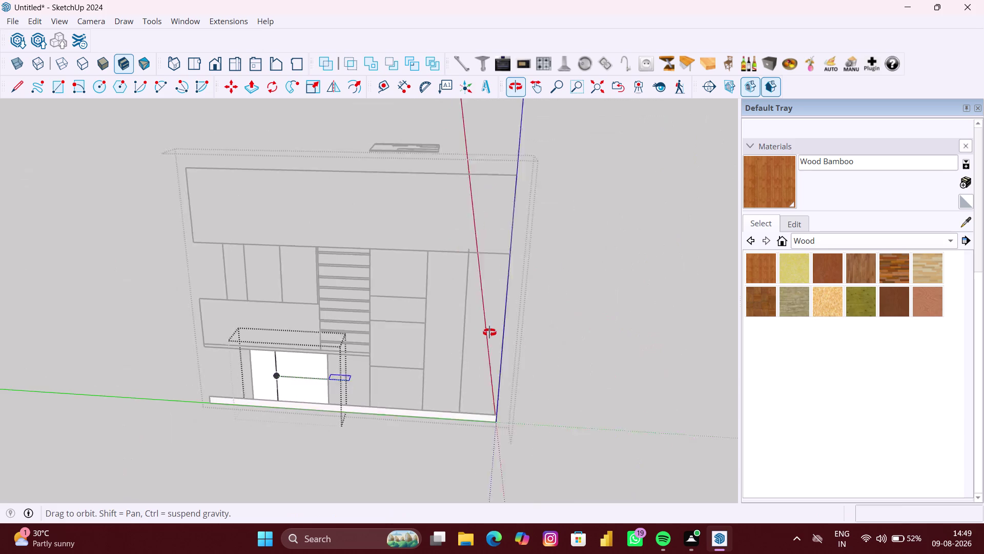
scroll(down, 3)
middle_drag(482, 325, 513, 326)
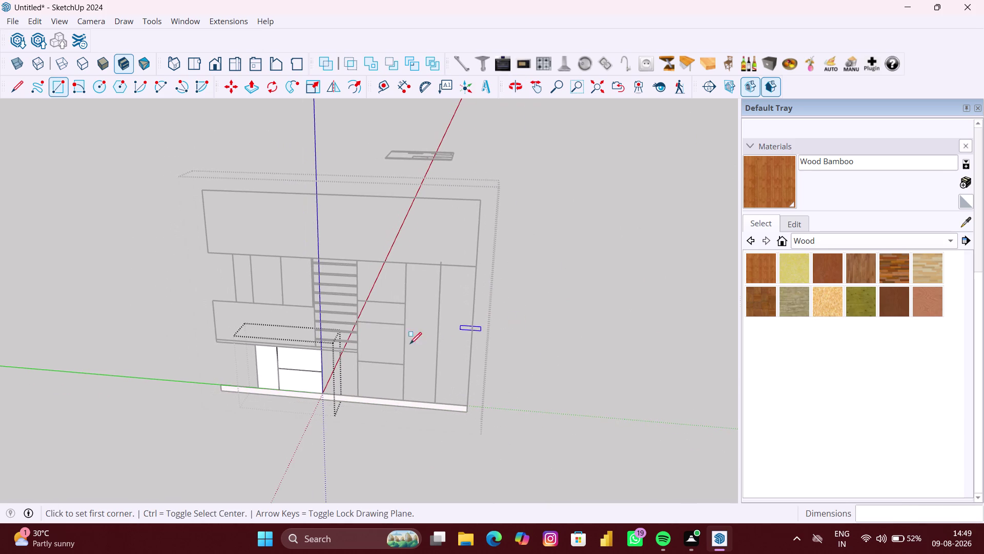
scroll(up, 3)
middle_drag(386, 357, 444, 323)
scroll(down, 3)
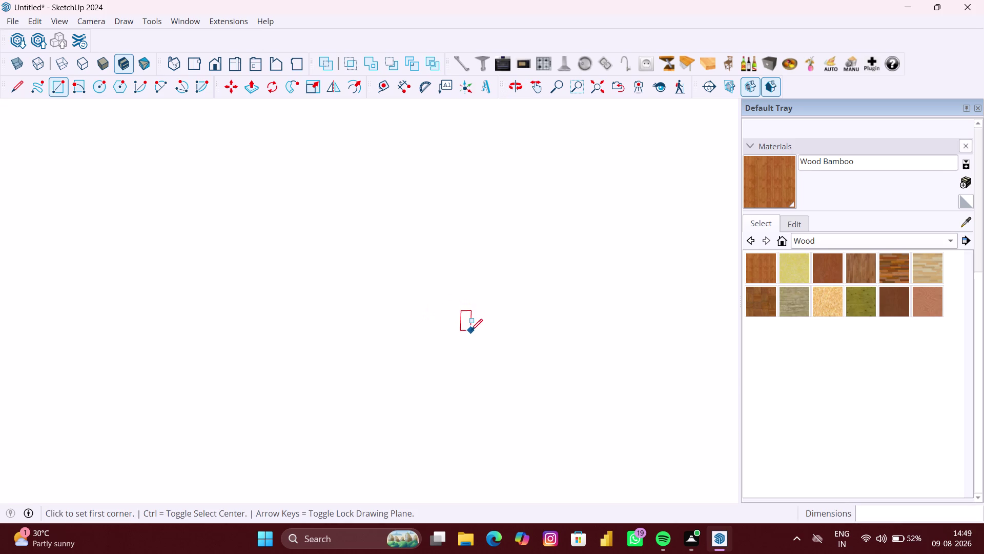
scroll(down, 3)
key(shift+z)
scroll(down, 3)
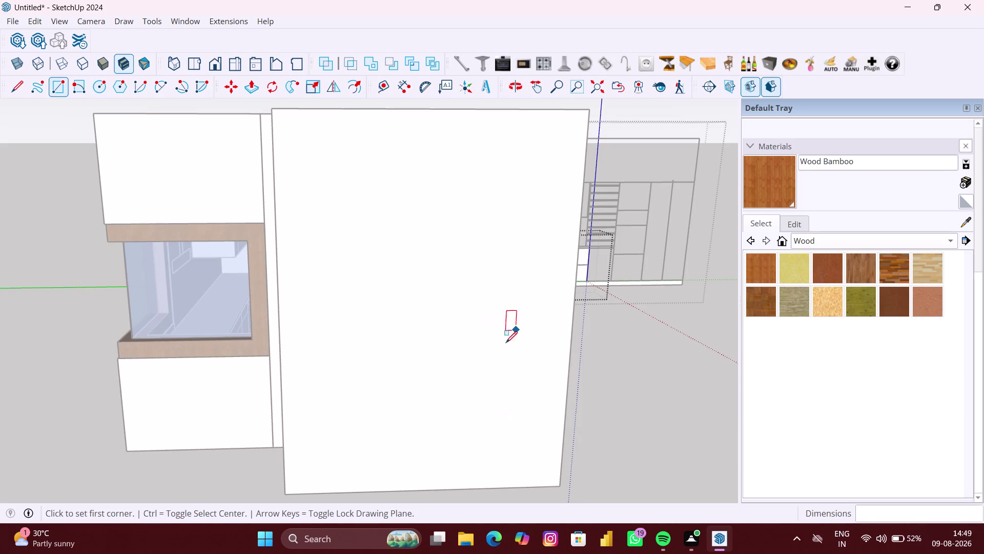
scroll(down, 3)
scroll(up, 3)
middle_drag(618, 289, 563, 301)
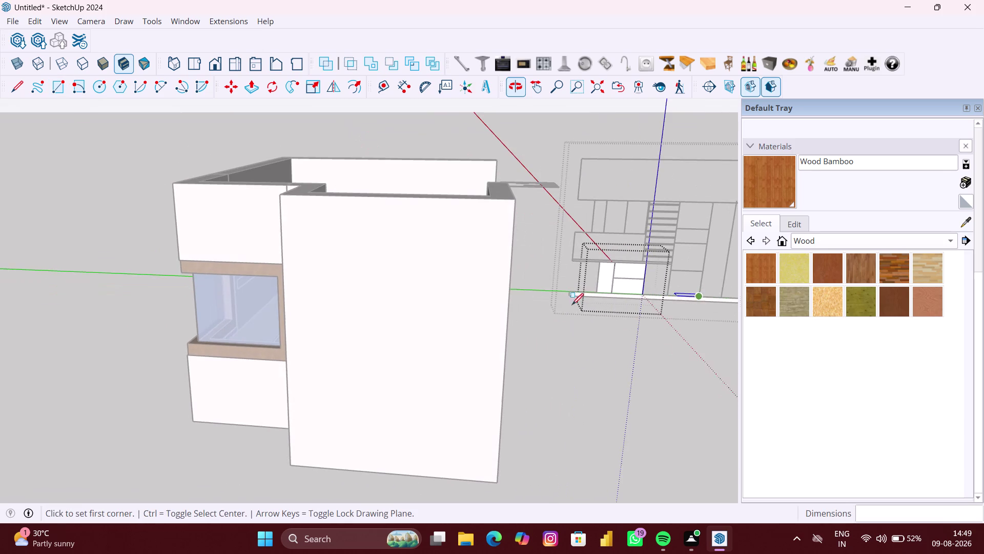
middle_drag(652, 295, 513, 310)
scroll(up, 3)
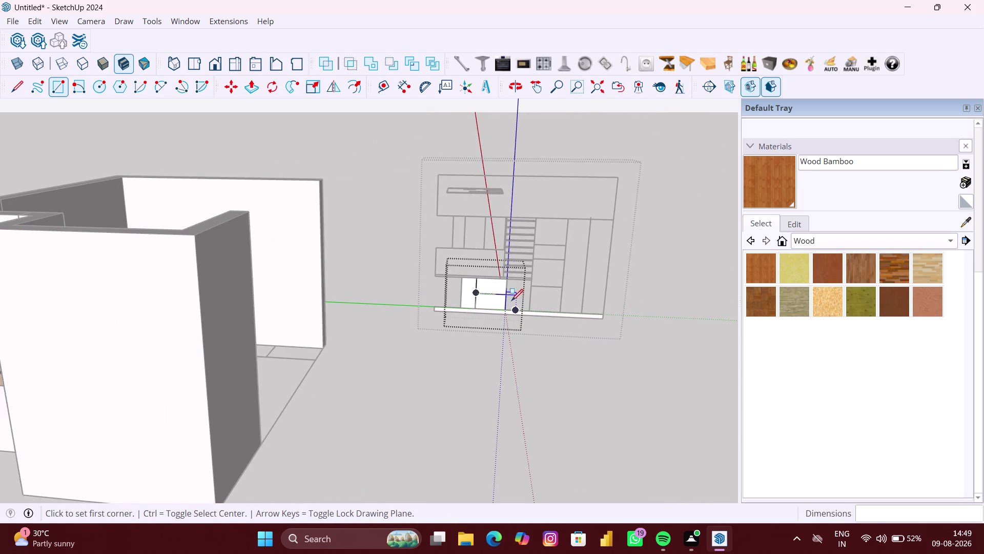
scroll(up, 3)
Trace two door faces on the right-hand base unit with rectangles.
scroll(up, 3)
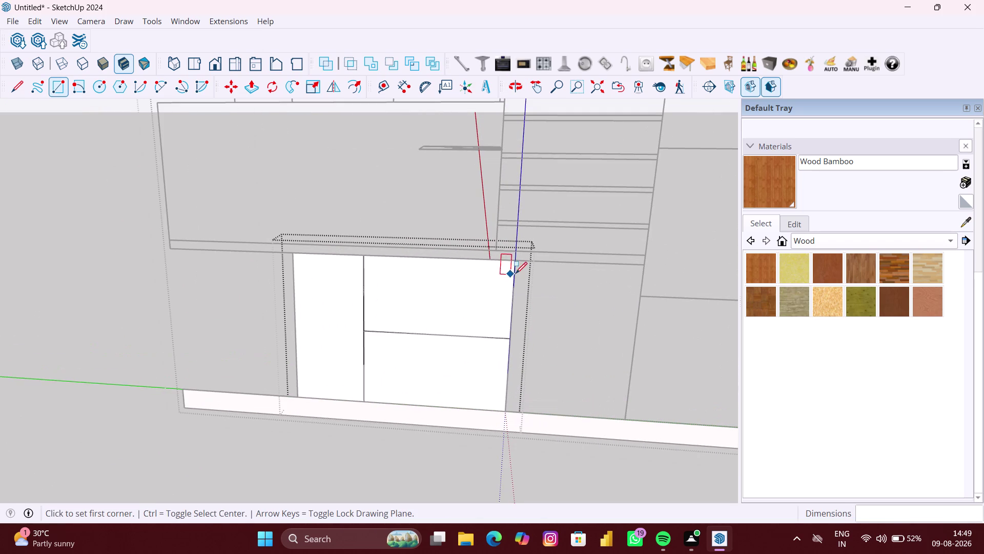
click(517, 265)
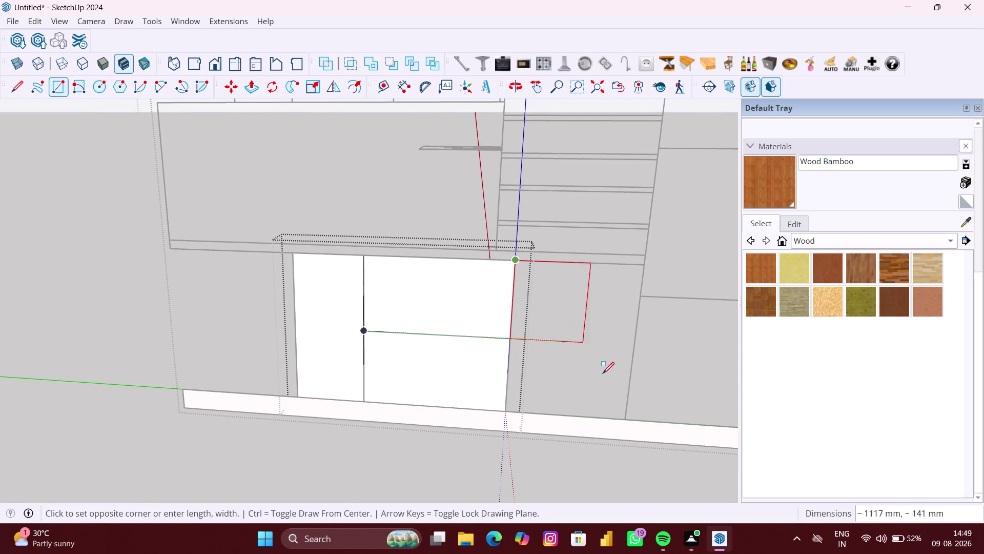
click(622, 416)
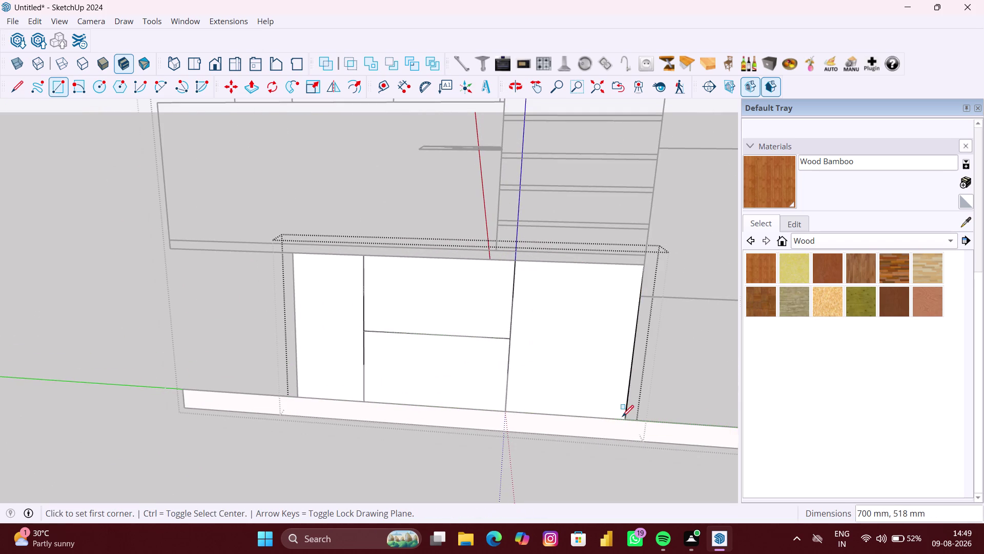
scroll(down, 3)
scroll(down, 3)
scroll(down, 3)
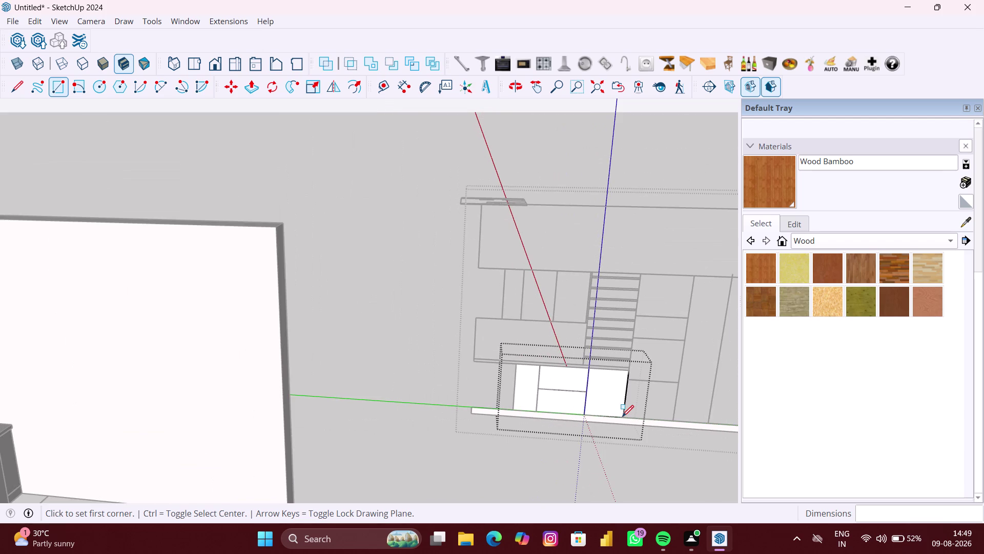
scroll(down, 3)
middle_drag(623, 416, 562, 411)
scroll(up, 3)
scroll(up, 3)
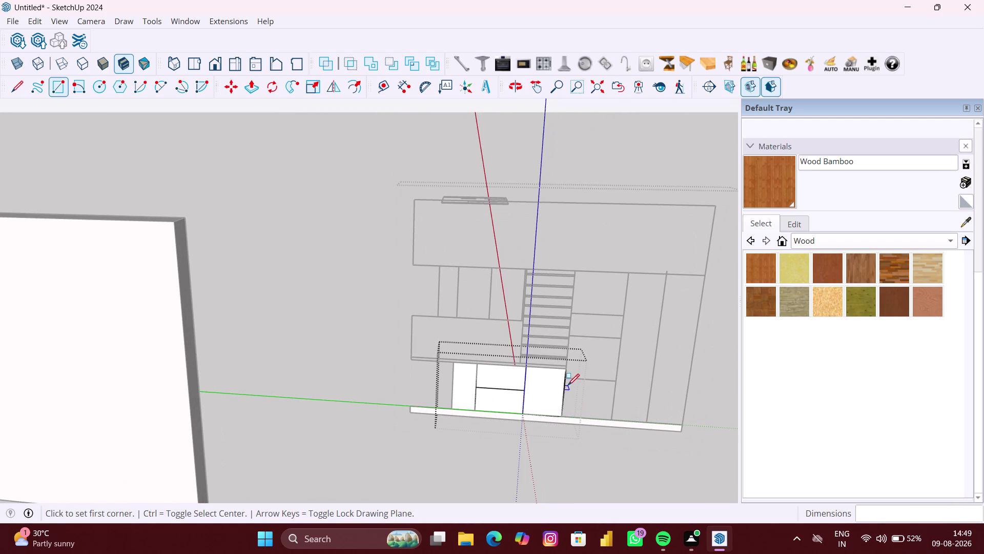
click(567, 381)
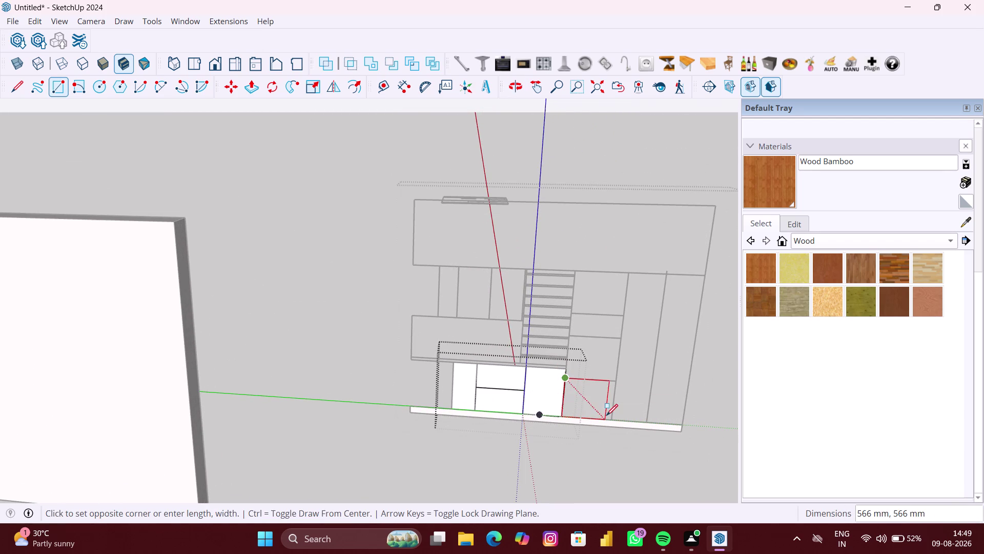
click(611, 418)
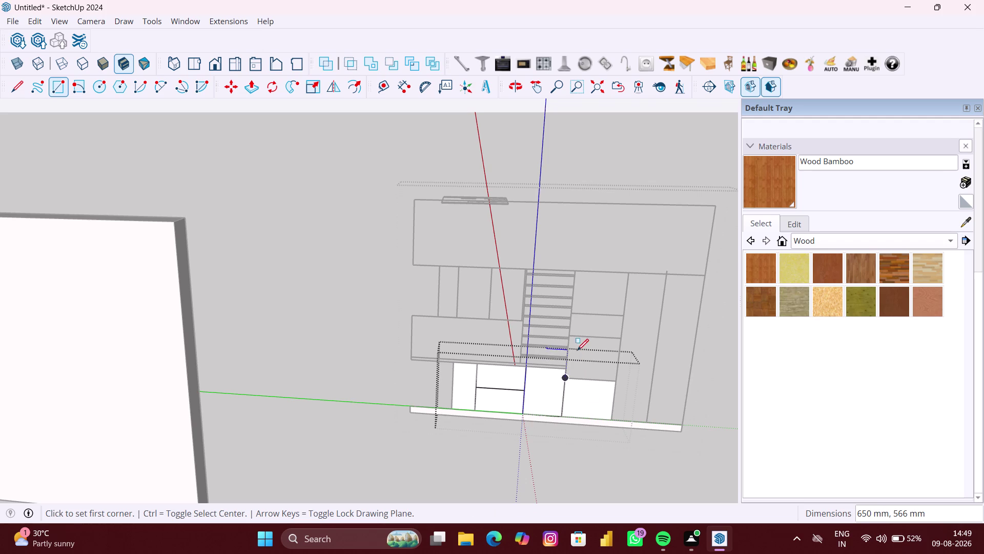
Trace the lower, narrow middle and top panel faces of the tall cabinet.
scroll(up, 3)
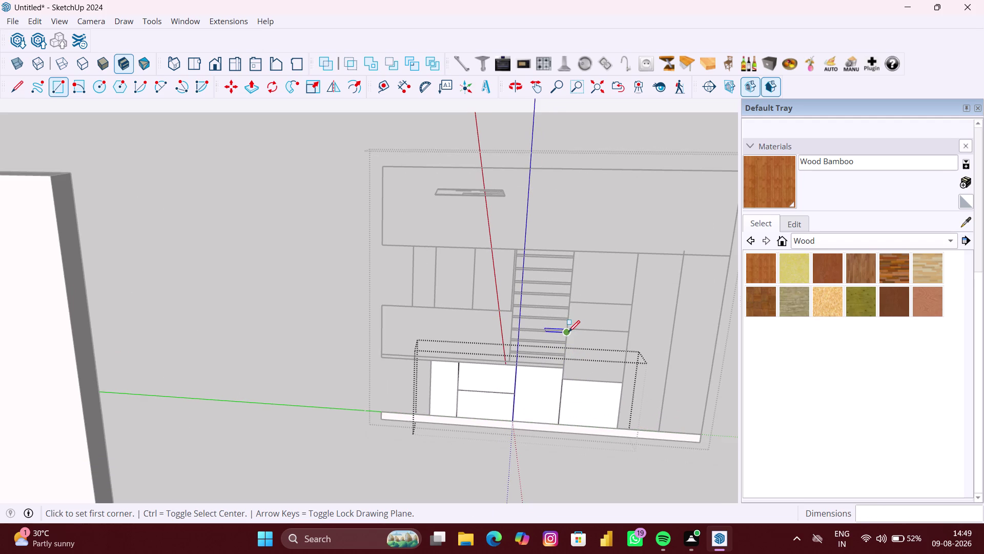
scroll(up, 3)
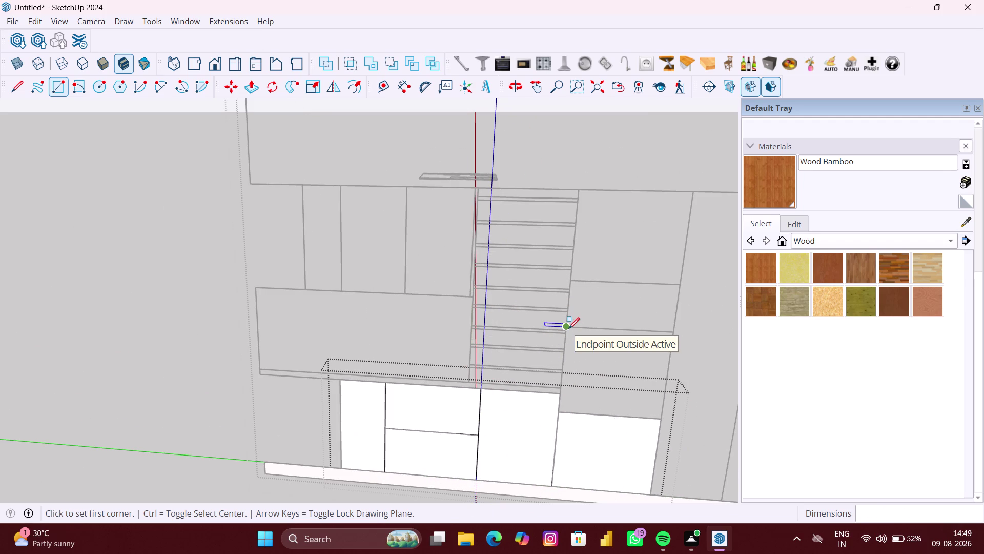
click(568, 328)
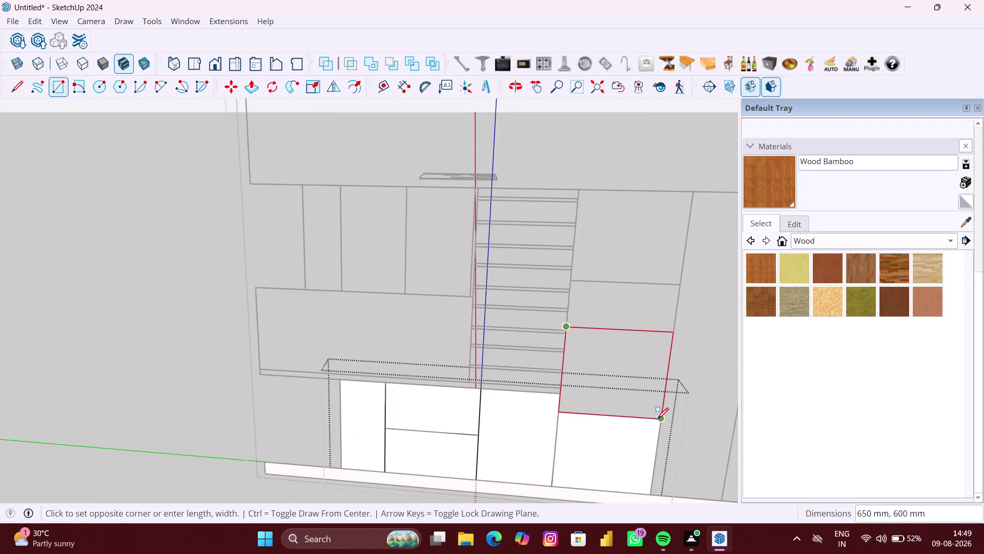
click(658, 419)
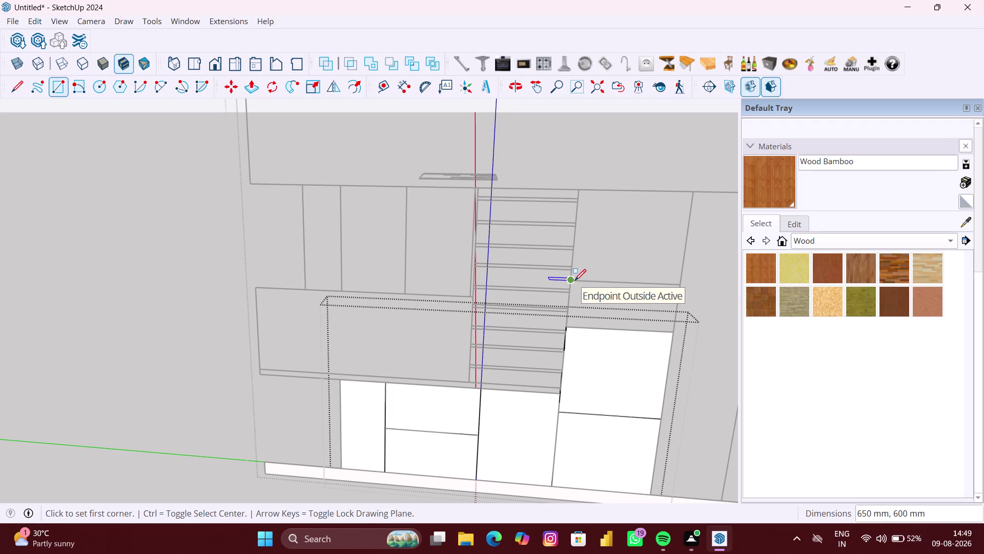
click(575, 280)
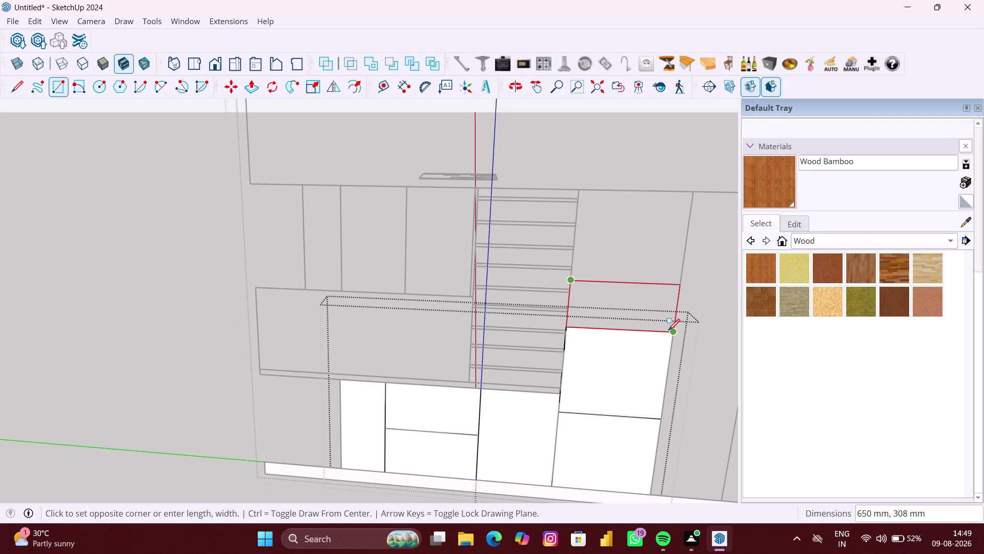
click(670, 330)
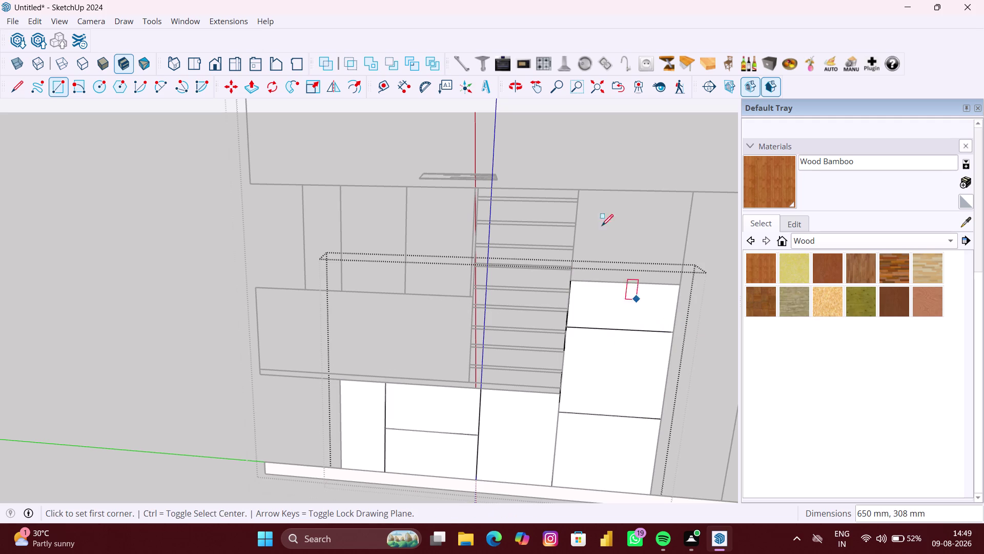
click(579, 190)
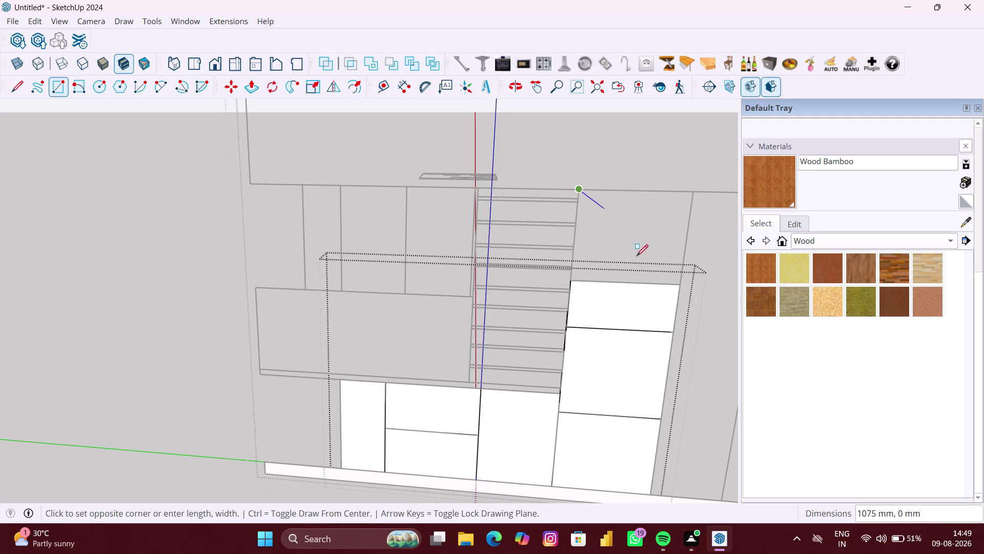
click(680, 287)
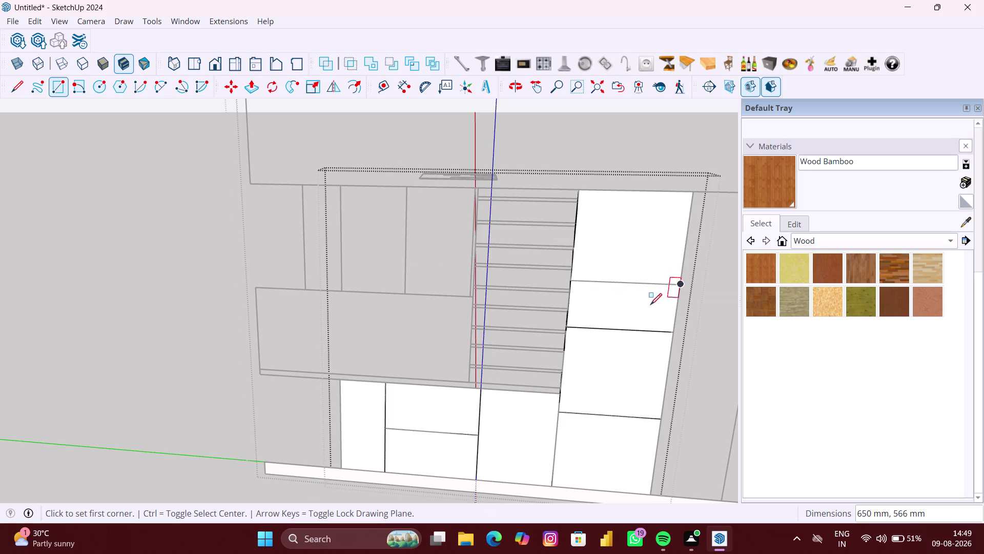
Select the newly drawn panel geometry and make it a group.
scroll(down, 3)
key(space)
click(664, 468)
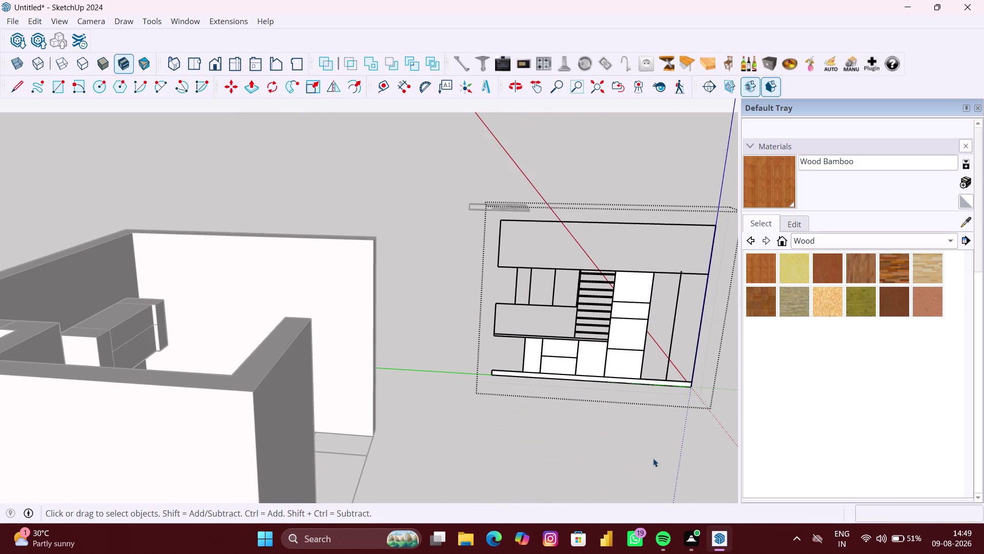
scroll(up, 3)
middle_drag(656, 412, 640, 411)
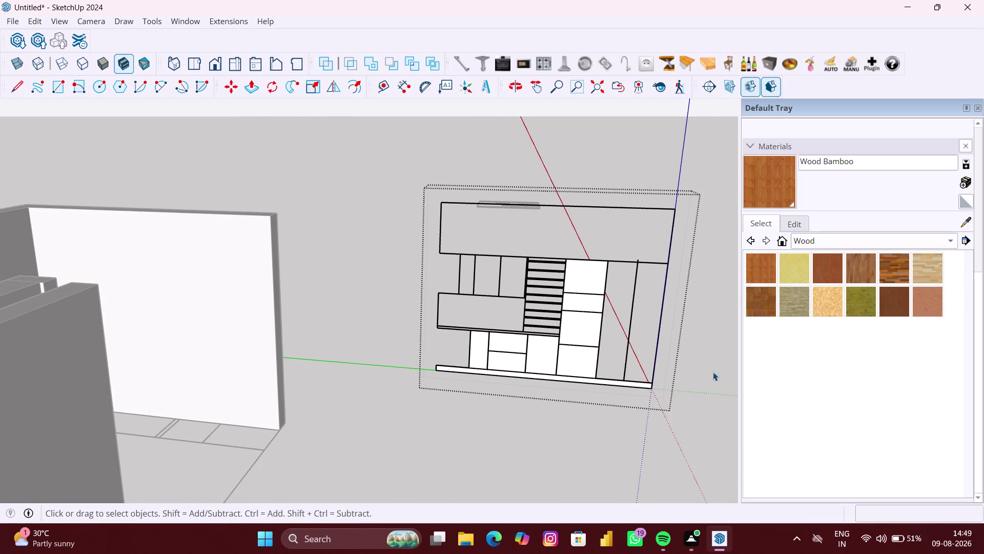
right_click(682, 371)
click(705, 409)
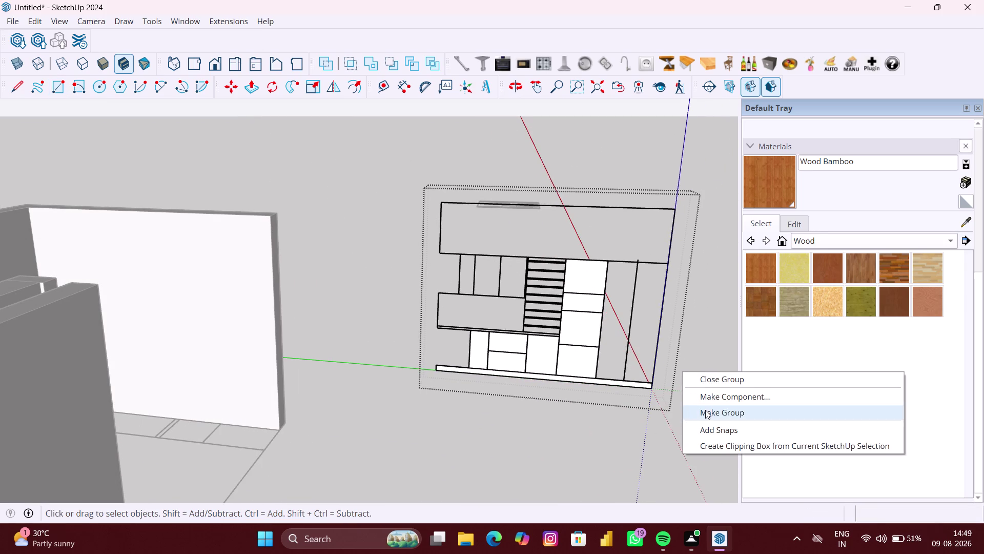
Draw two tall side-by-side panel faces on the right.
key(r)
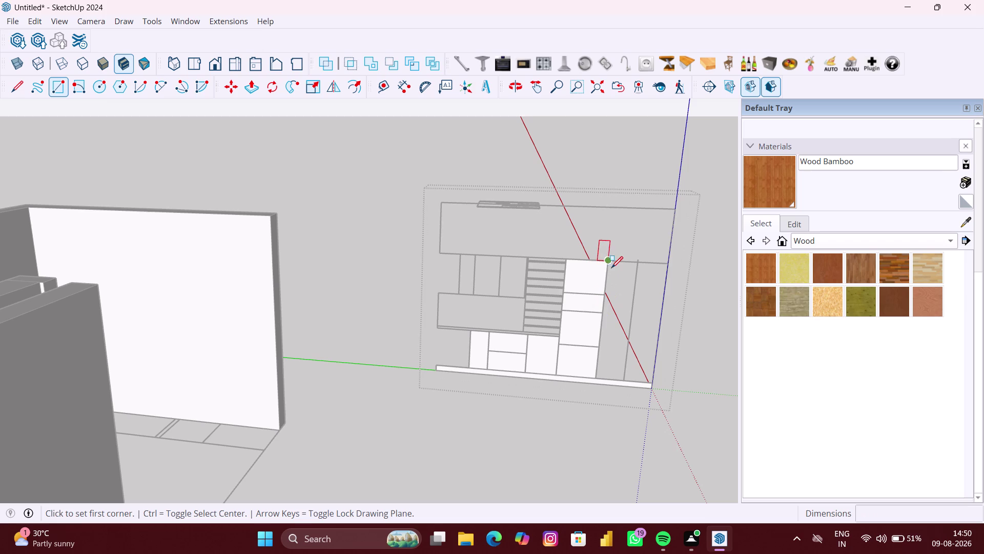
click(610, 263)
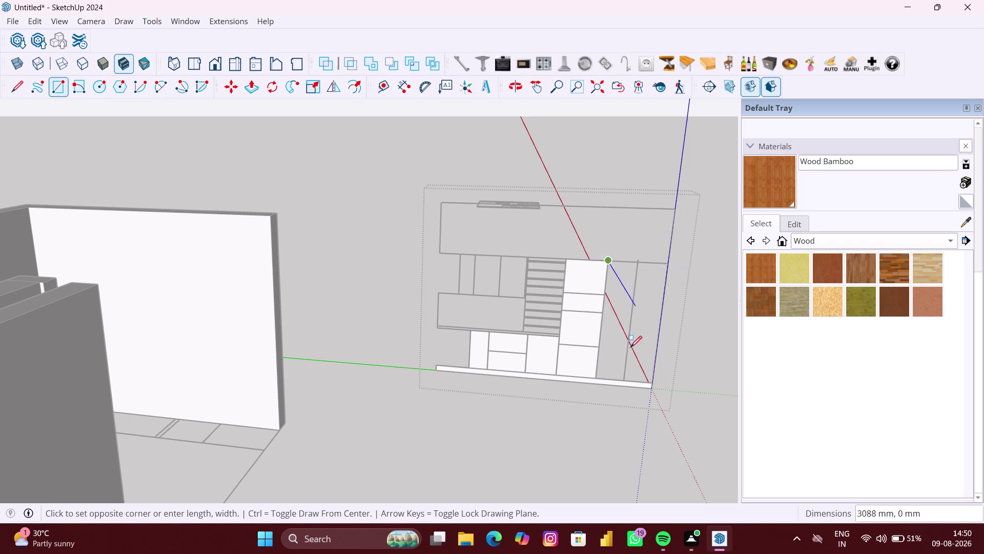
click(623, 380)
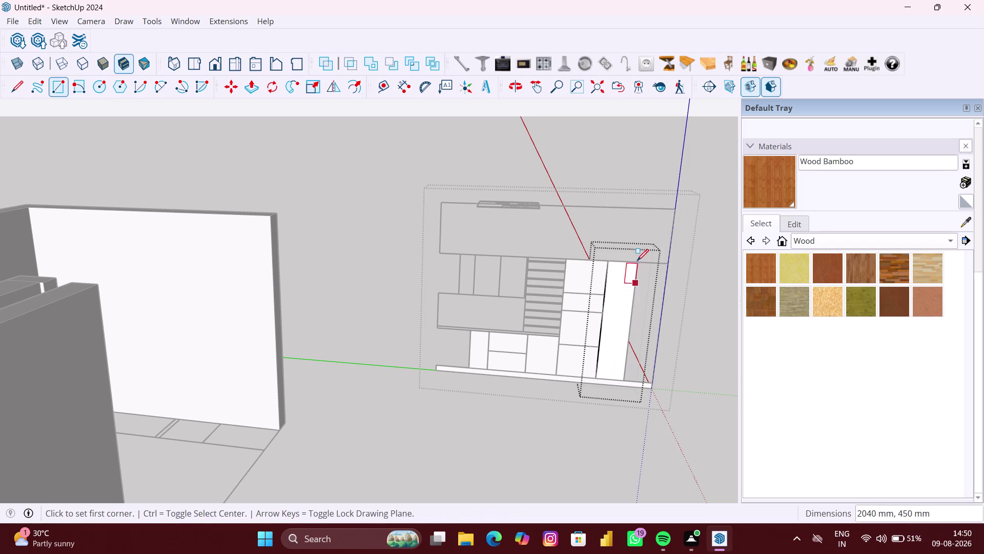
click(638, 262)
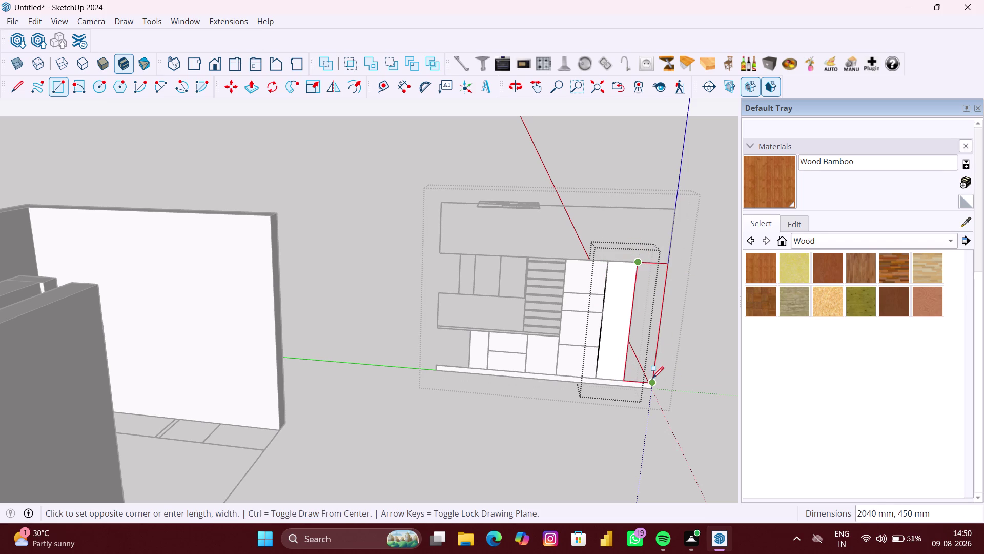
click(652, 380)
Select the tall panel geometry and group it.
key(space)
click(576, 419)
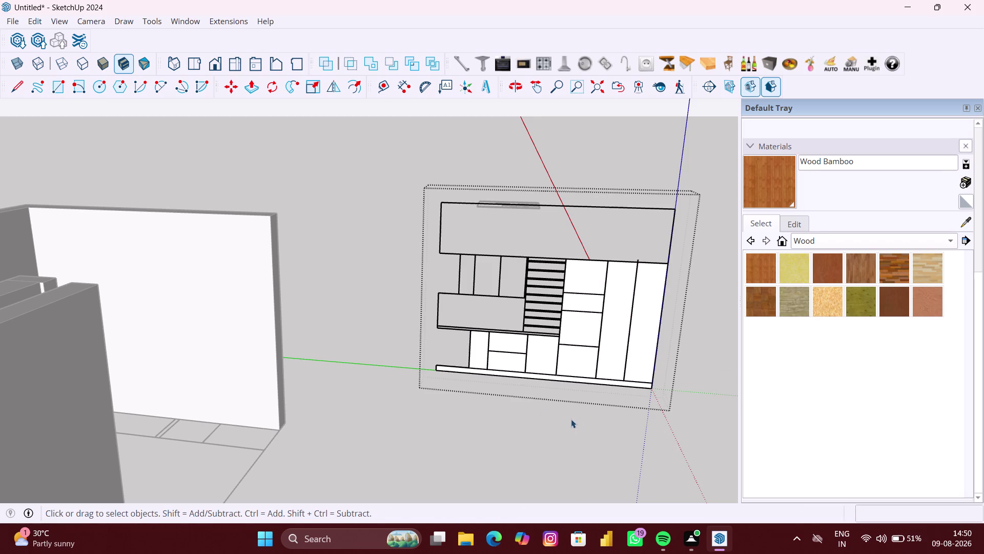
scroll(up, 3)
middle_drag(518, 380, 547, 385)
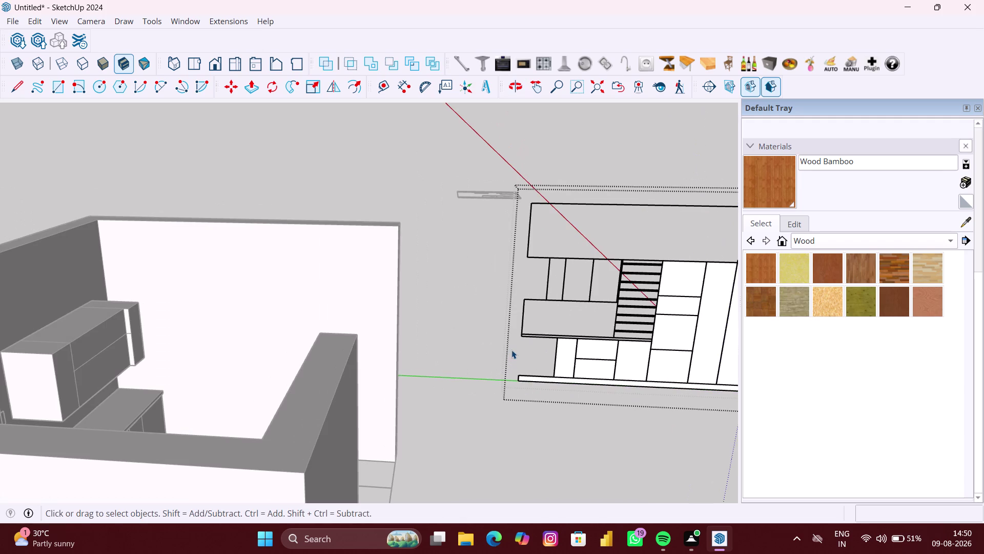
scroll(up, 3)
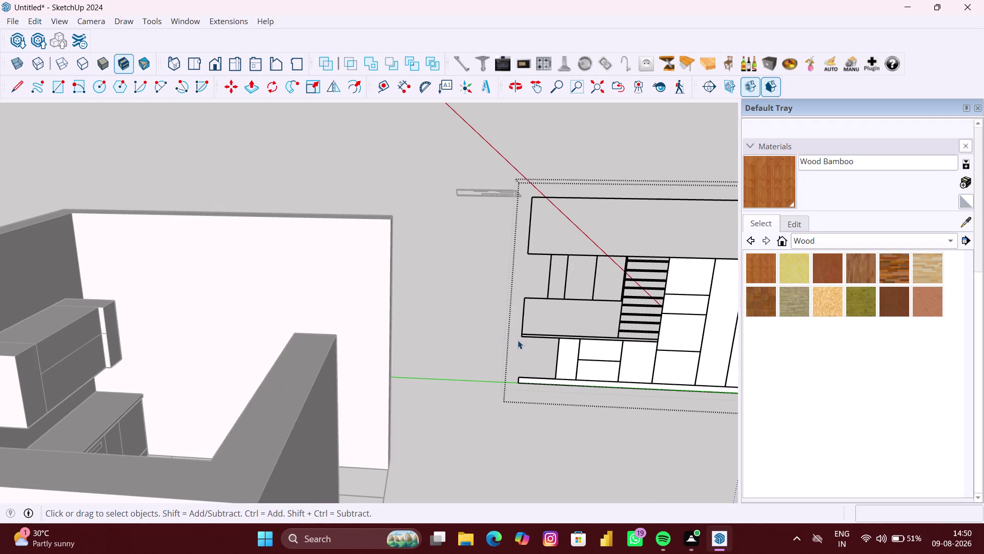
scroll(up, 3)
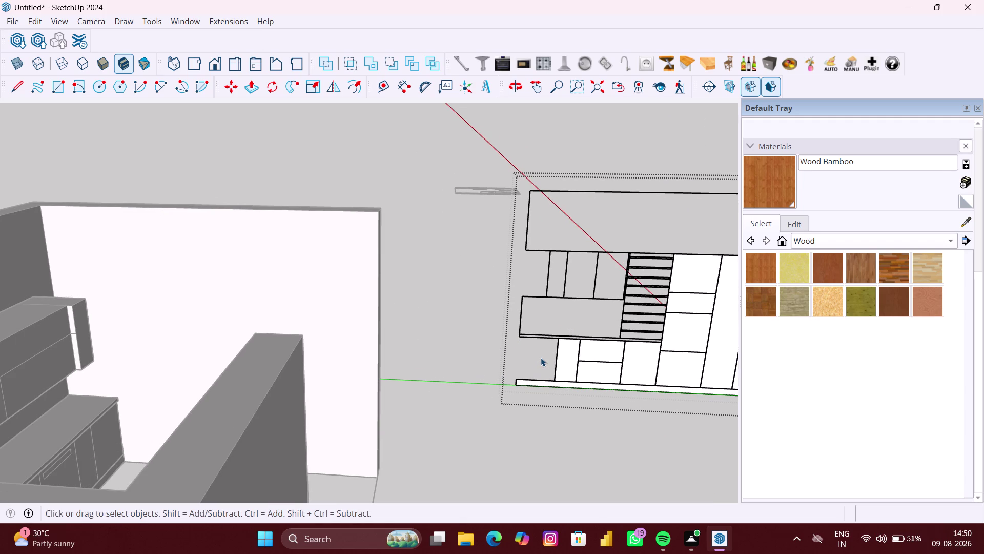
right_click(540, 357)
click(588, 400)
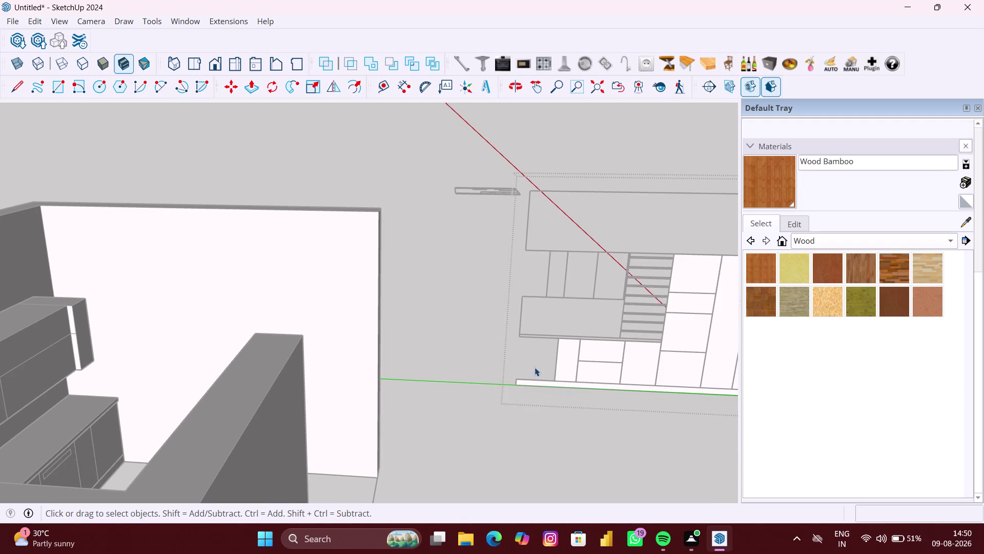
scroll(up, 3)
scroll(up, 3)
Draw a 2068 × 40 mm strip under the grey cabinet block.
key(r)
scroll(up, 3)
scroll(up, 3)
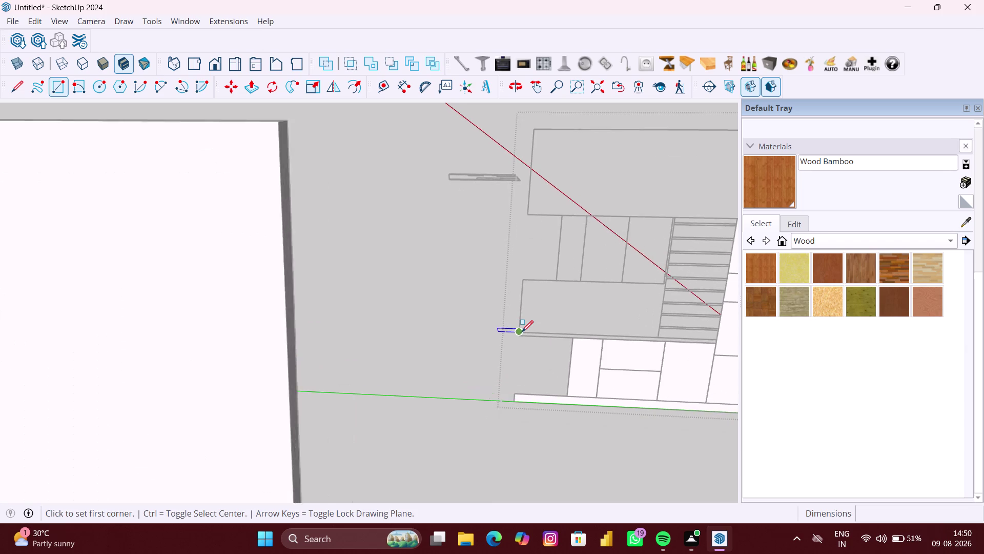
scroll(up, 3)
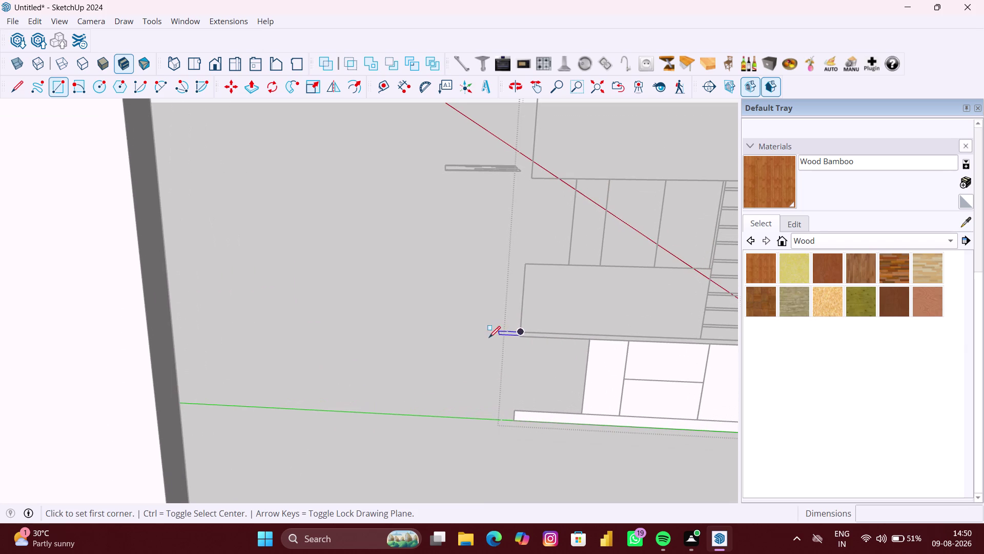
click(521, 332)
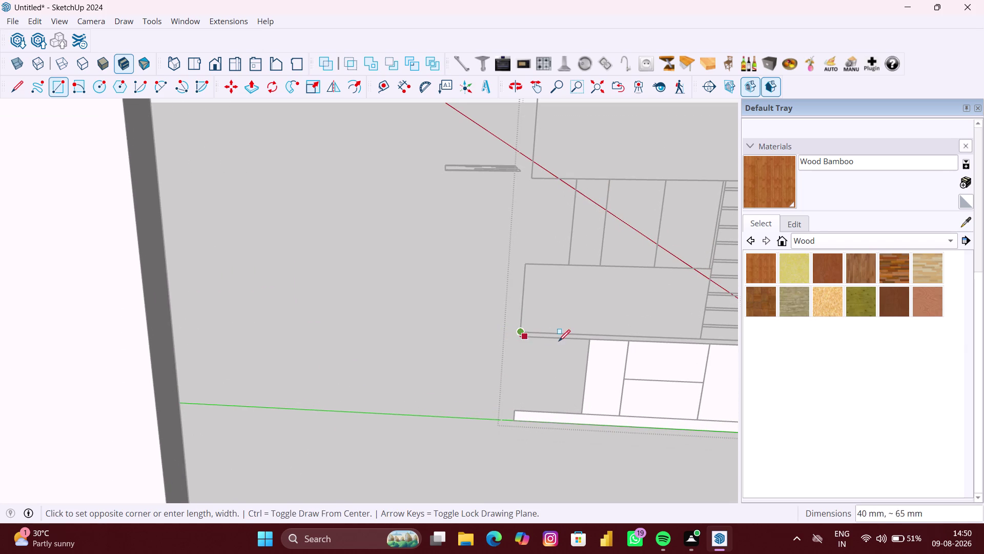
scroll(down, 3)
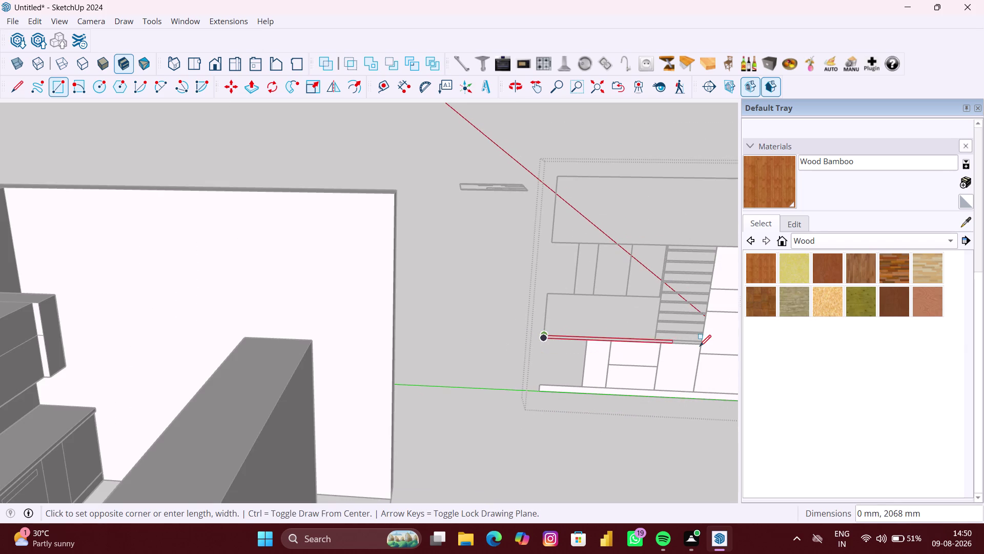
scroll(up, 3)
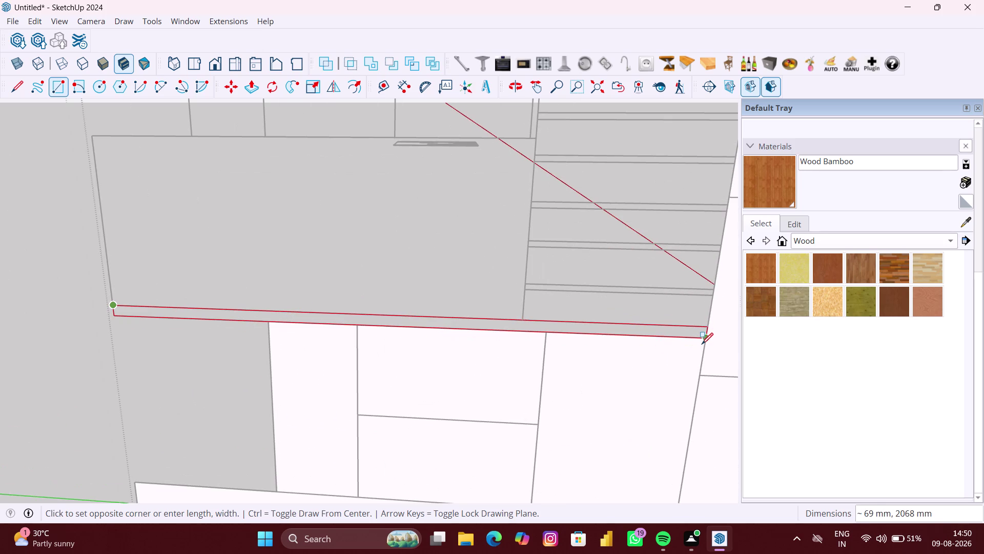
click(704, 340)
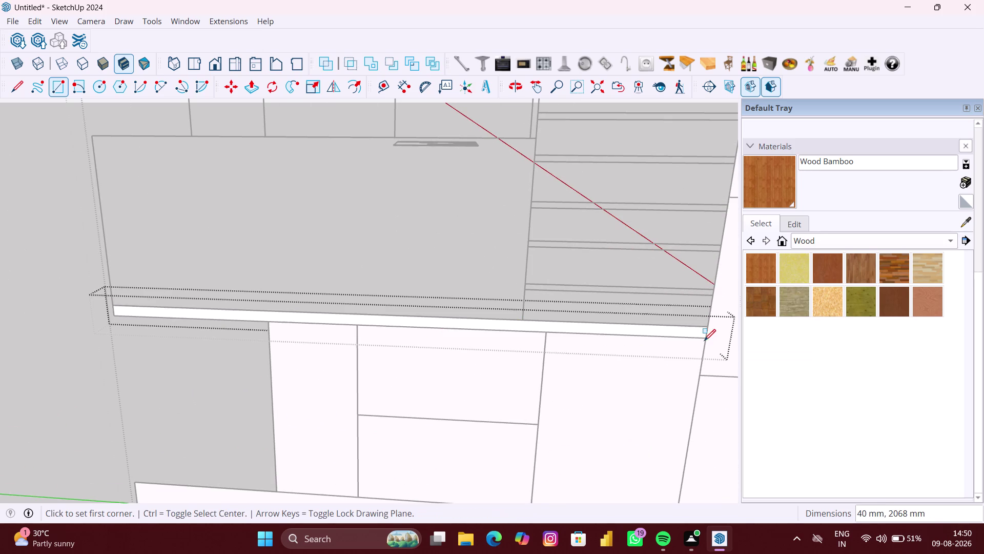
Abandon a stray small rectangle and orbit to view the whole cabinet wall.
scroll(down, 3)
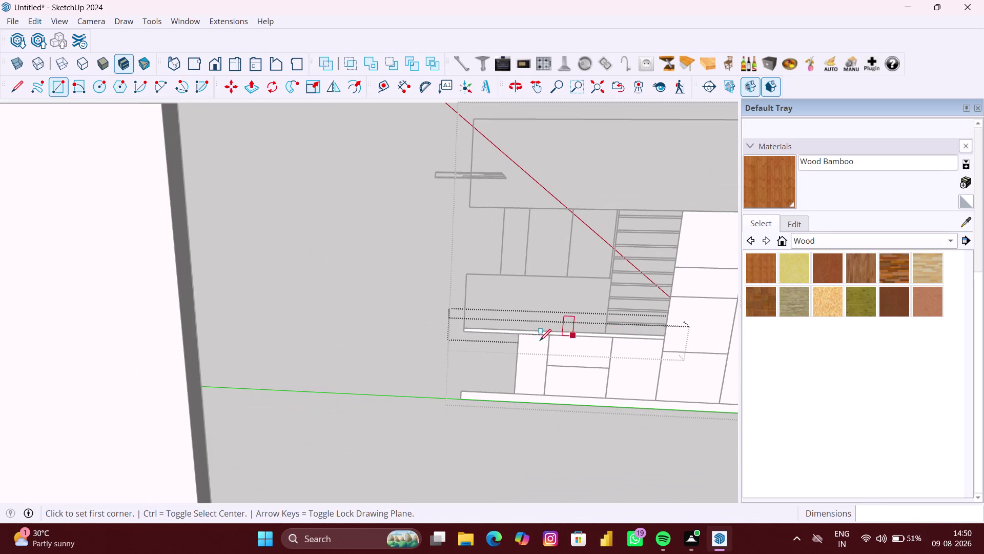
click(485, 355)
key(v)
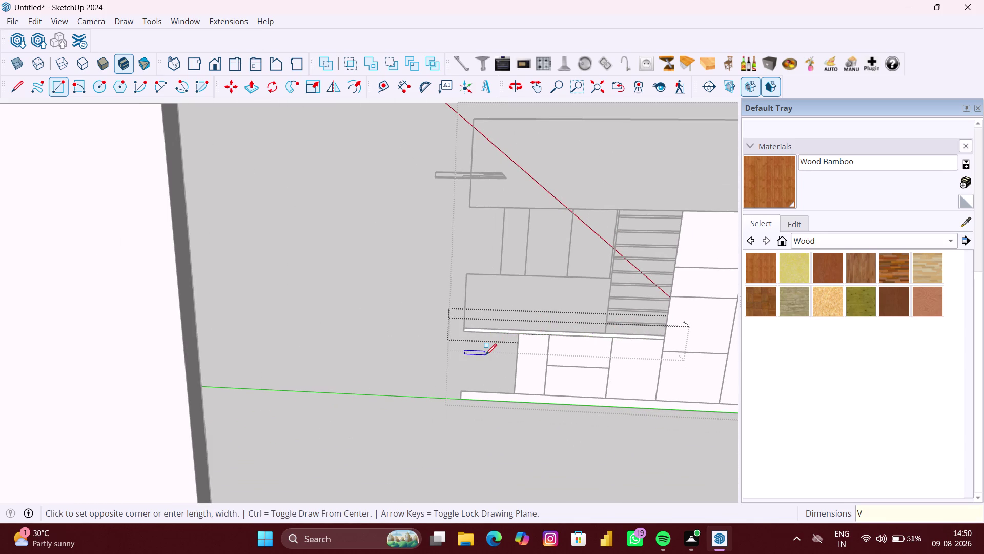
key(space)
scroll(down, 3)
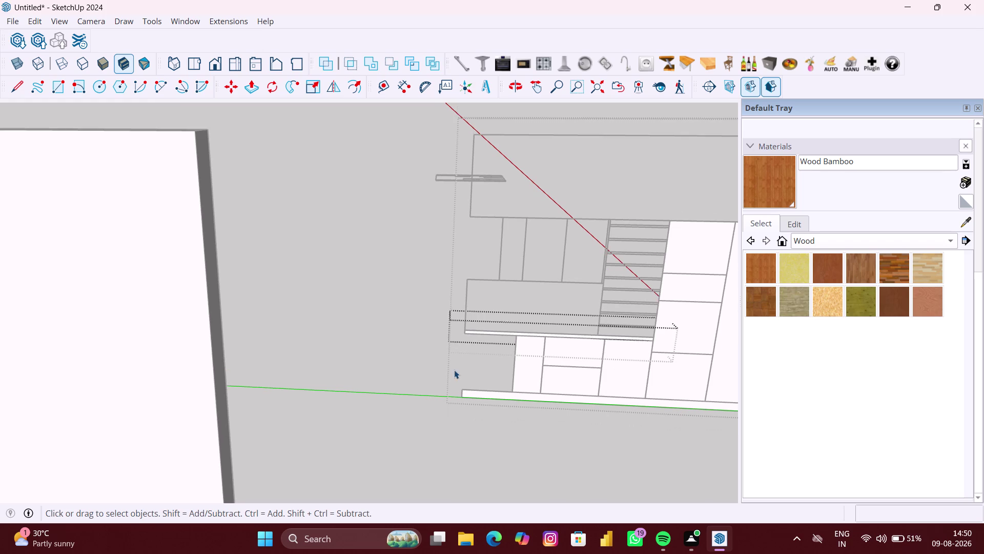
click(454, 370)
scroll(down, 3)
middle_drag(522, 354, 467, 361)
scroll(down, 3)
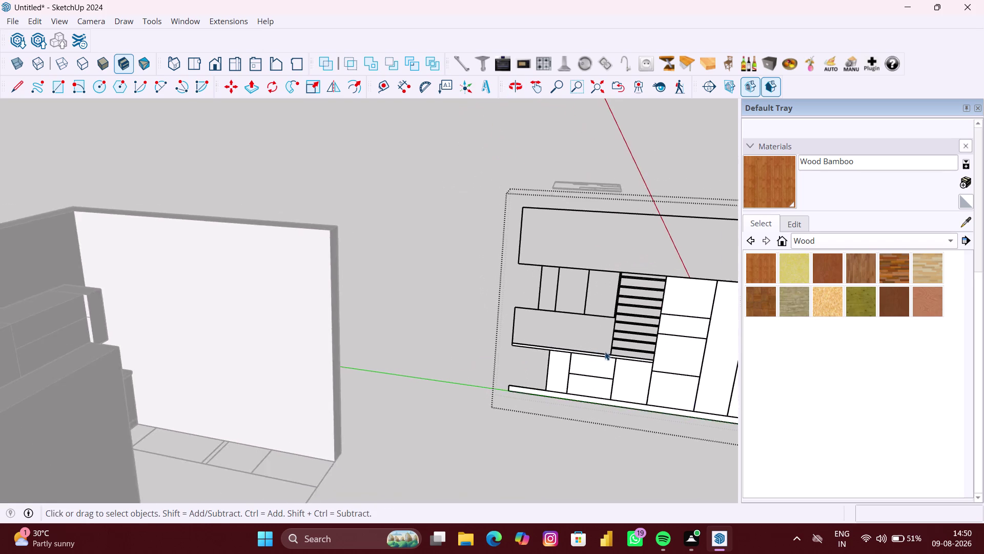
scroll(down, 3)
middle_drag(667, 348, 595, 346)
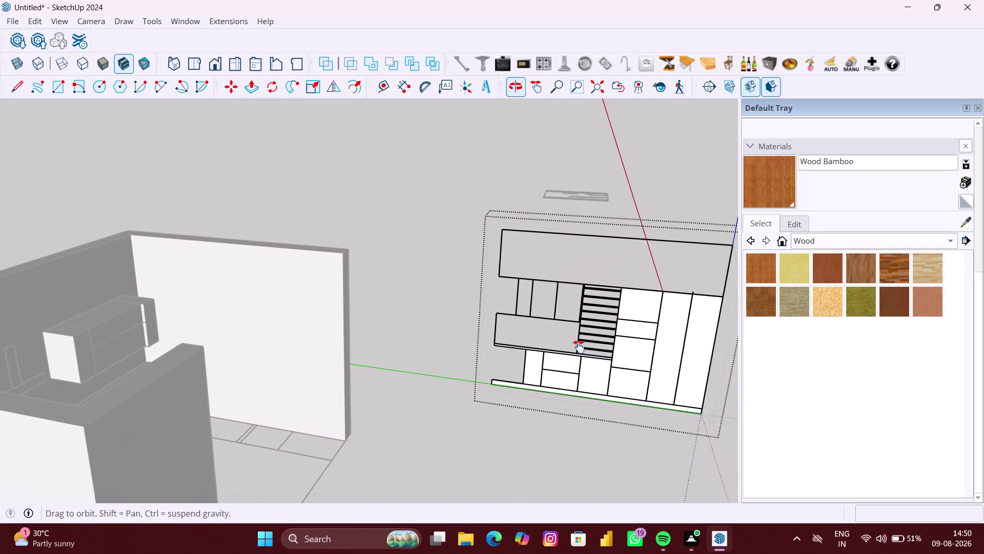
middle_drag(594, 346, 578, 346)
scroll(up, 3)
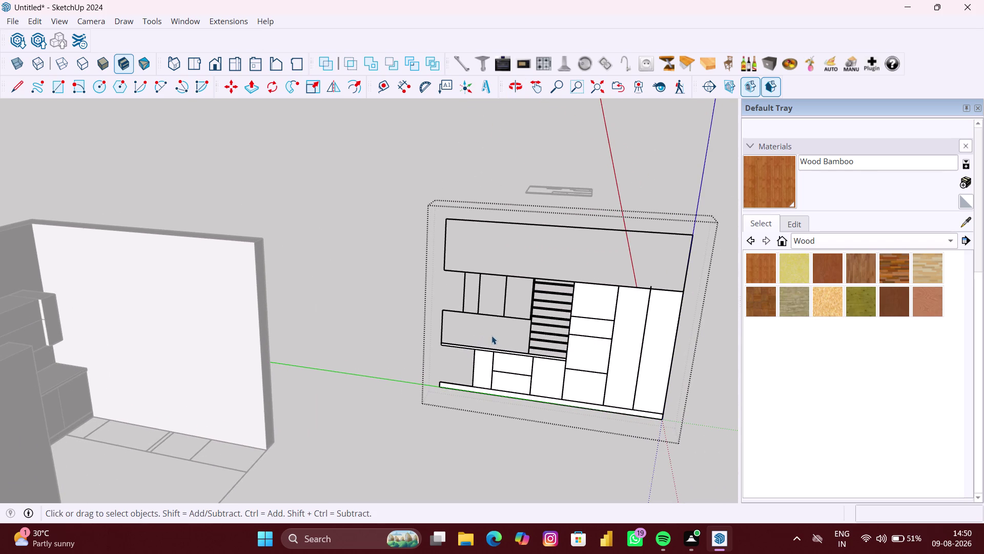
scroll(up, 3)
Open the cabinet layout group for editing.
click(550, 346)
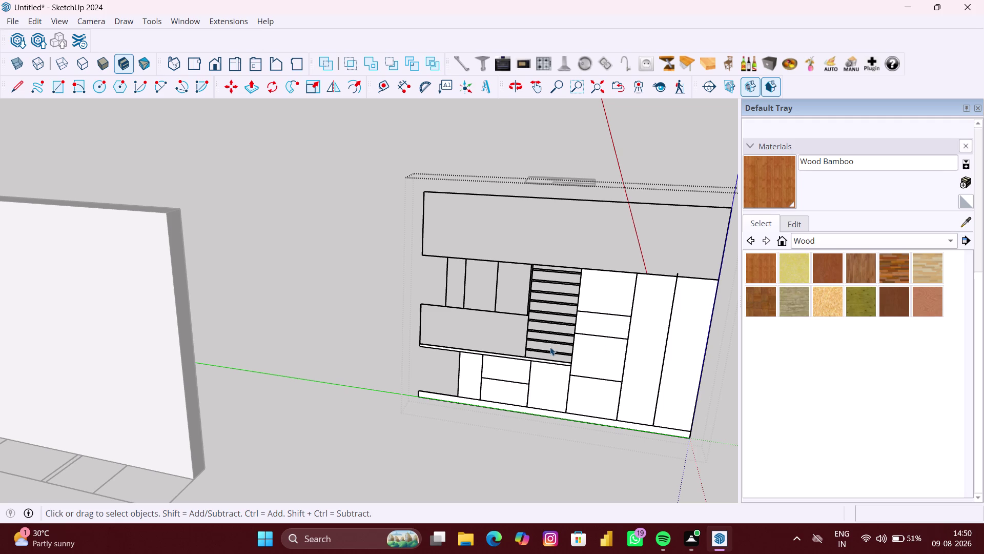
scroll(up, 3)
double_click(554, 343)
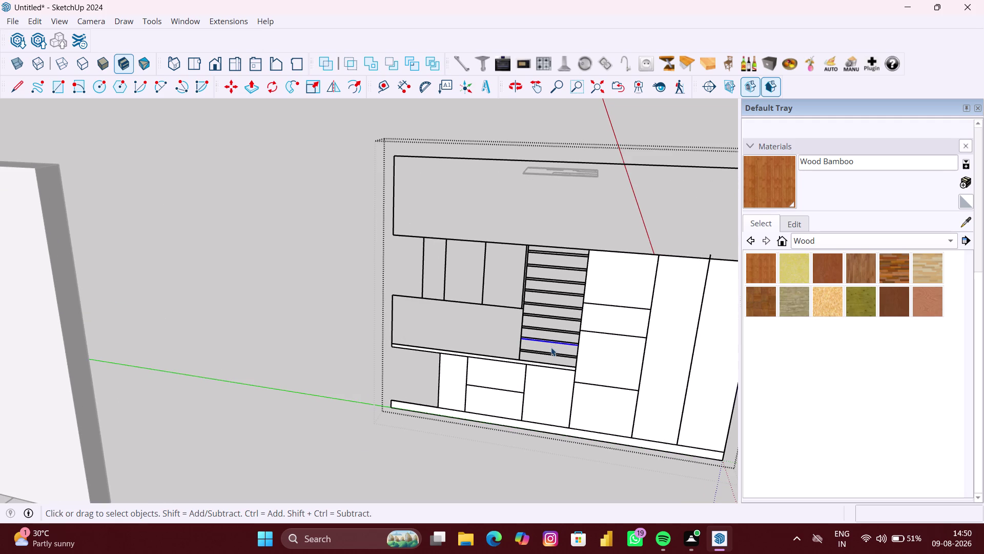
right_click(406, 371)
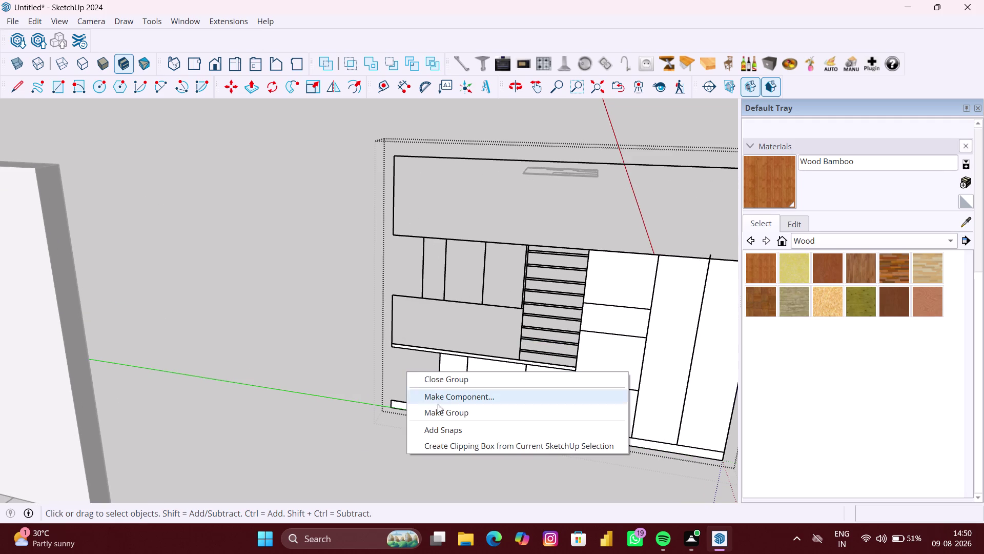
click(440, 410)
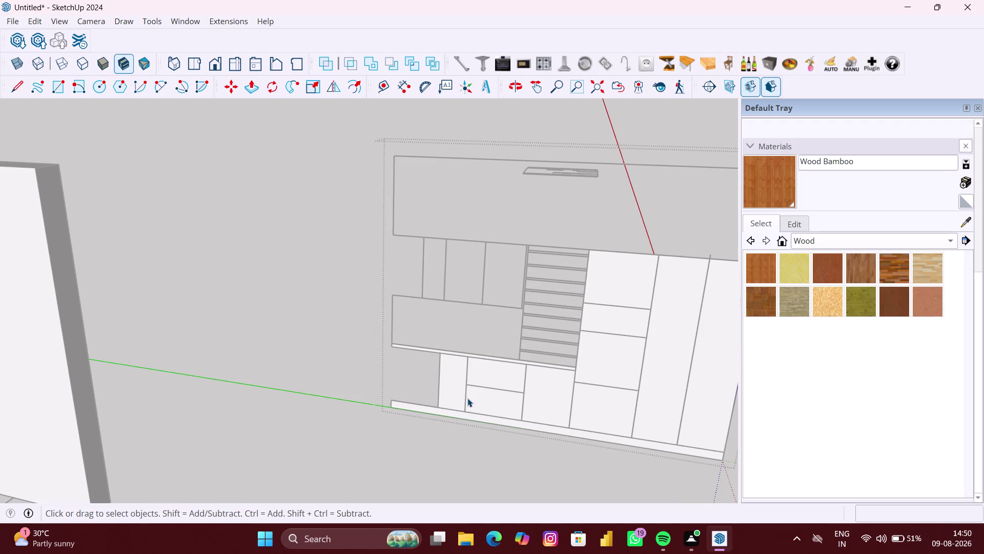
Draw the 1300 × 600 mm panel over the slatted drawer column.
key(r)
scroll(up, 3)
scroll(down, 3)
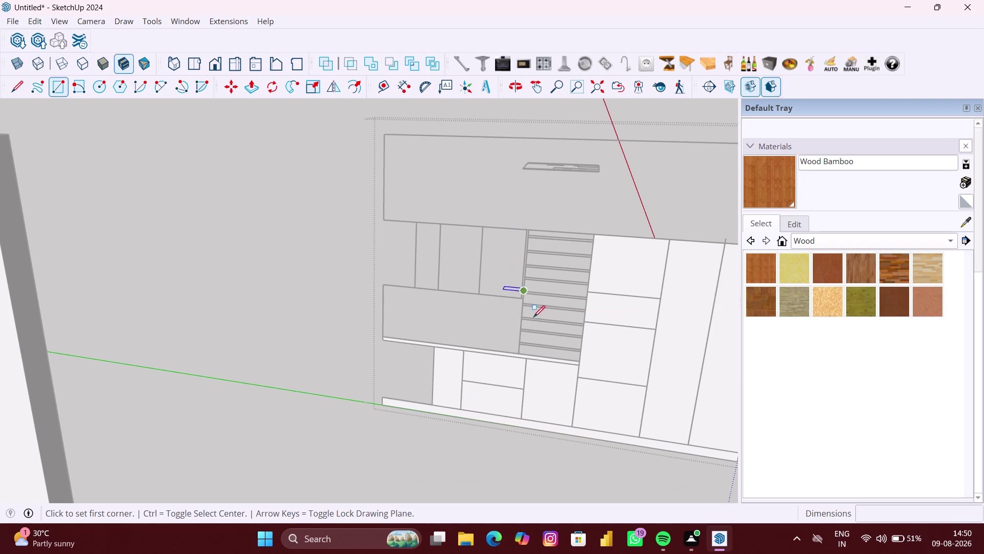
click(519, 351)
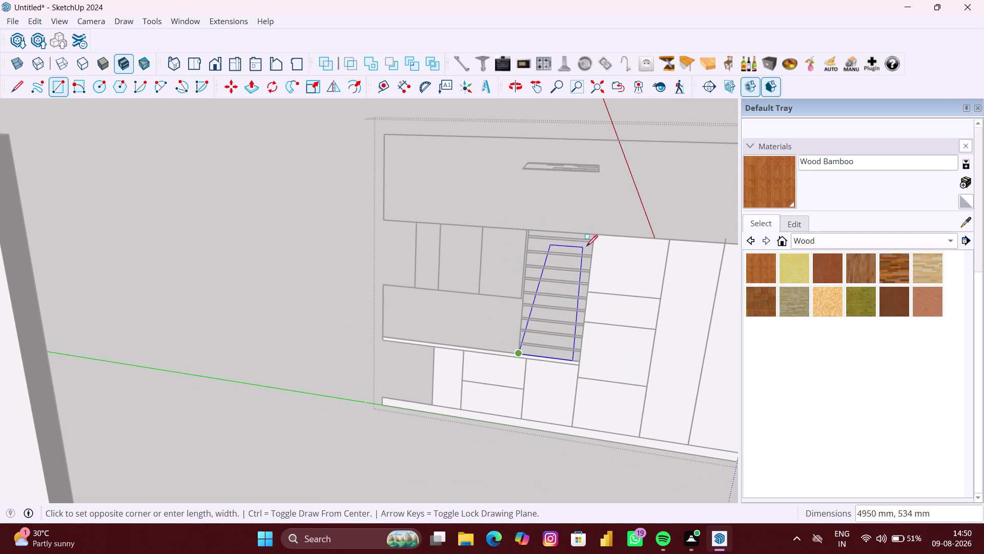
click(595, 236)
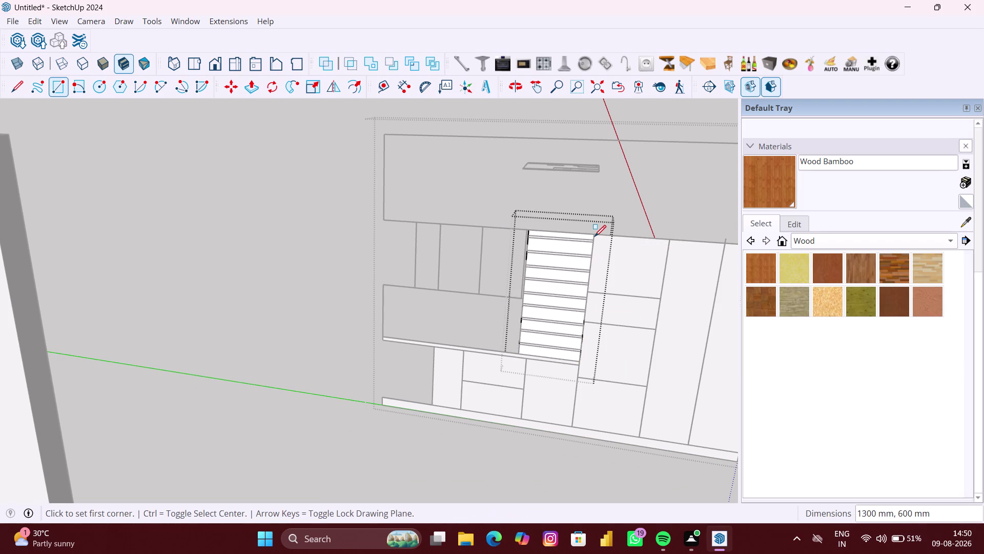
Exit the group and orbit around the room and cabinet layout.
scroll(down, 3)
key(space)
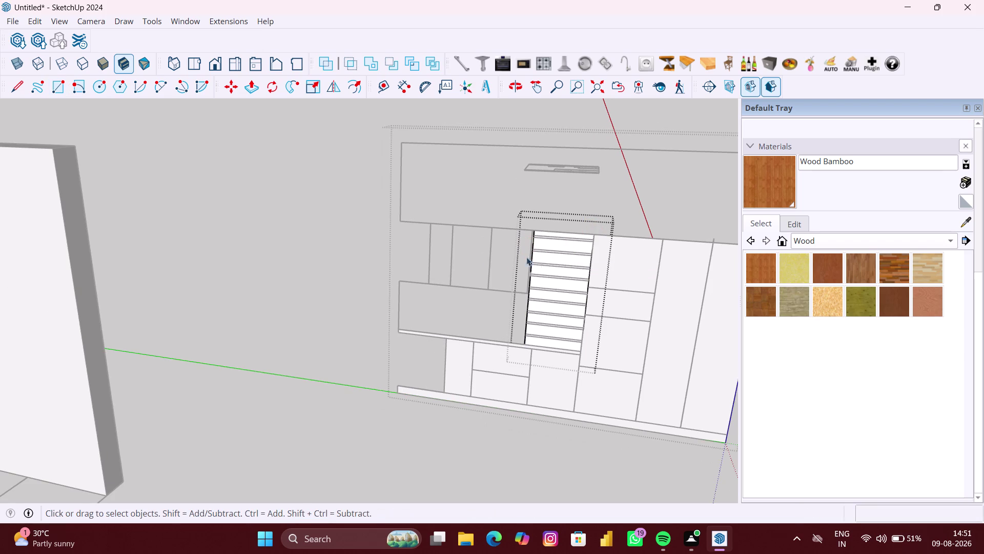
click(334, 274)
scroll(down, 3)
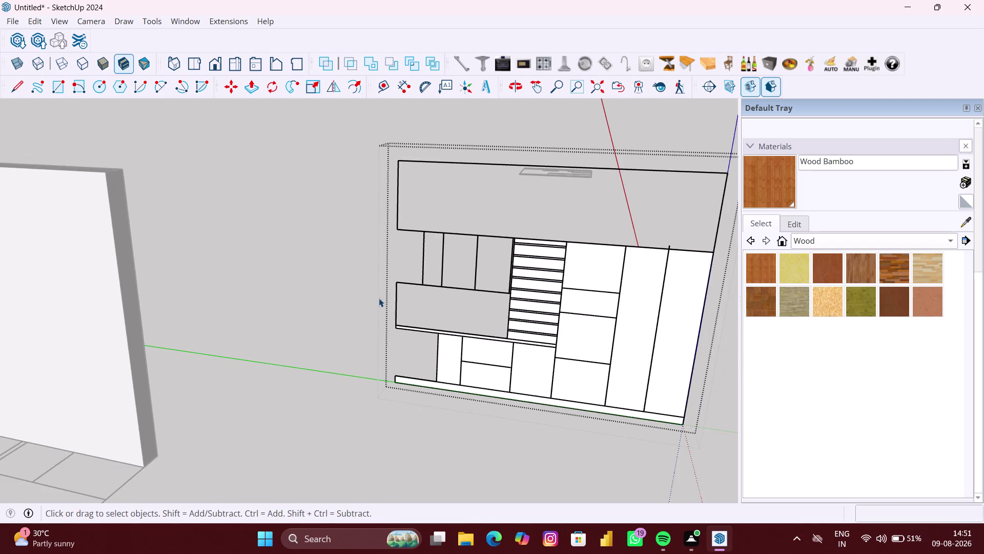
middle_drag(381, 298, 416, 290)
scroll(down, 3)
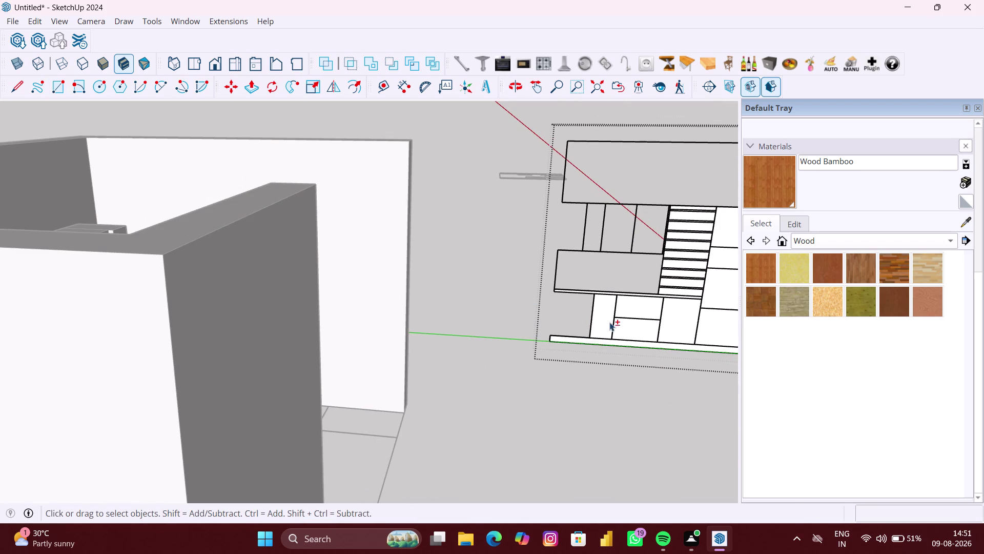
middle_drag(604, 320, 524, 297)
scroll(down, 3)
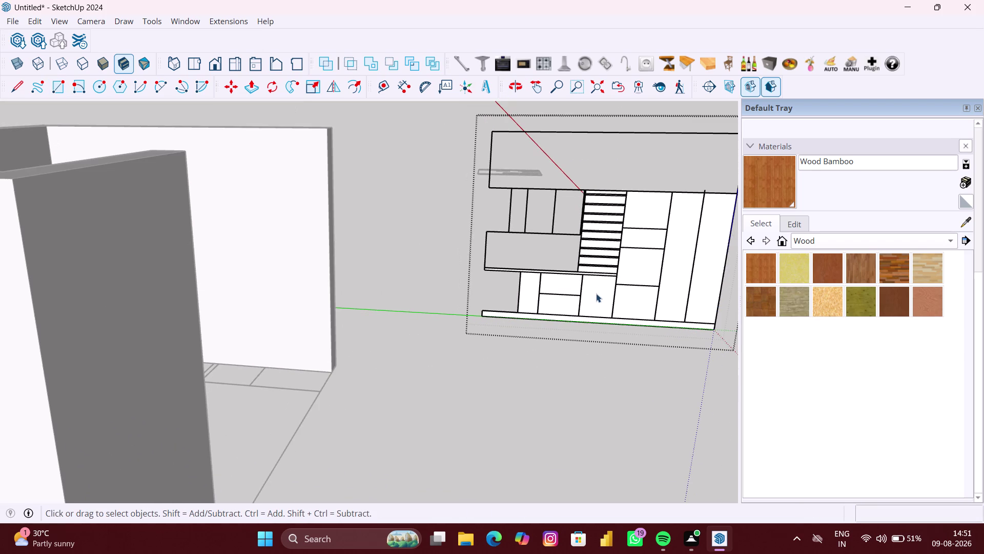
middle_drag(580, 317, 405, 320)
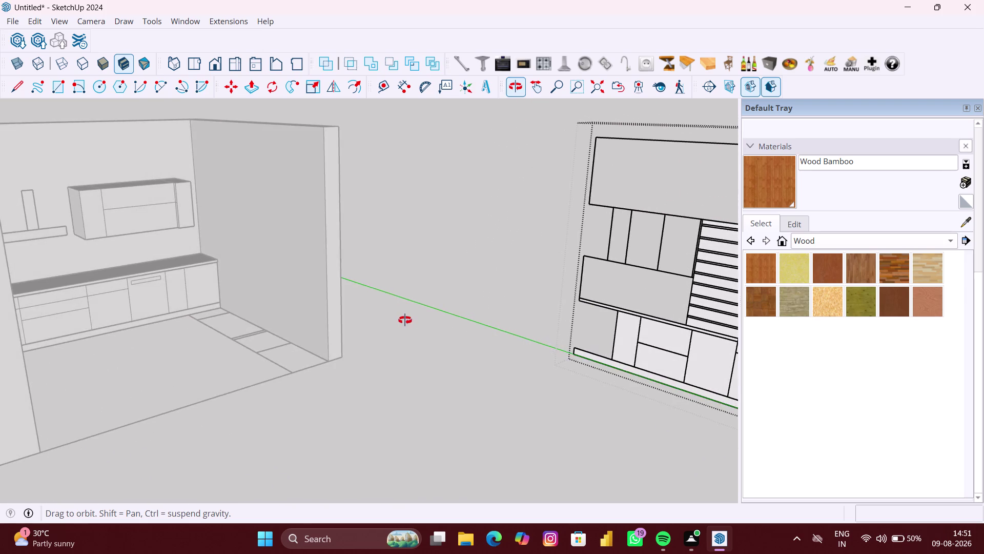
middle_drag(405, 320, 500, 317)
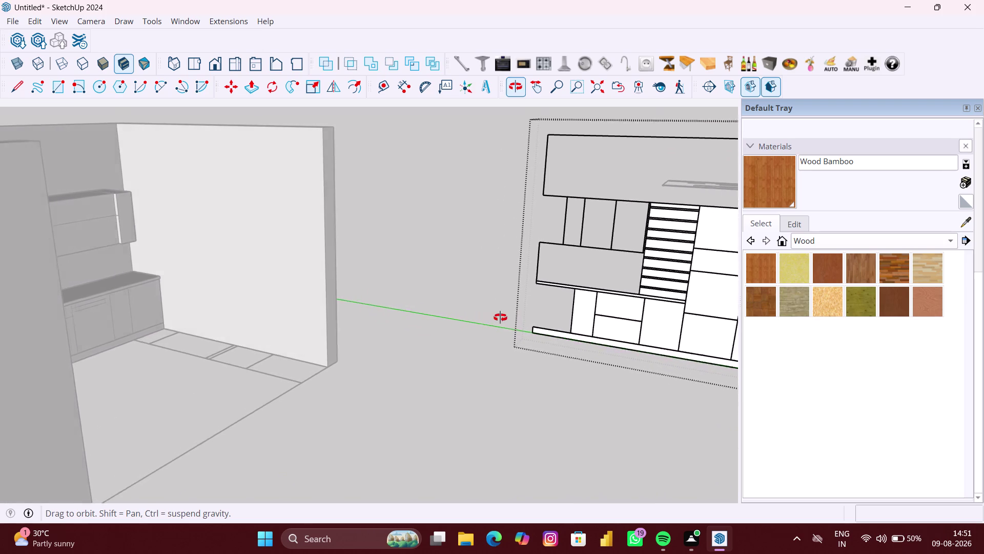
middle_drag(500, 317, 531, 316)
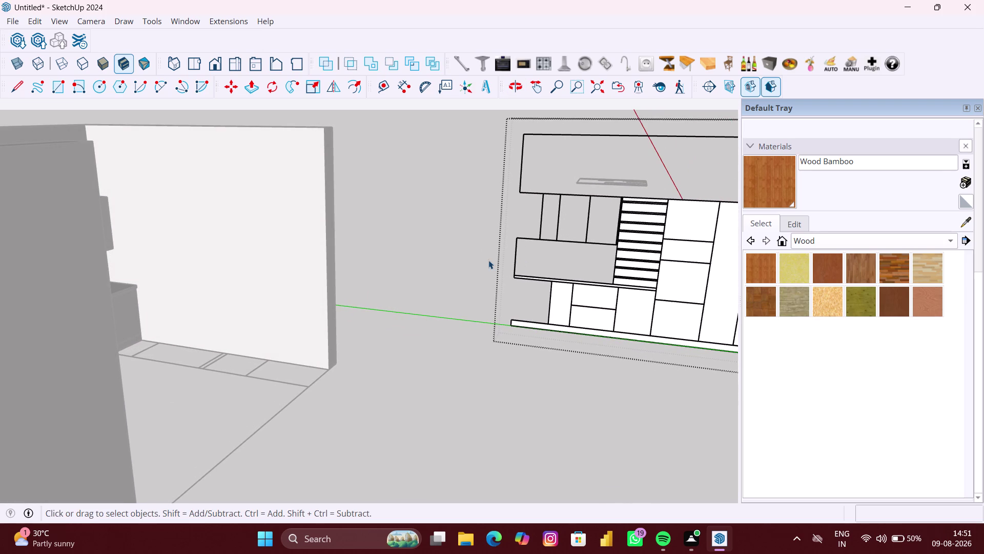
Draw three door panels across the upper wall cabinet.
right_click(520, 283)
click(556, 327)
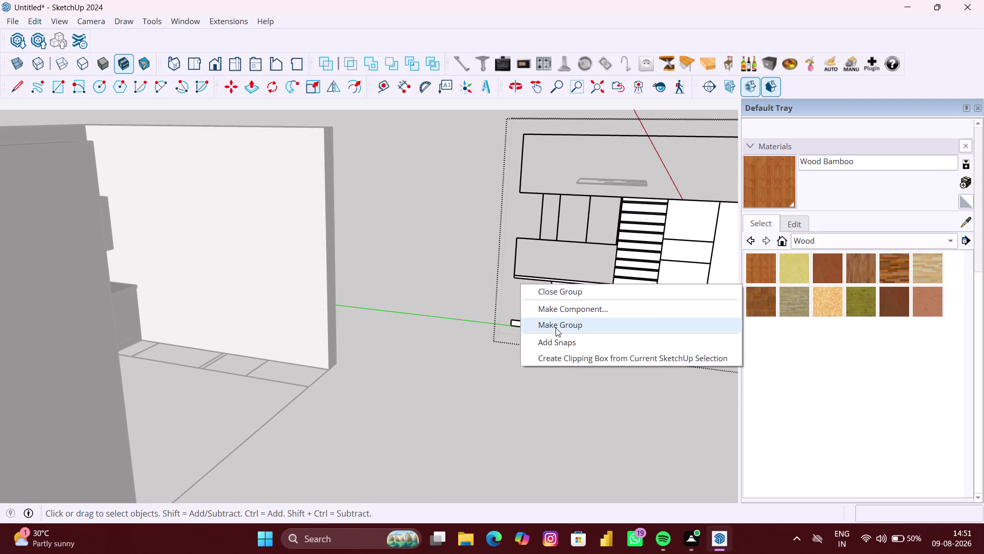
key(r)
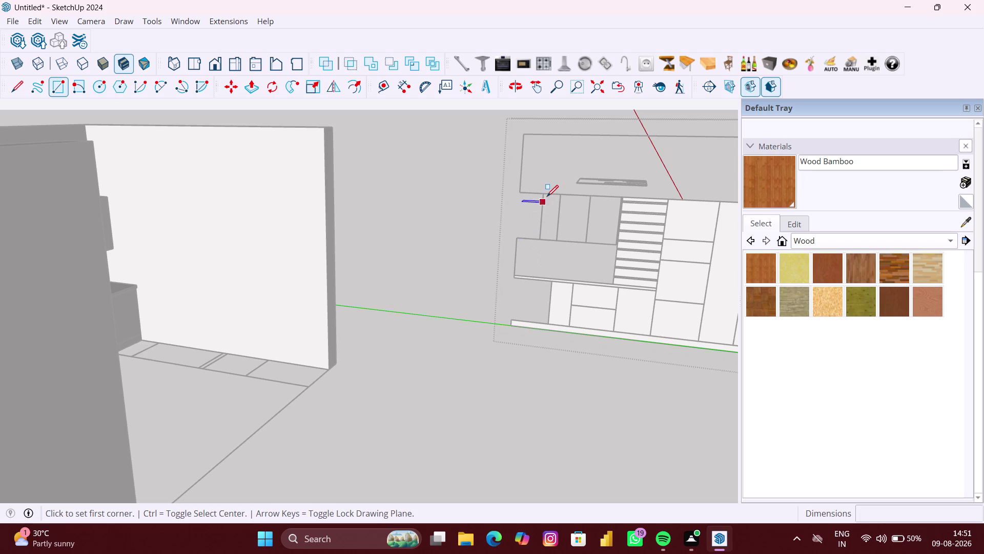
click(542, 194)
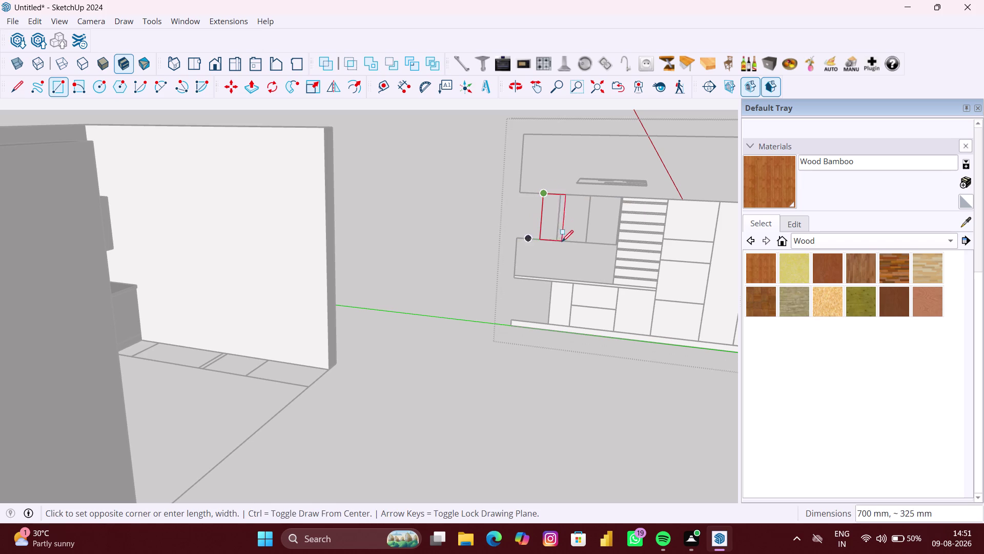
click(557, 243)
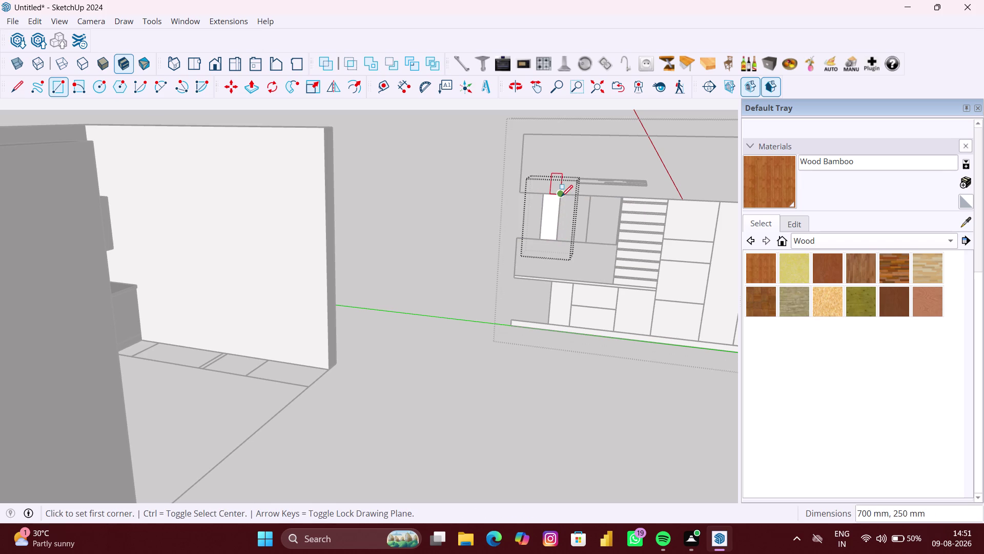
drag(561, 196, 571, 201)
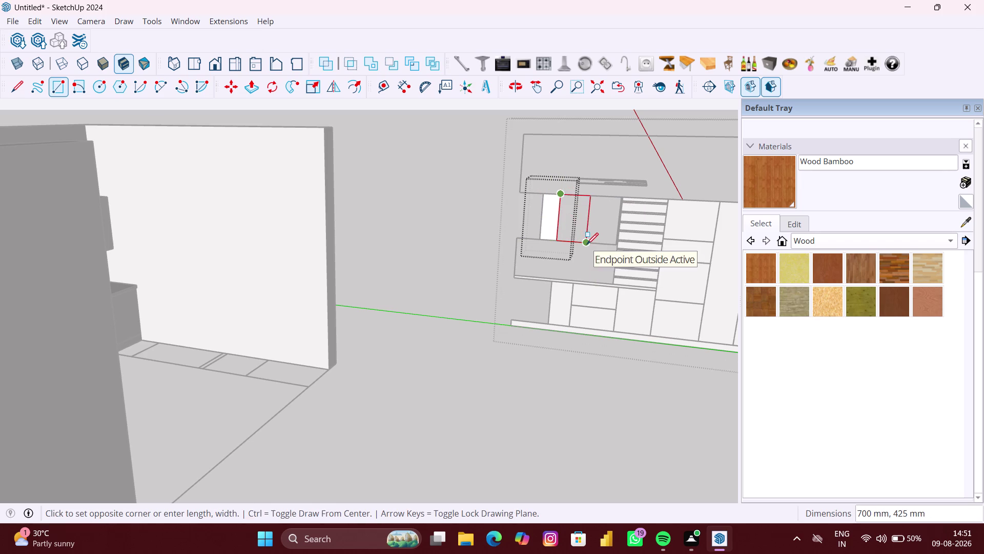
click(586, 244)
click(594, 196)
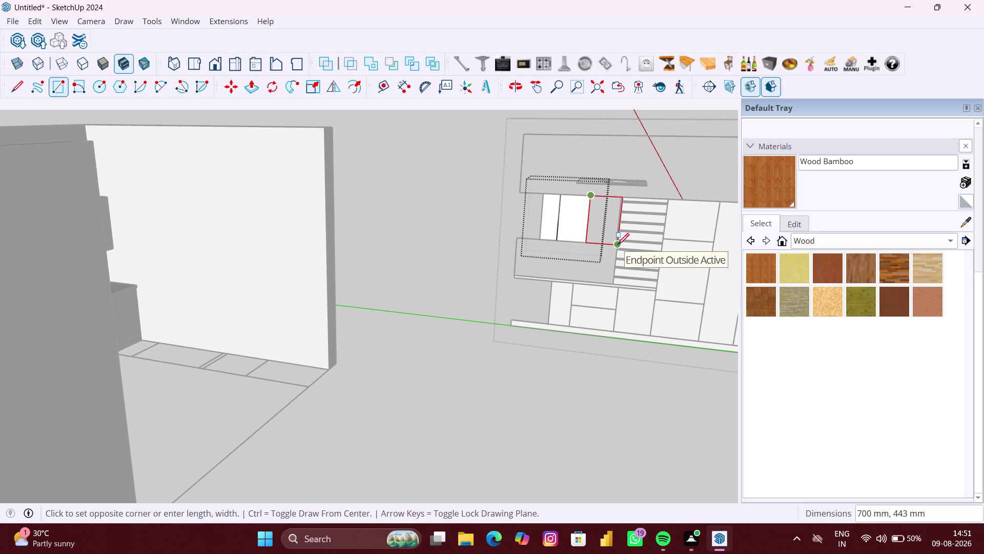
scroll(up, 3)
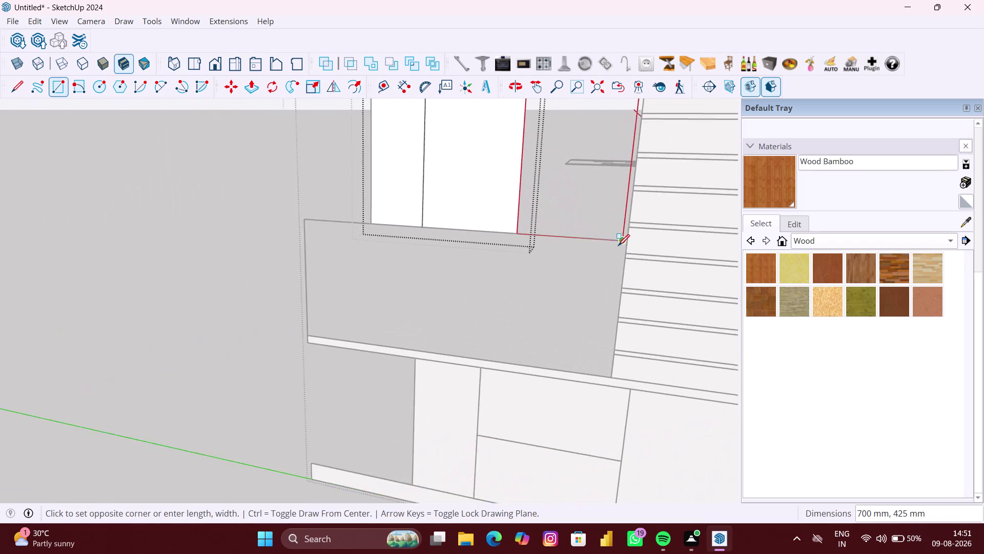
scroll(up, 3)
click(621, 239)
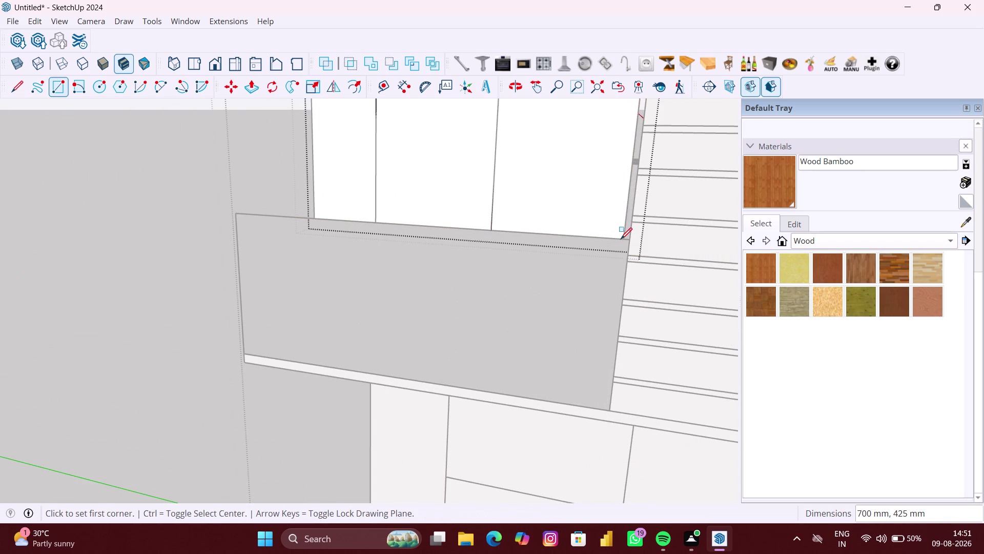
Draw the 700 × 18 mm strip along the wall cabinet panel's side edge.
scroll(down, 3)
middle_drag(621, 238, 626, 240)
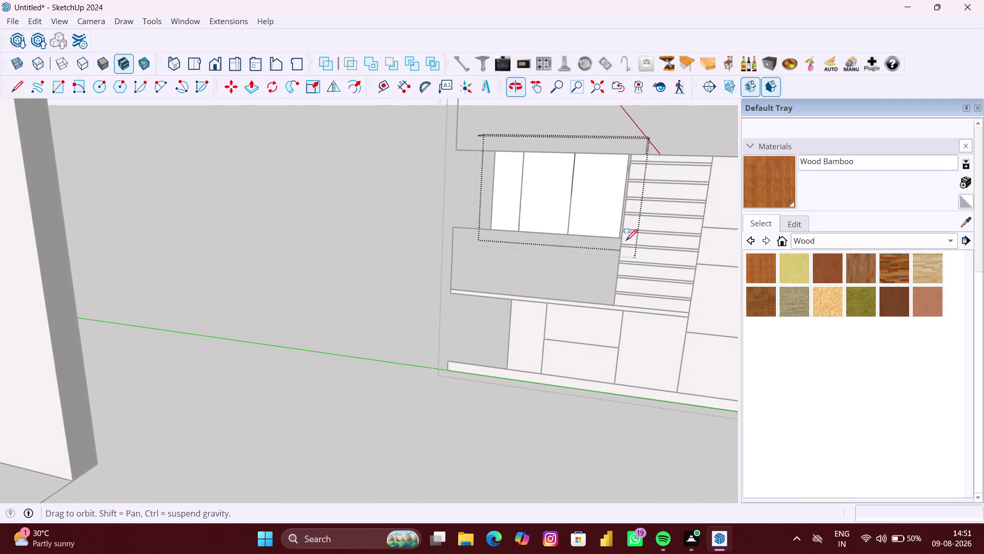
scroll(up, 3)
scroll(up, 3)
scroll(up, 3)
scroll(up, 3)
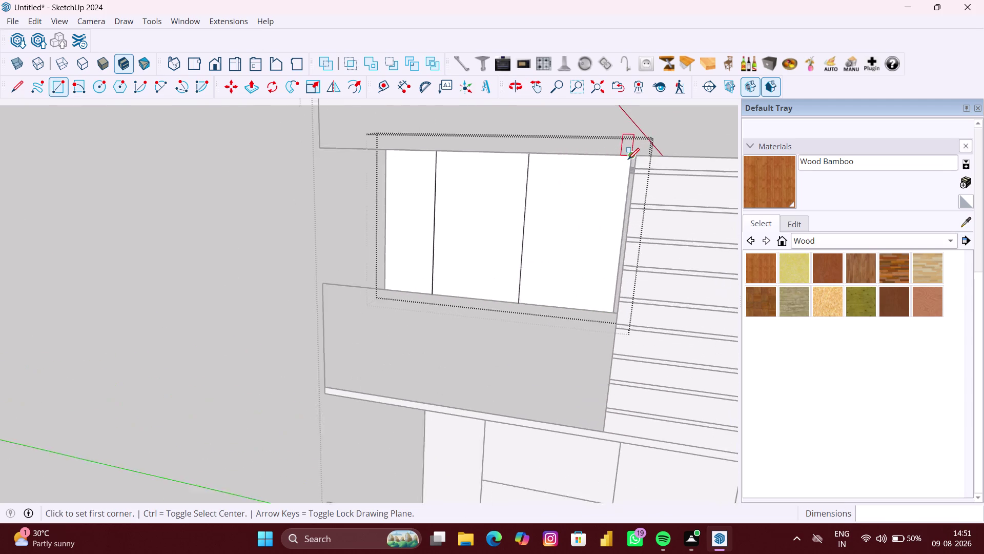
scroll(up, 3)
scroll(up, 3)
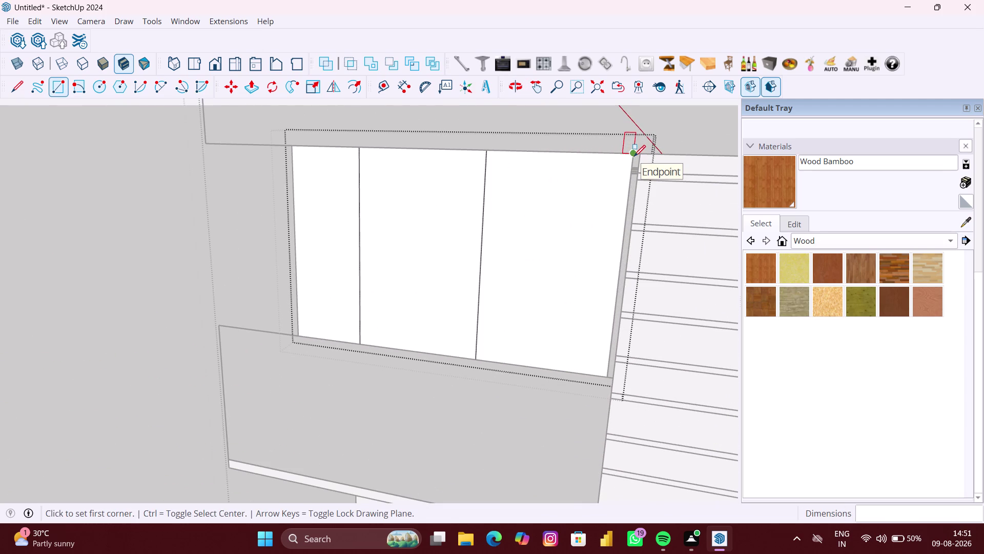
click(634, 156)
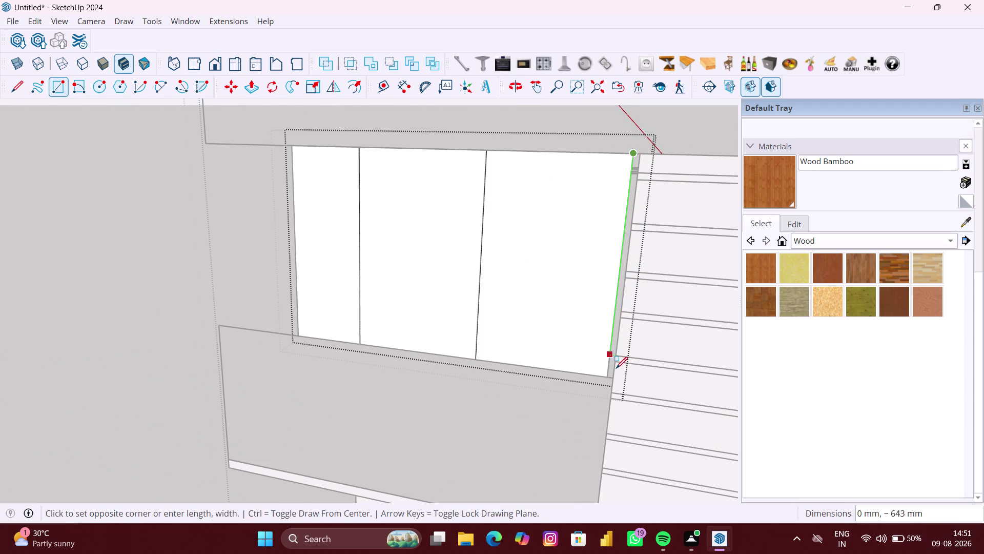
scroll(up, 3)
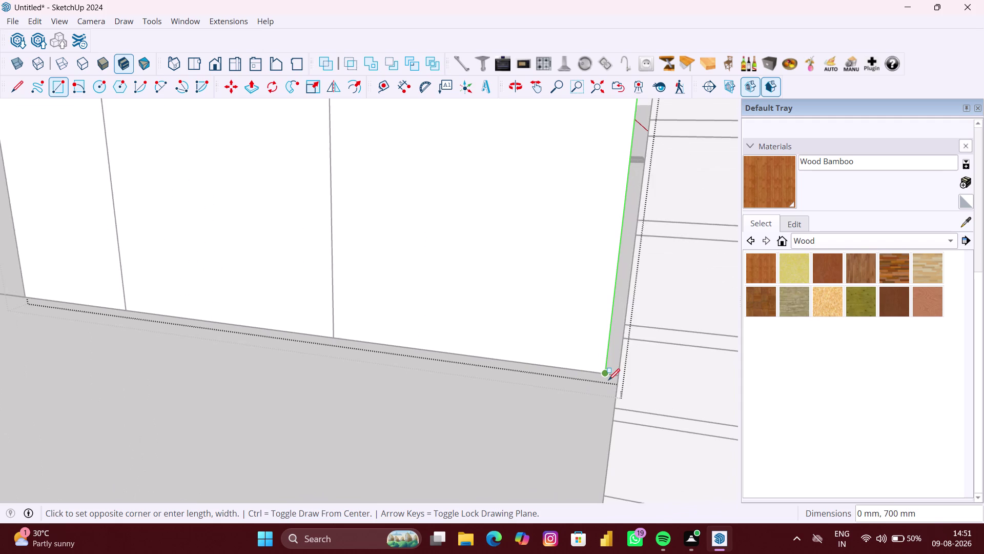
scroll(up, 3)
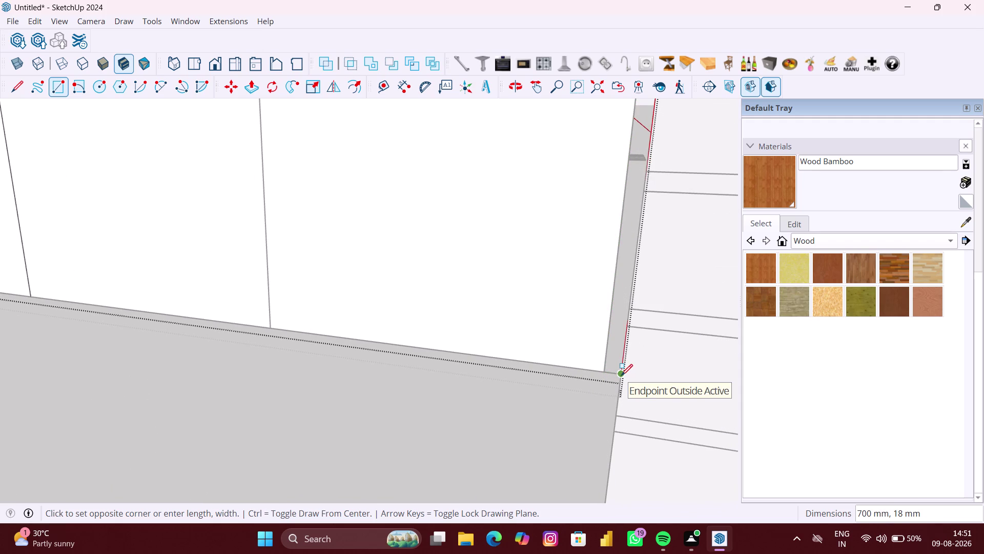
scroll(up, 3)
click(621, 375)
scroll(down, 3)
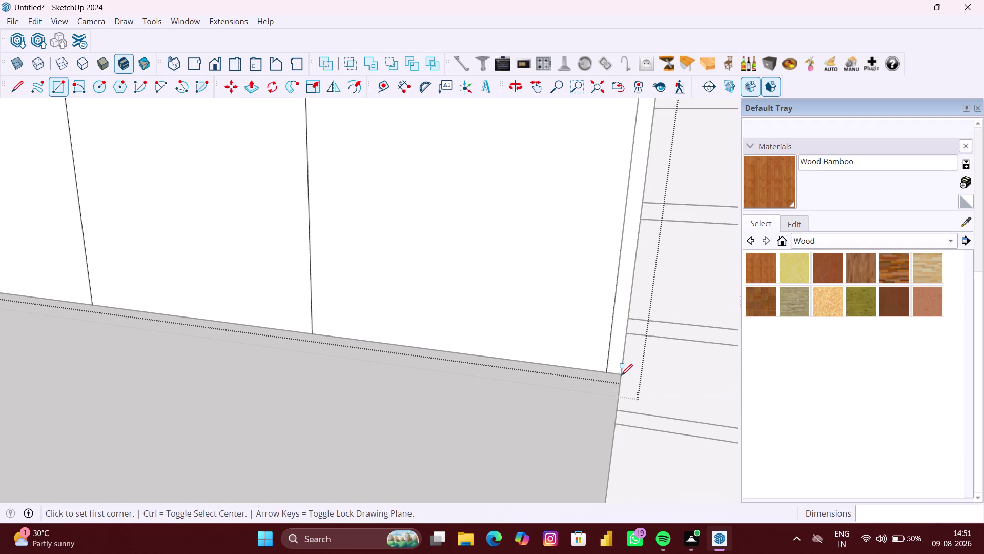
scroll(down, 3)
key(space)
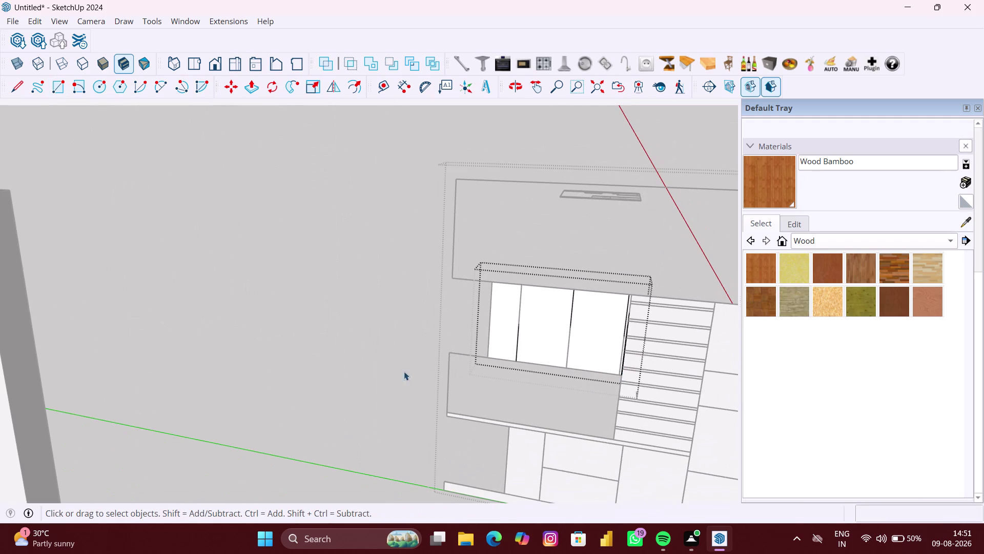
click(391, 369)
Box-select the whole tall cabinet unit.
scroll(down, 3)
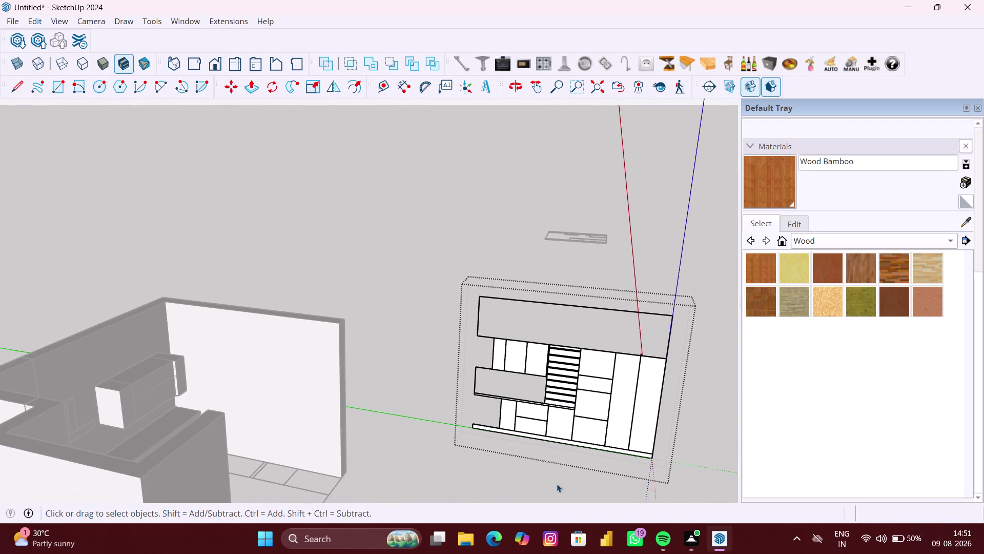
click(580, 488)
scroll(down, 3)
drag(670, 482, 474, 424)
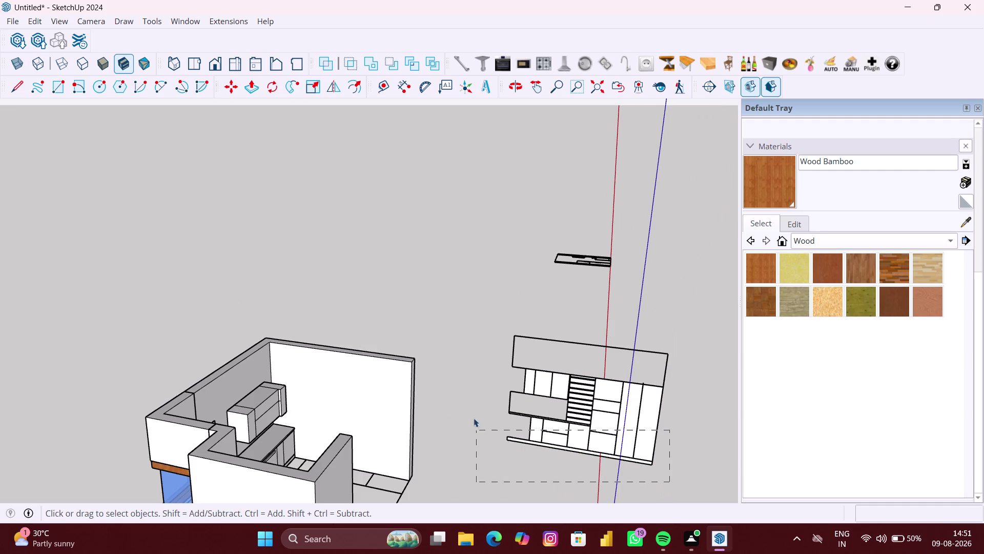
drag(474, 424, 478, 320)
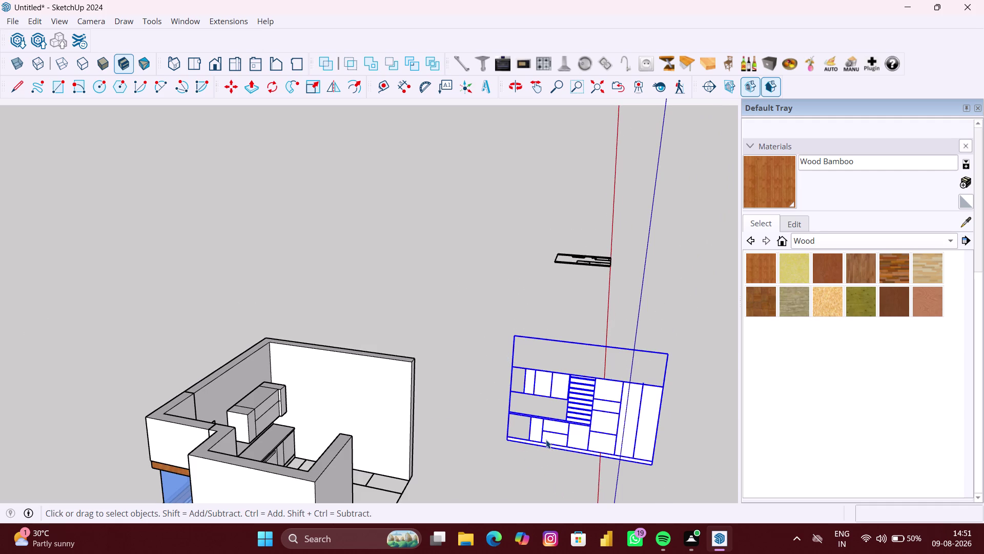
Start a Move with X-ray on, using the unit's bottom corner as base point.
key(m)
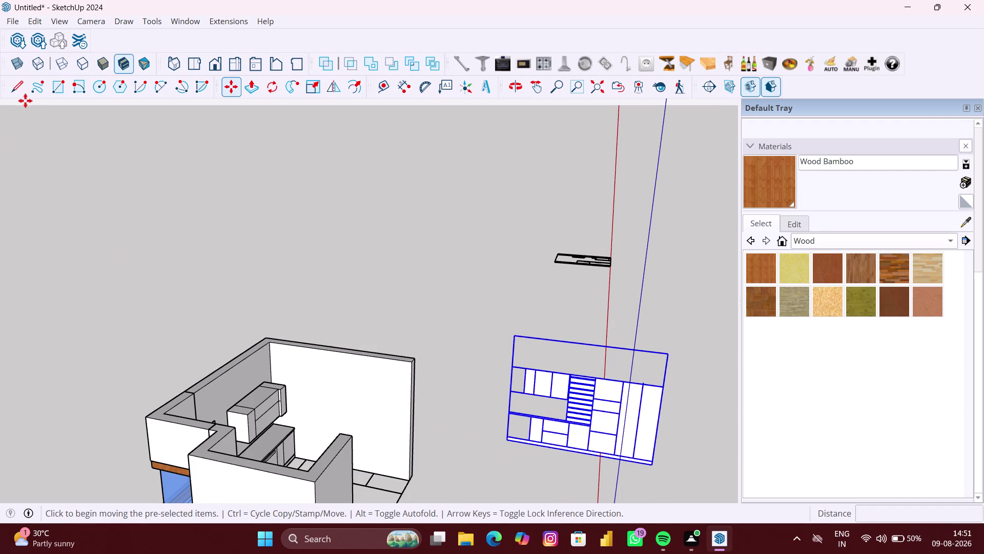
click(24, 66)
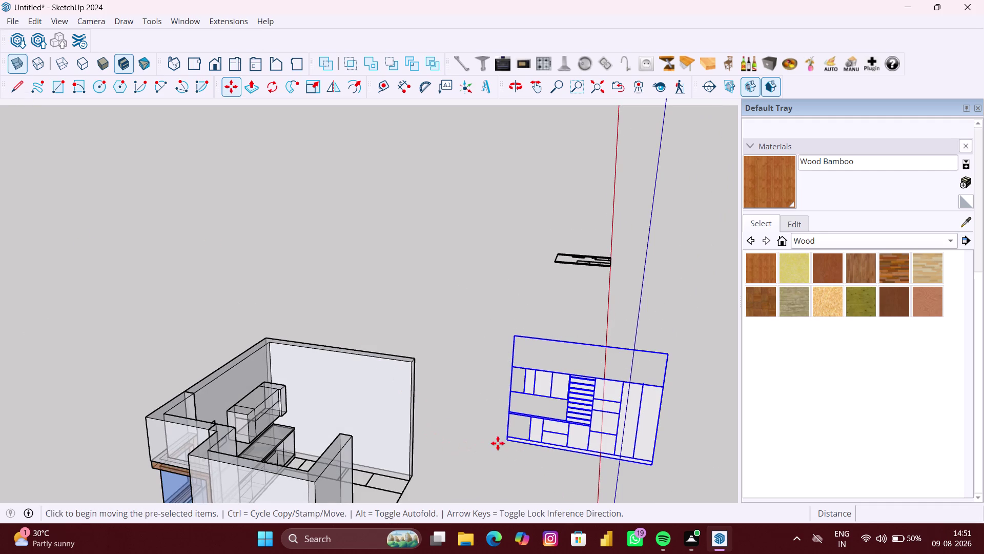
scroll(up, 3)
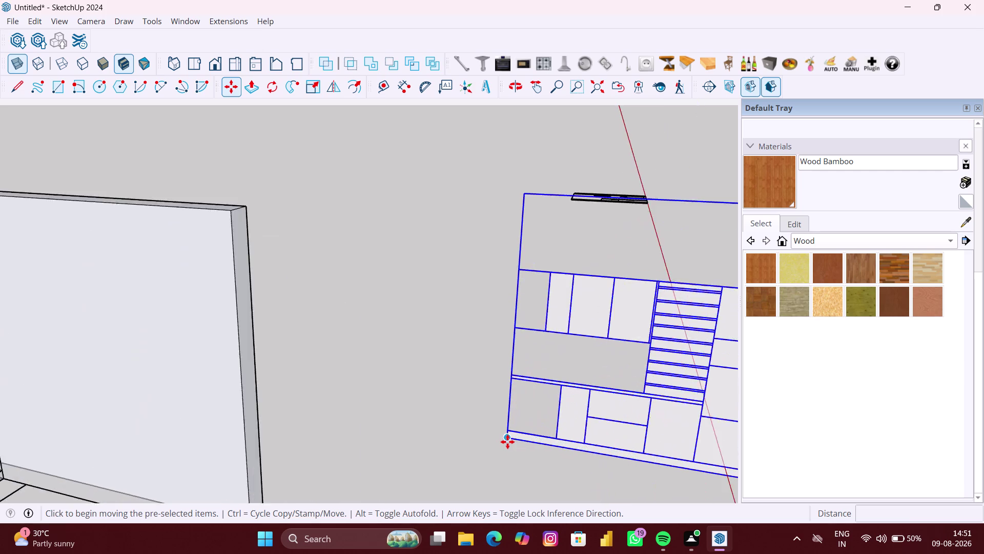
scroll(up, 3)
click(508, 434)
Snap the unit to the kitchen cabinet group's corner and deselect.
scroll(down, 3)
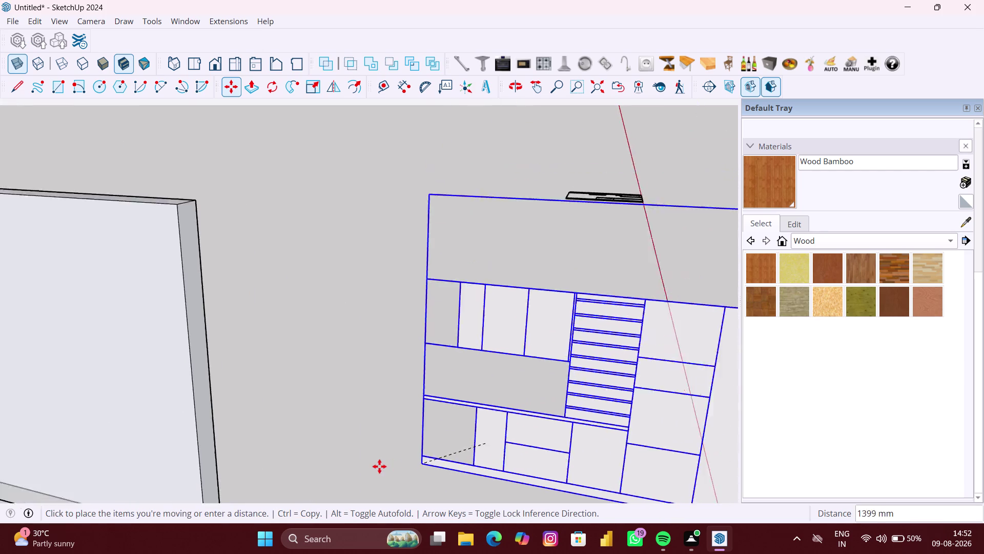
scroll(down, 3)
middle_drag(260, 469, 241, 469)
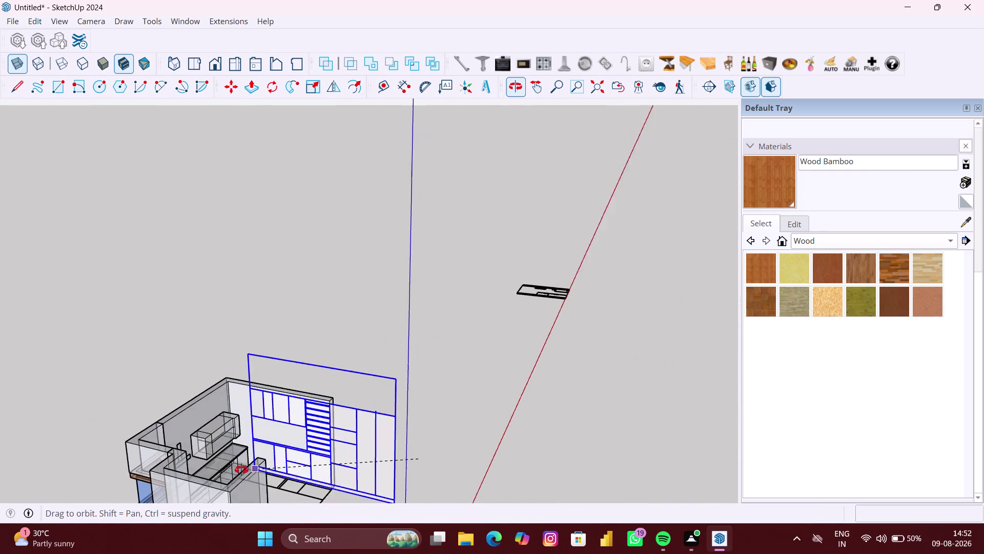
middle_drag(241, 470, 202, 472)
scroll(up, 3)
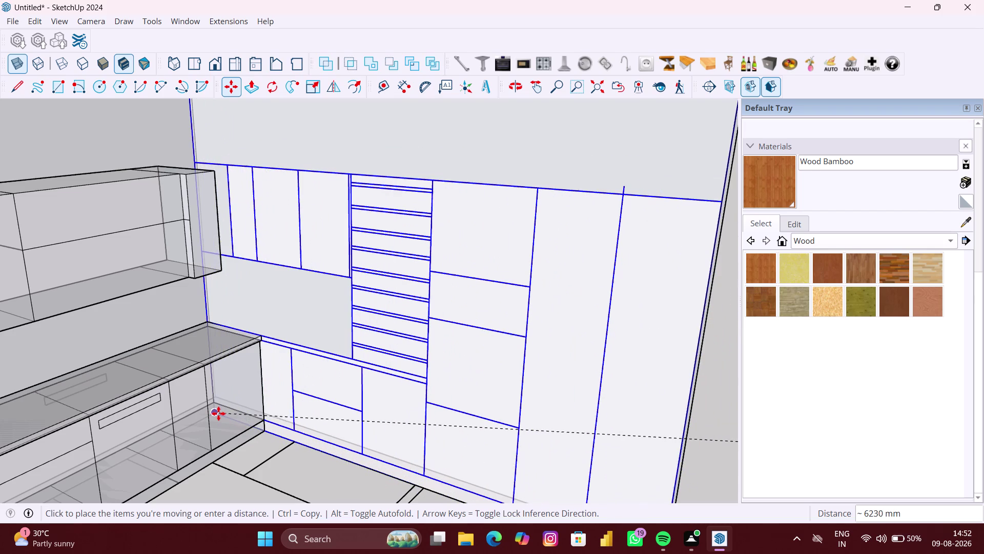
click(218, 413)
scroll(down, 3)
scroll(down, 3)
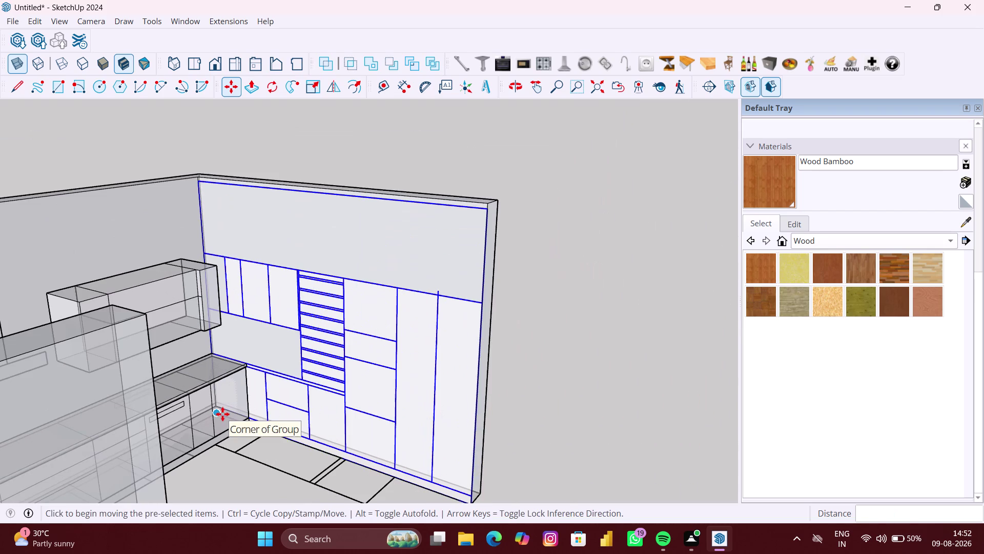
key(space)
click(585, 424)
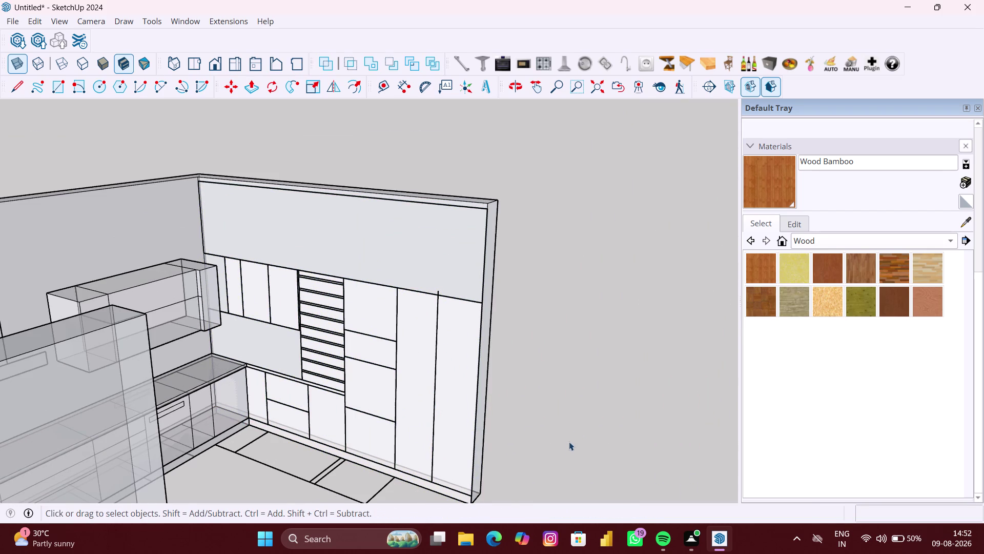
Inspect the placed tall cabinet unit from several angles, then turn off X-ray.
middle_drag(563, 449, 564, 394)
scroll(down, 3)
middle_drag(571, 434, 565, 433)
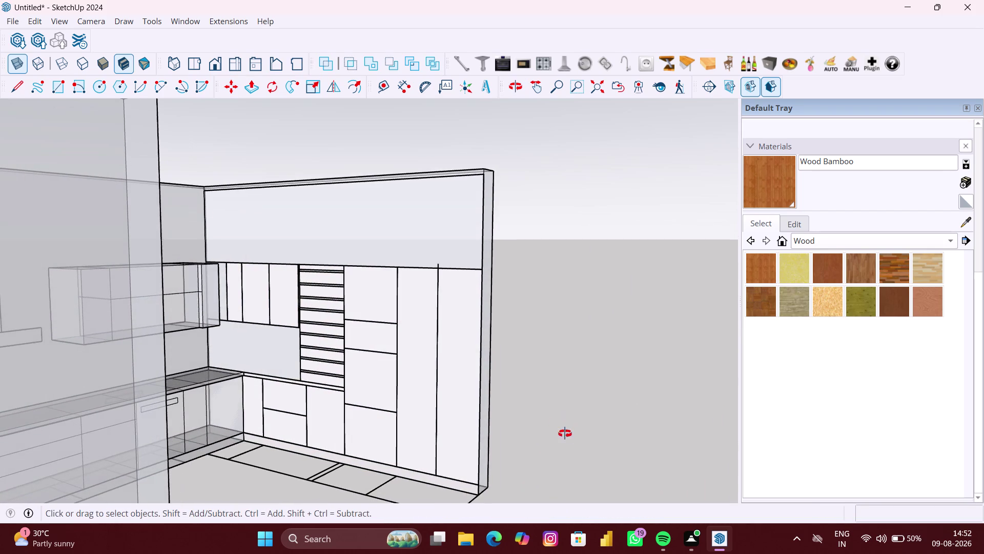
middle_drag(565, 433, 449, 413)
scroll(up, 3)
scroll(up, 3)
middle_drag(326, 400, 347, 402)
scroll(up, 3)
middle_drag(337, 392, 334, 393)
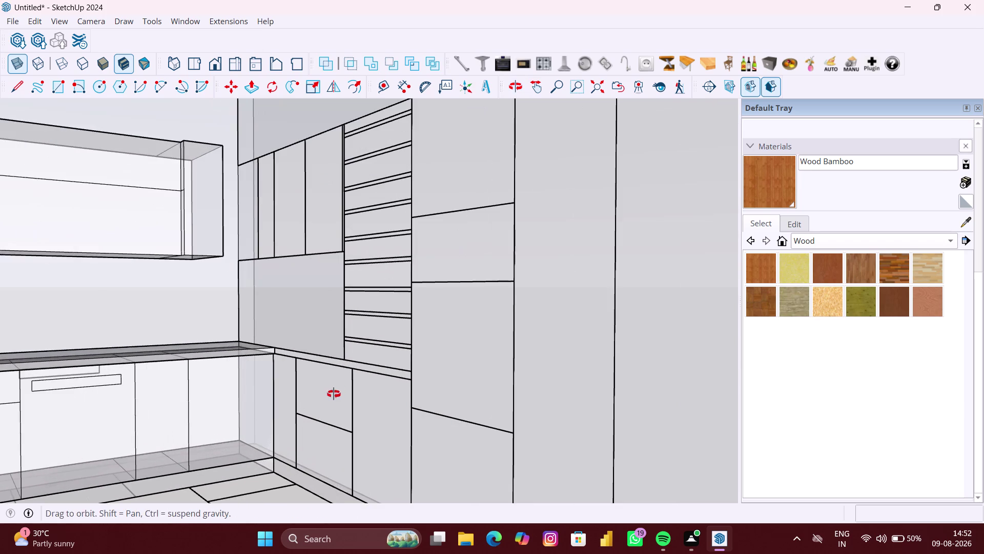
middle_drag(334, 393, 316, 429)
scroll(down, 3)
middle_drag(272, 419, 313, 421)
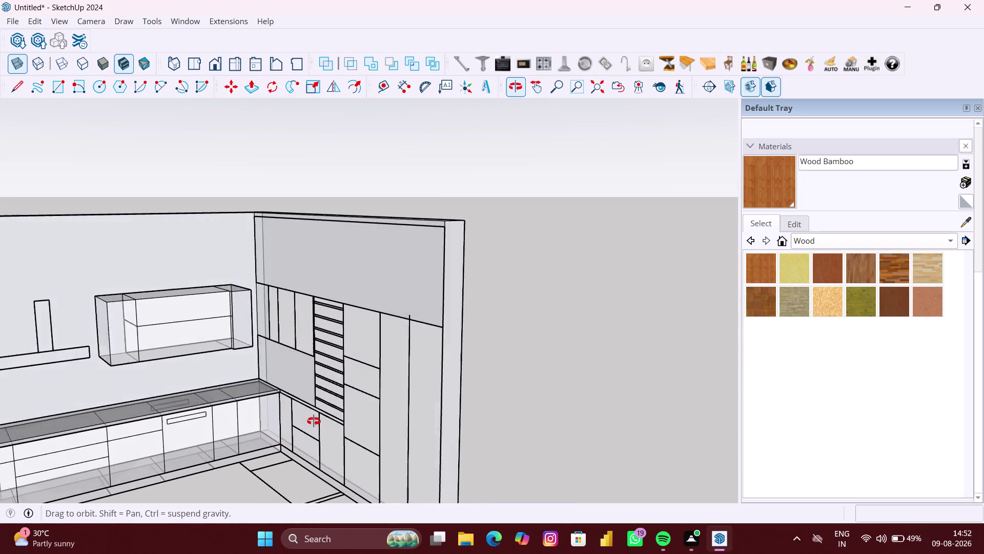
middle_drag(313, 421, 341, 420)
scroll(down, 3)
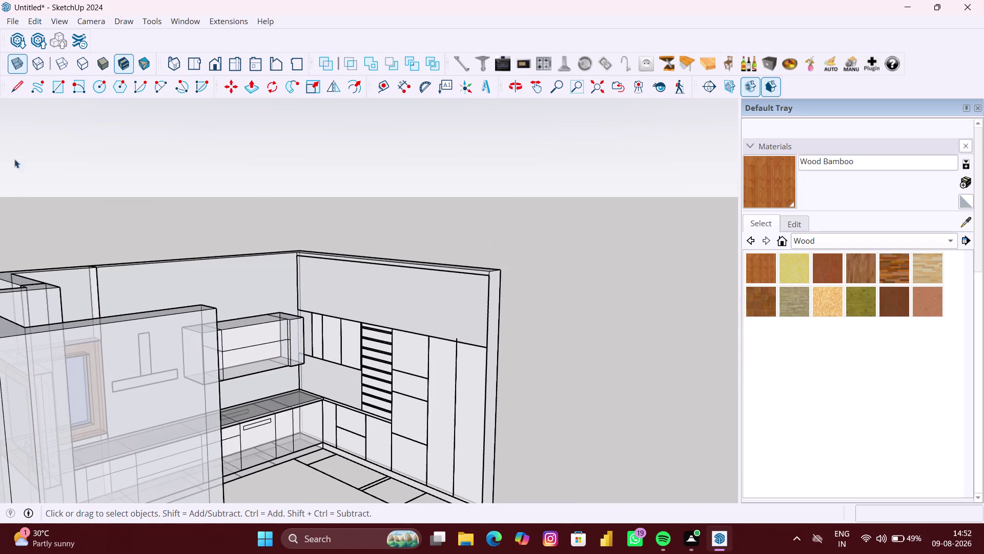
click(22, 68)
Enter the tall cabinet group and open its bottom plinth strip for editing.
scroll(up, 3)
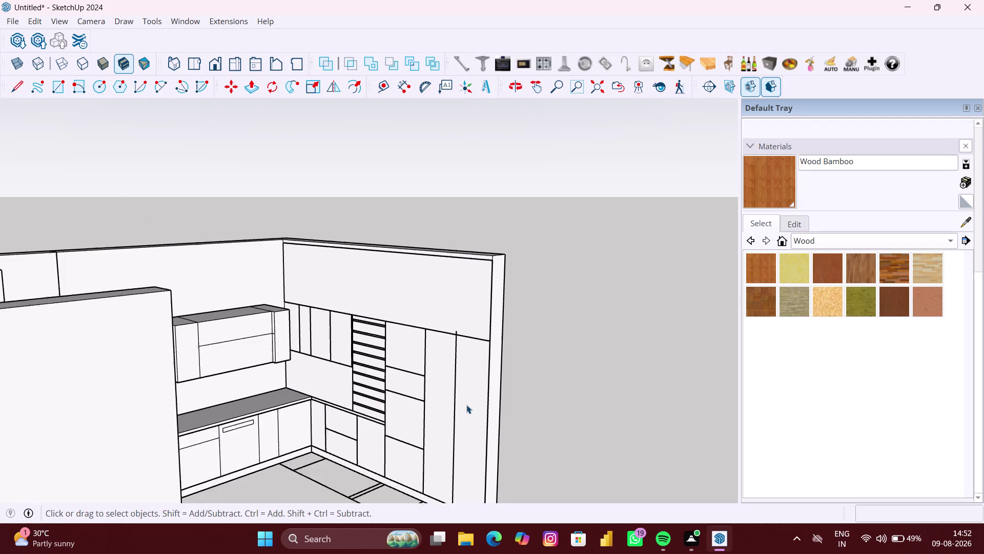
scroll(up, 3)
middle_drag(467, 405, 481, 405)
scroll(down, 3)
scroll(down, 3)
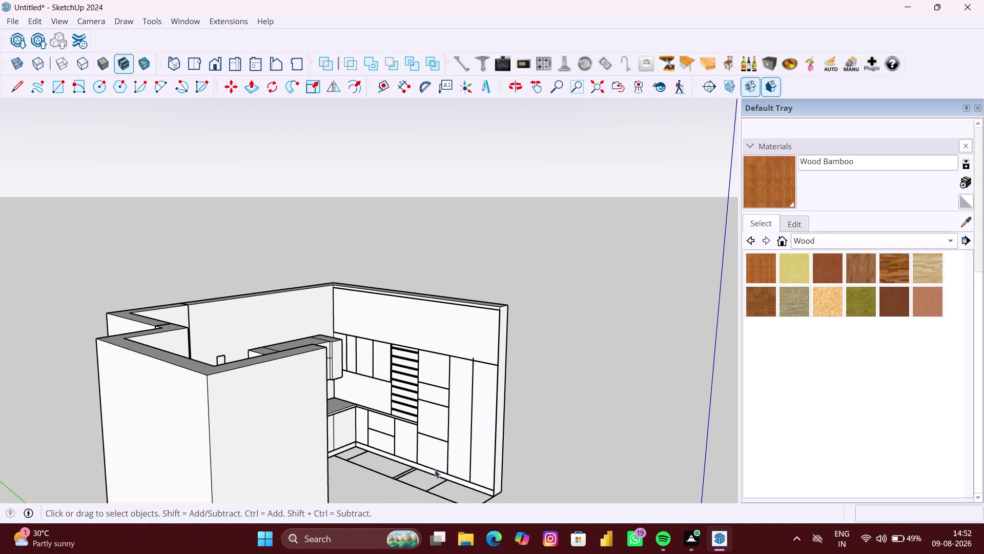
scroll(up, 3)
scroll(up, 3)
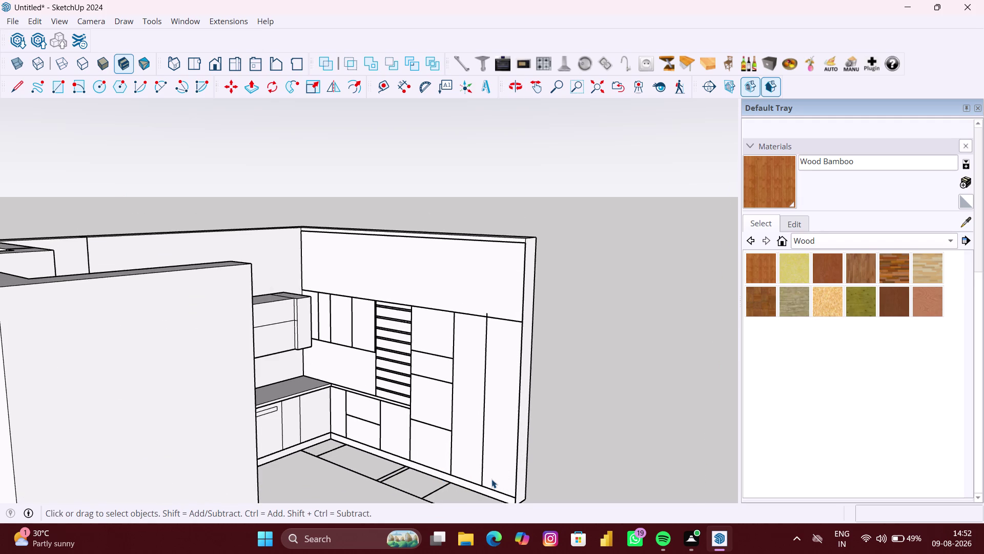
scroll(down, 3)
middle_drag(571, 494, 604, 449)
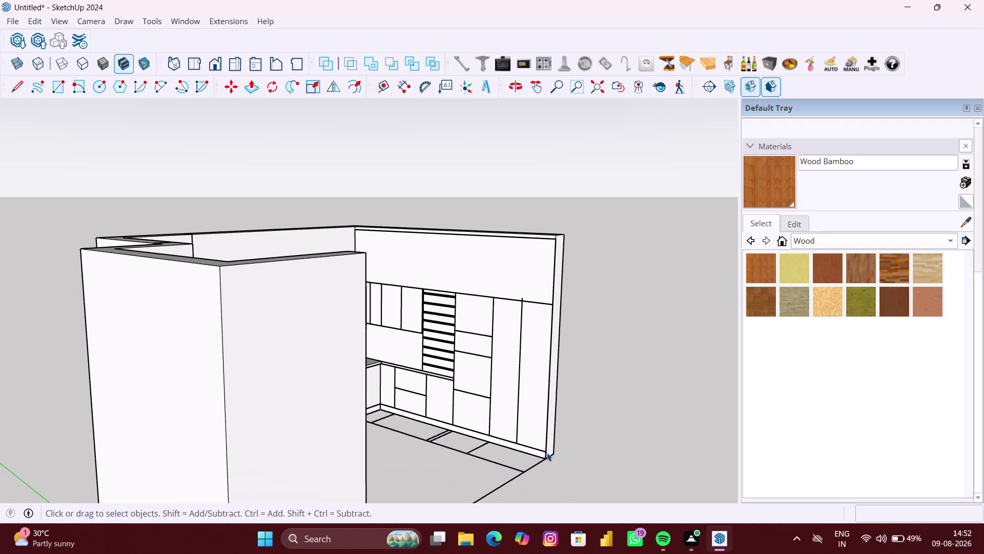
scroll(up, 3)
click(535, 454)
double_click(535, 455)
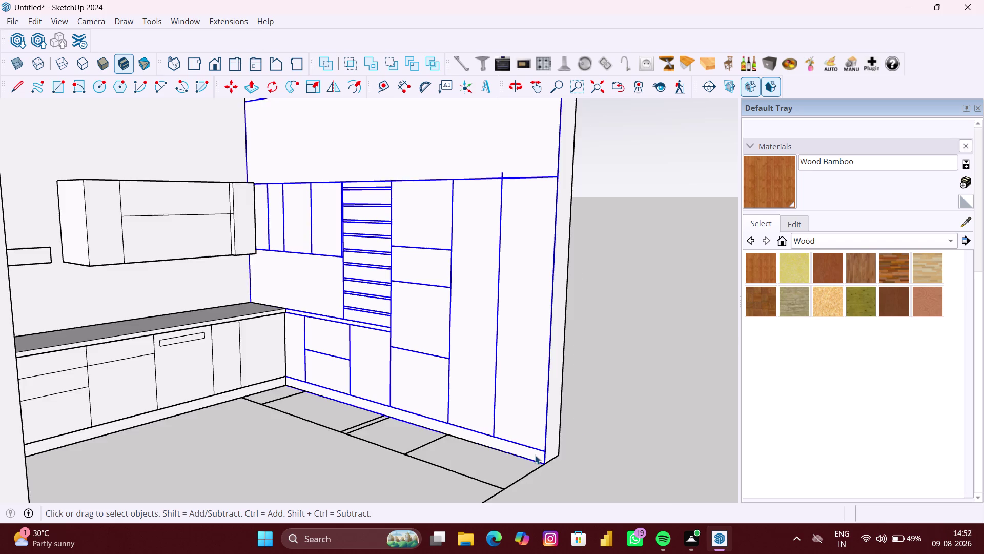
click(535, 454)
scroll(up, 3)
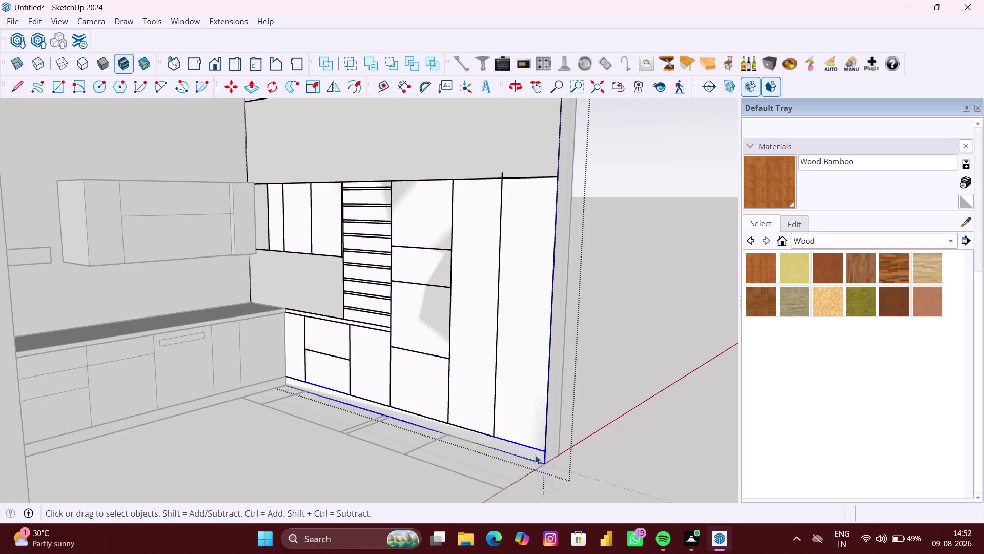
scroll(up, 3)
double_click(533, 453)
key(p)
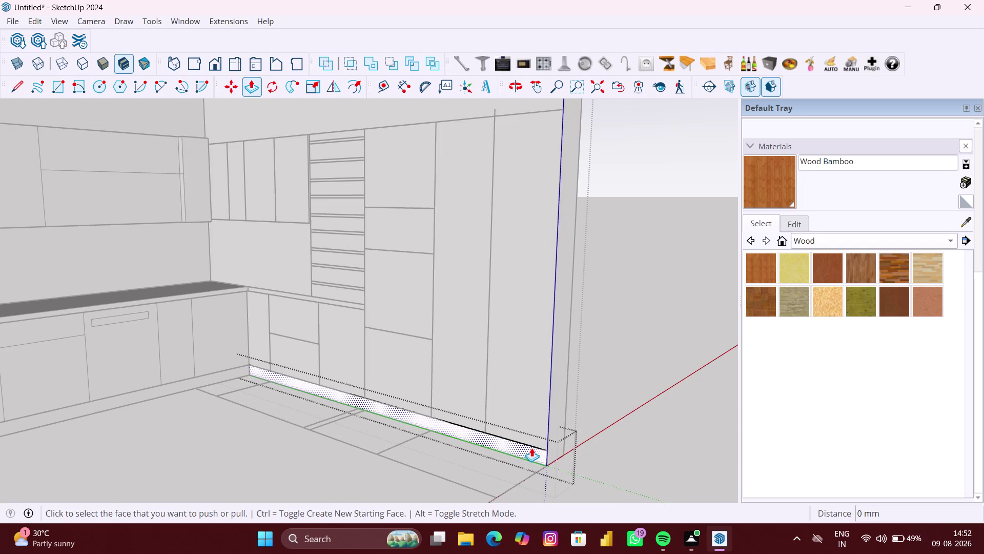
click(531, 447)
text(58)
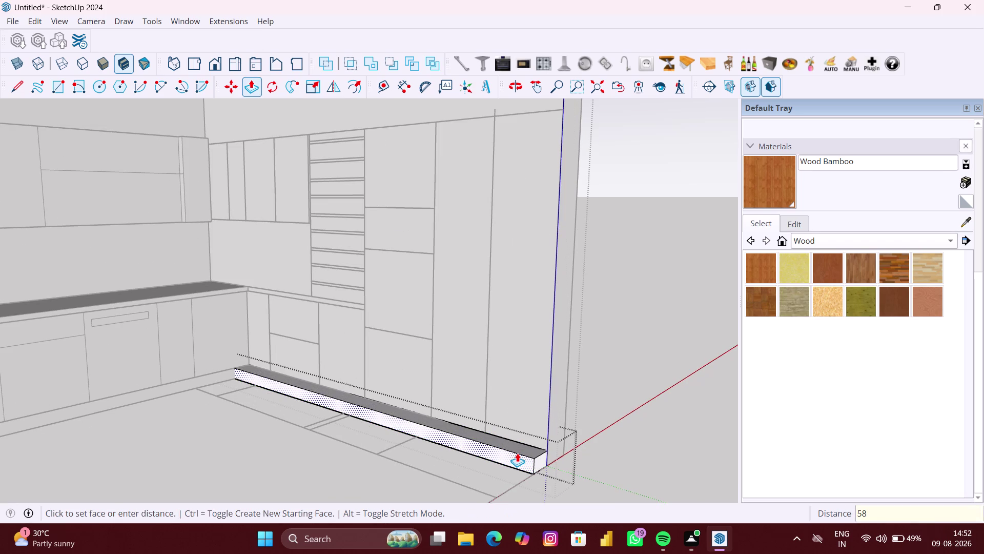
text(0)
text(MM)
key(Return)
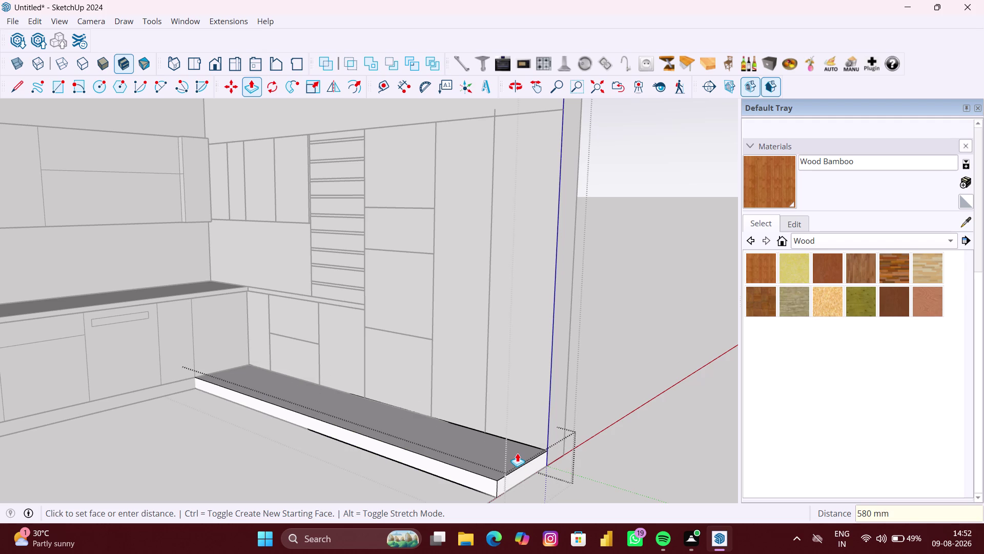
key(space)
click(643, 415)
middle_drag(371, 398, 432, 400)
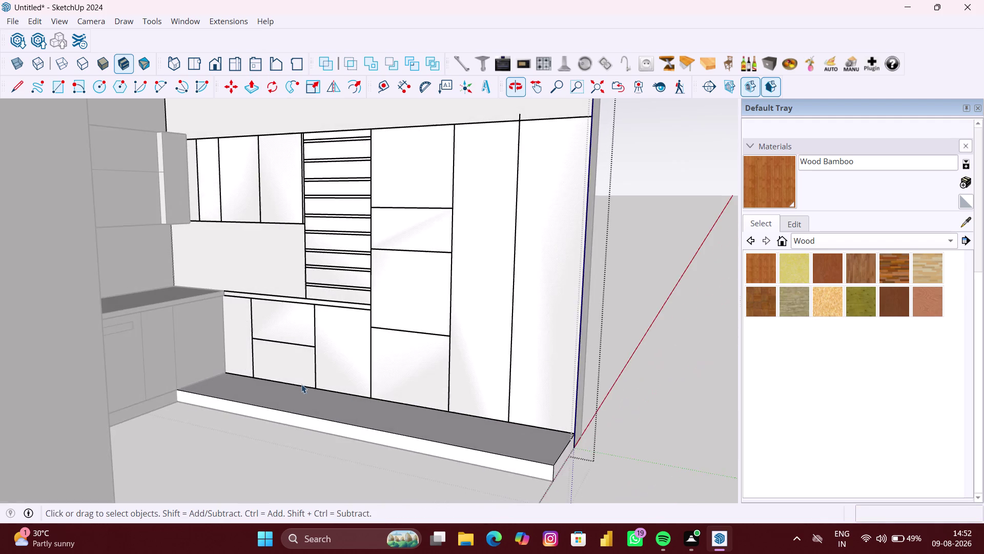
scroll(up, 3)
Pull the narrow end panel face out 580 mm.
click(238, 350)
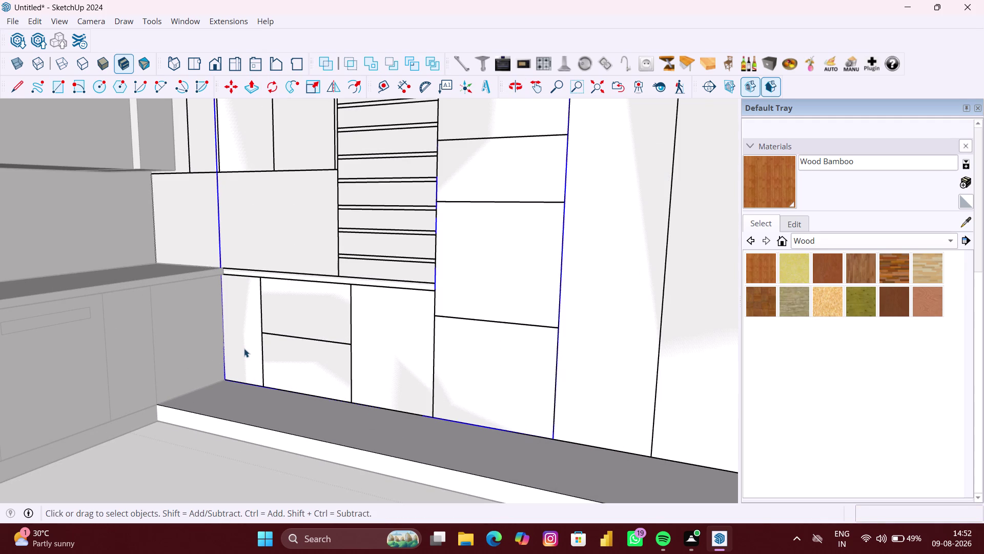
key(p)
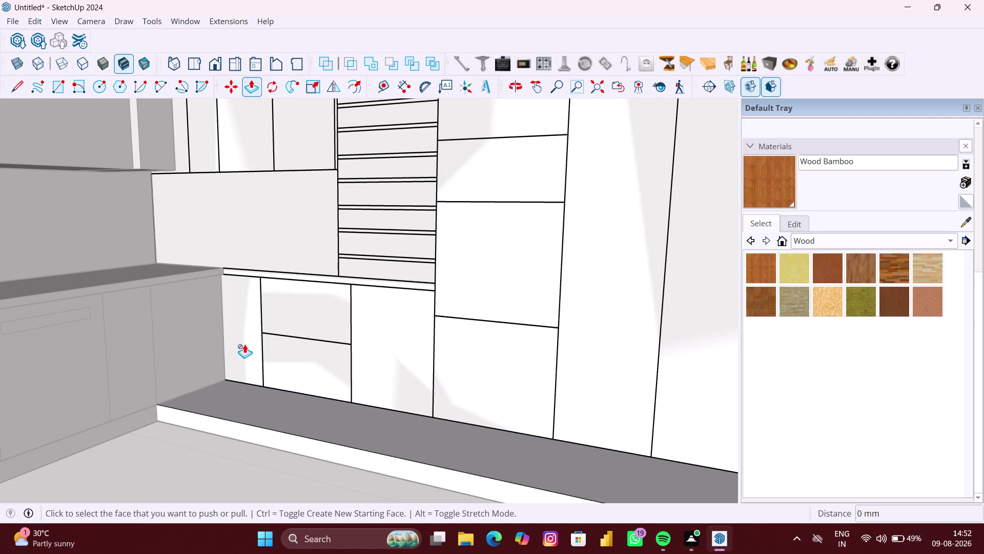
key(space)
double_click(246, 342)
click(246, 341)
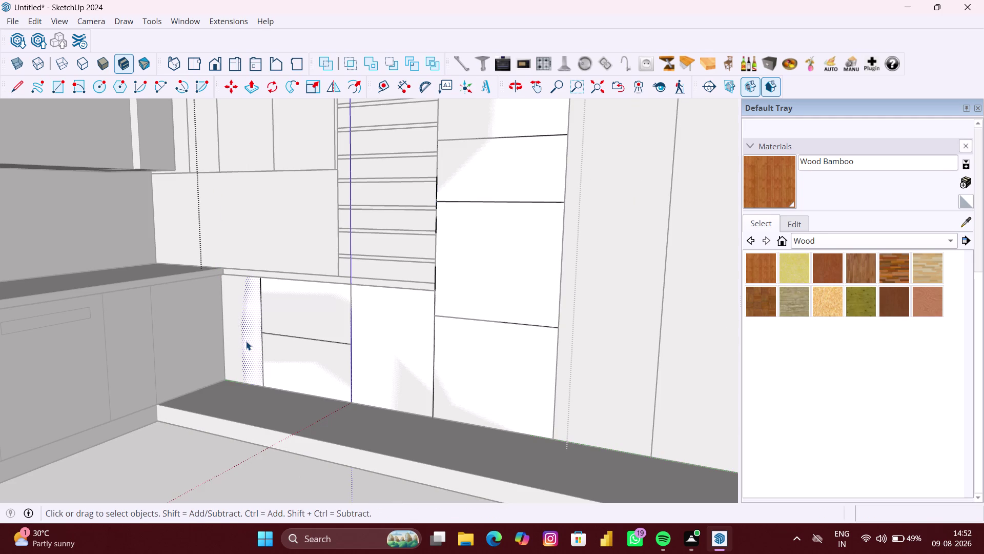
key(p)
click(246, 340)
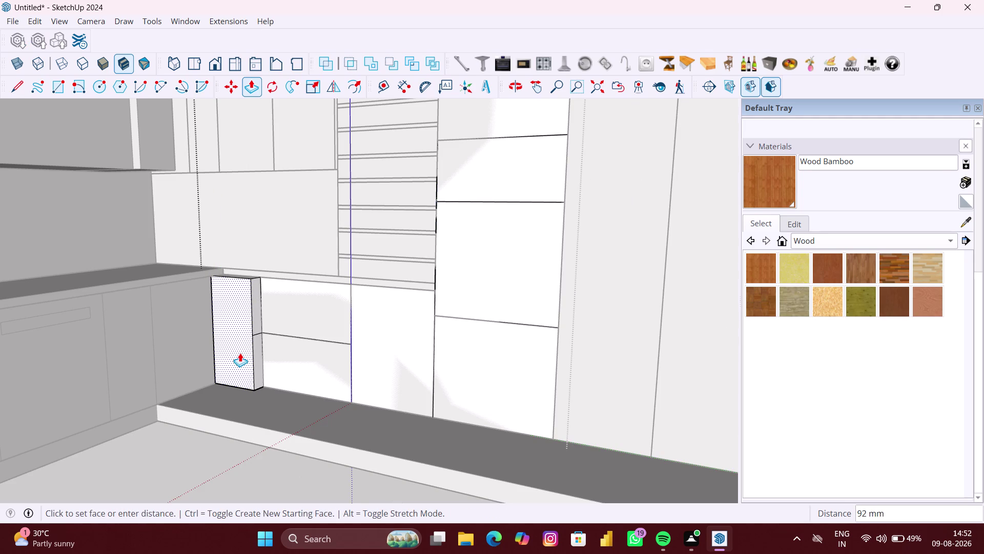
text(580)
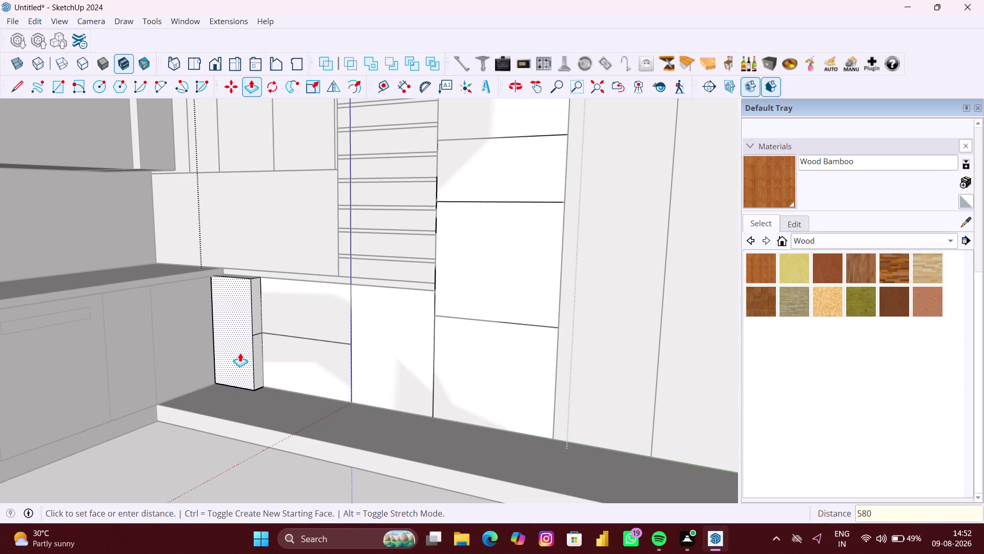
text(MM)
key(Return)
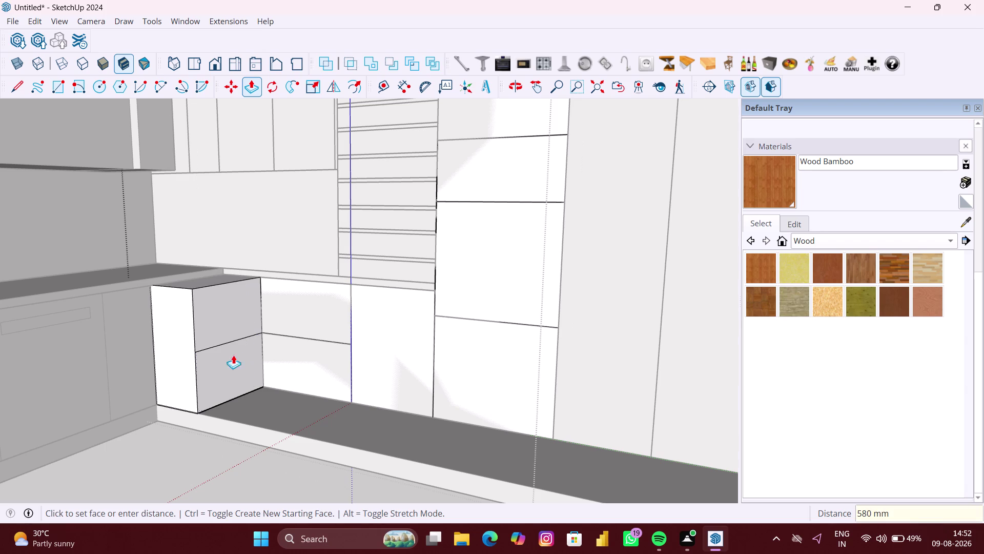
Repeat the 580 mm pull on the lower drawer, upper drawer and base door.
double_click(299, 360)
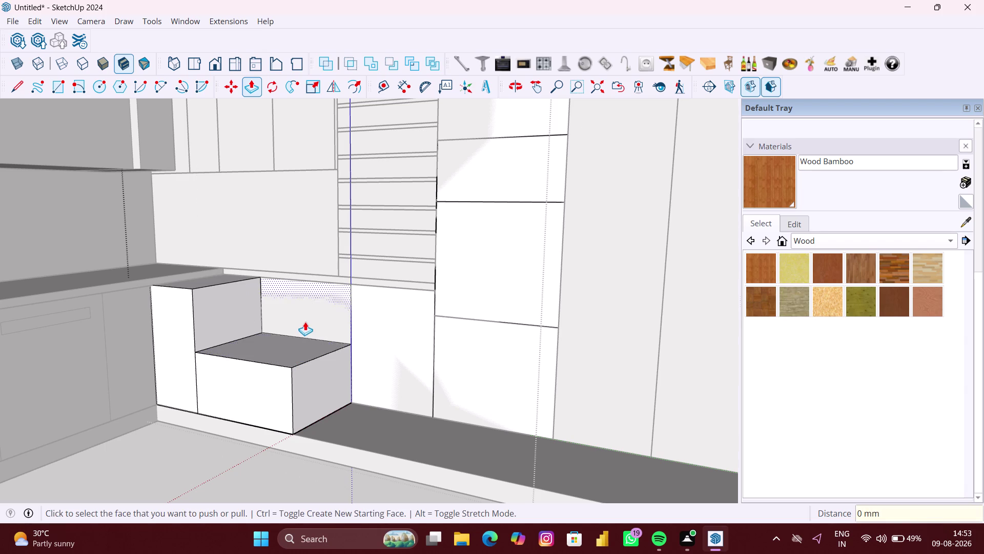
double_click(307, 318)
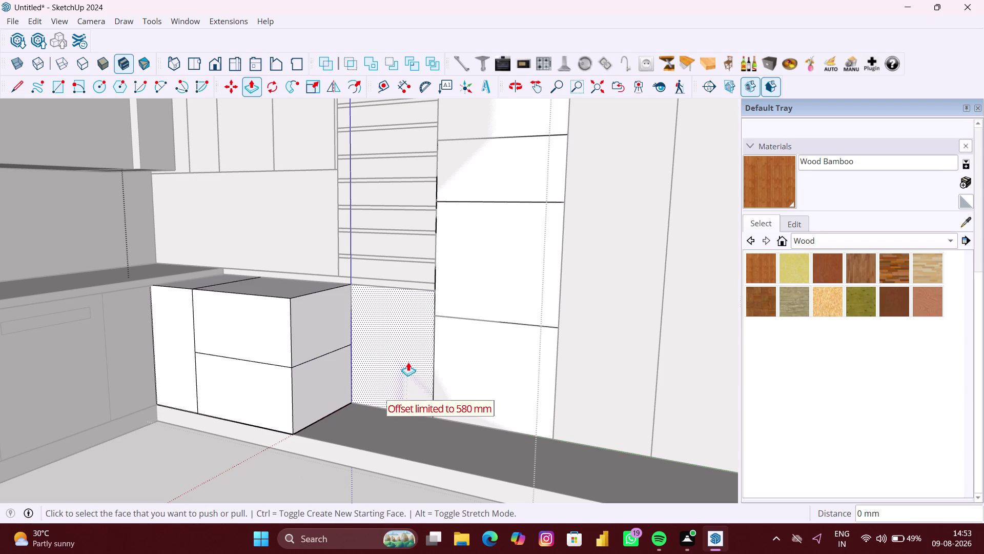
double_click(408, 362)
scroll(down, 3)
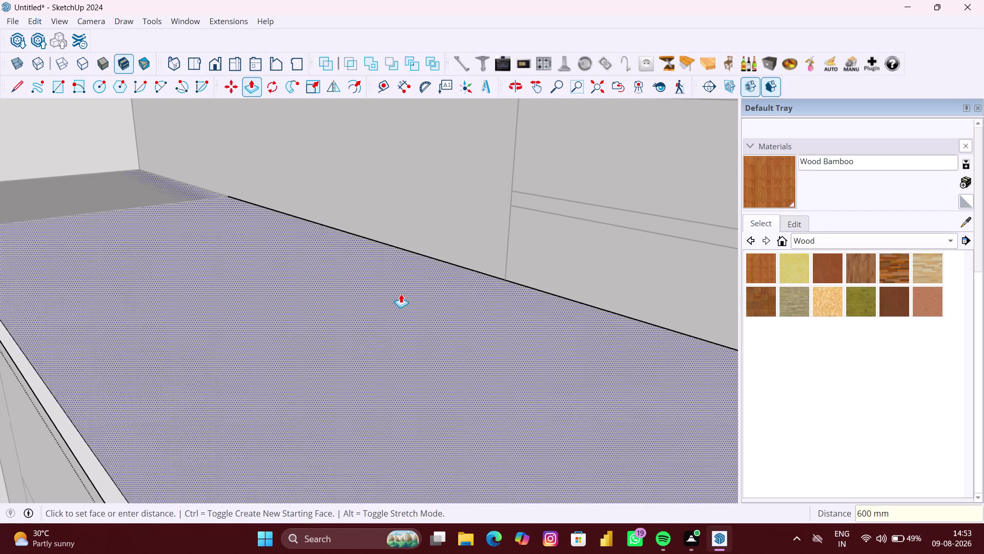
Orbit out to check the new countertop beside the tall unit.
scroll(down, 3)
scroll(down, 3)
scroll(down, 3)
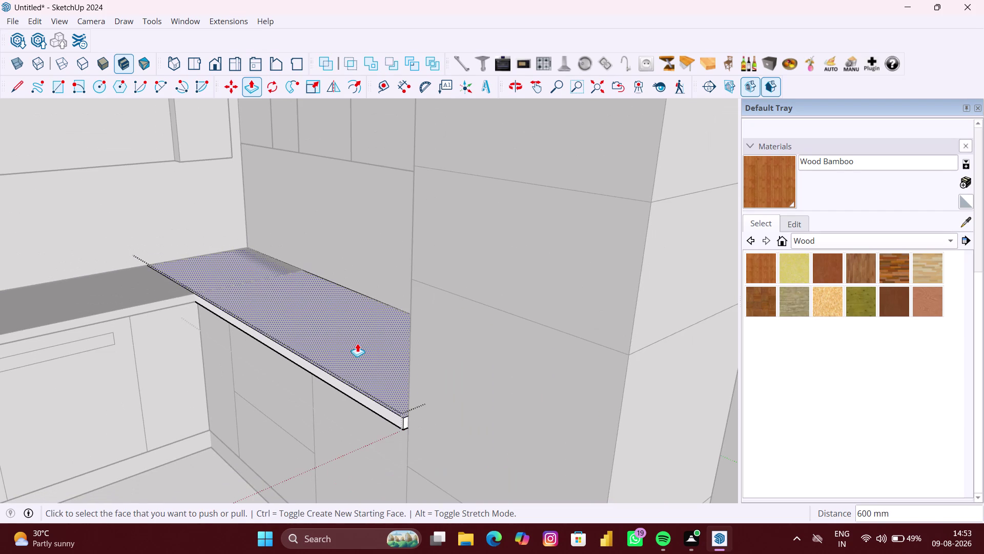
middle_drag(358, 343, 379, 330)
scroll(down, 3)
scroll(down, 3)
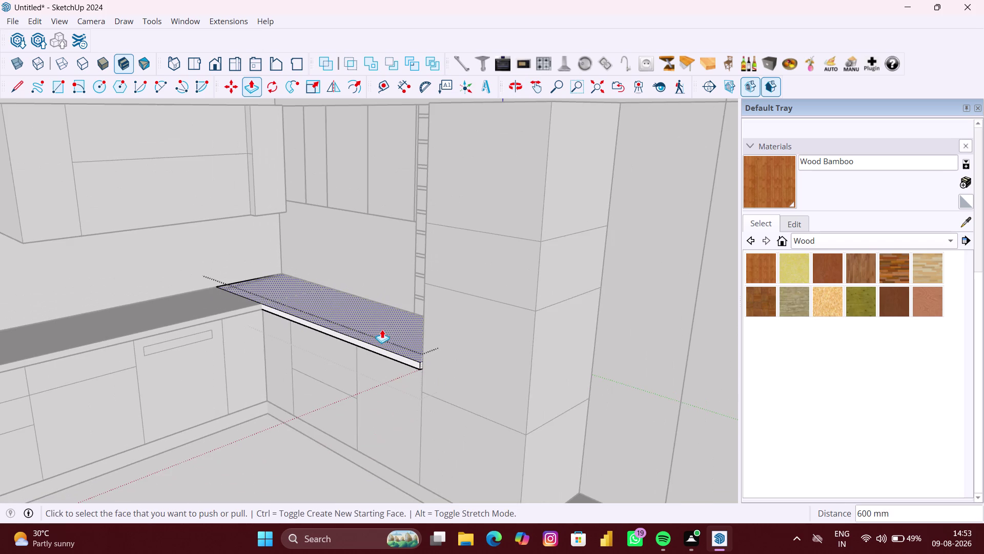
middle_drag(382, 329, 396, 321)
scroll(down, 3)
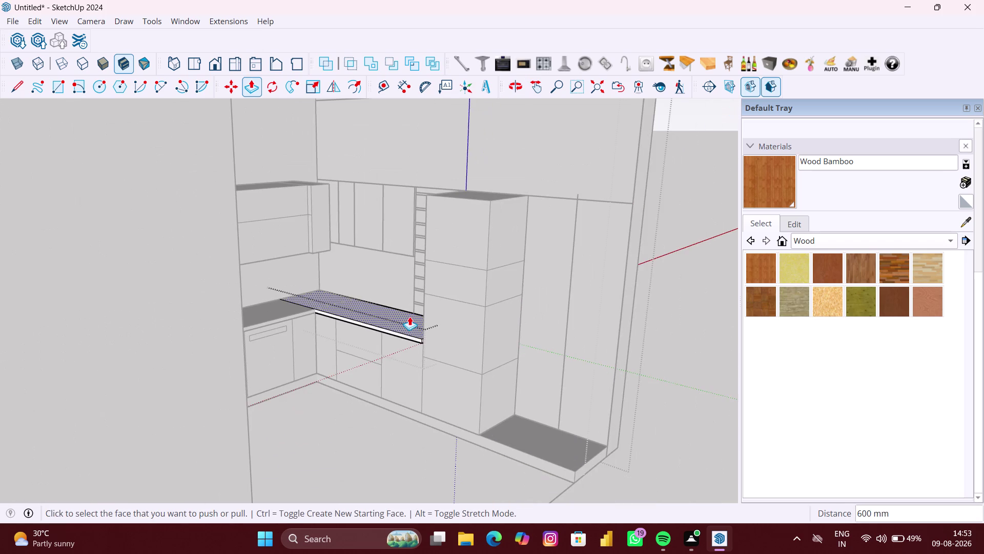
middle_drag(409, 316, 371, 316)
scroll(up, 3)
key(space)
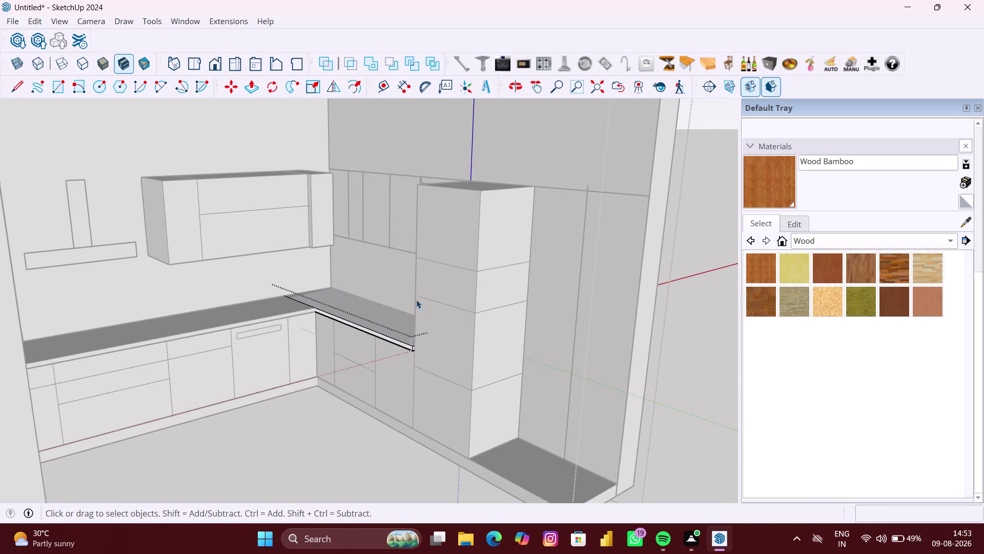
click(742, 370)
click(686, 373)
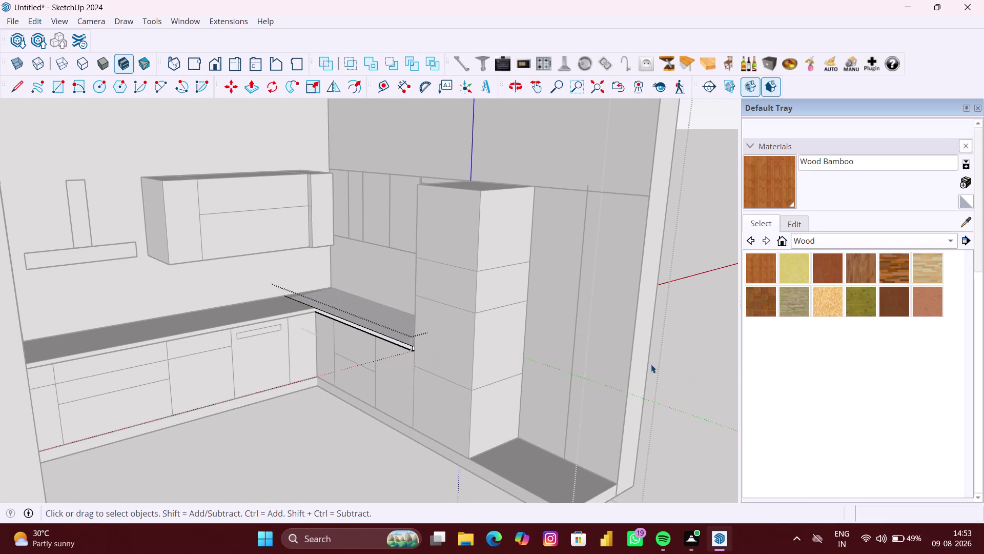
click(654, 365)
scroll(up, 3)
scroll(up, 3)
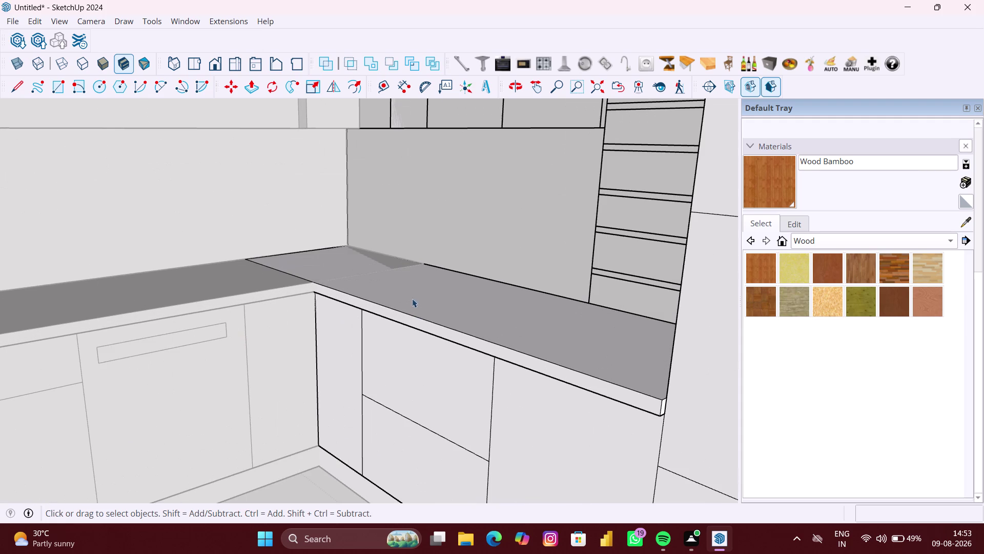
click(428, 294)
scroll(up, 3)
double_click(437, 296)
click(418, 296)
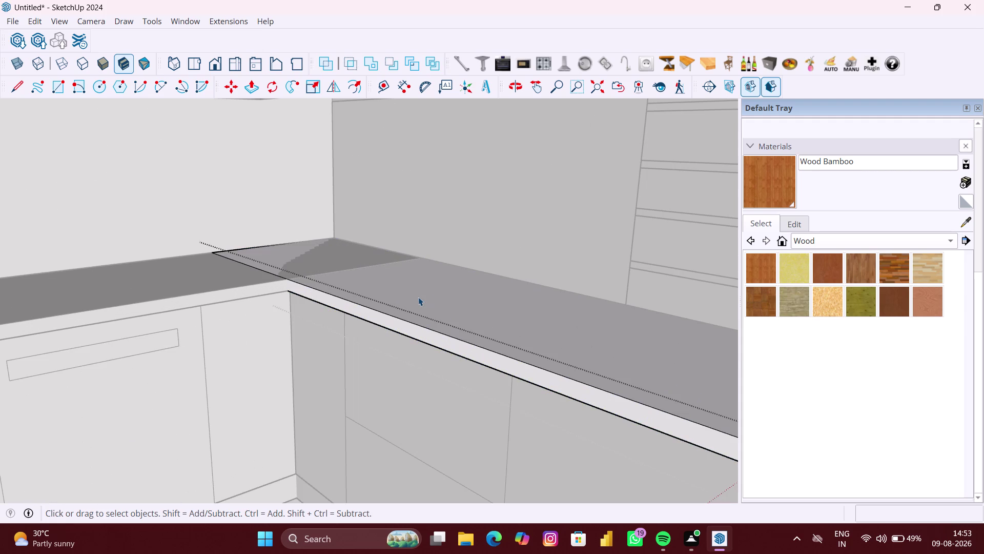
key(Delete)
scroll(down, 3)
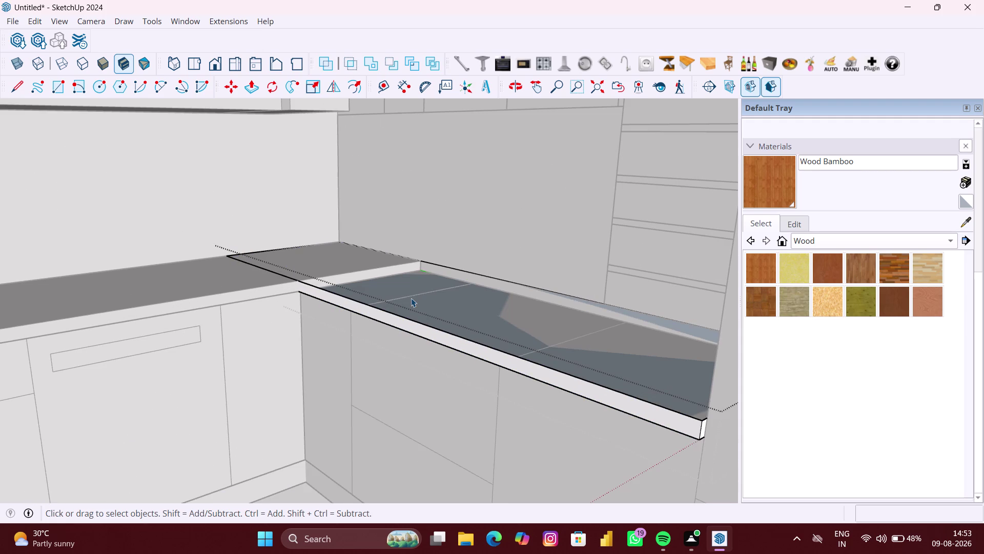
key(ctrl+z)
scroll(up, 3)
click(322, 259)
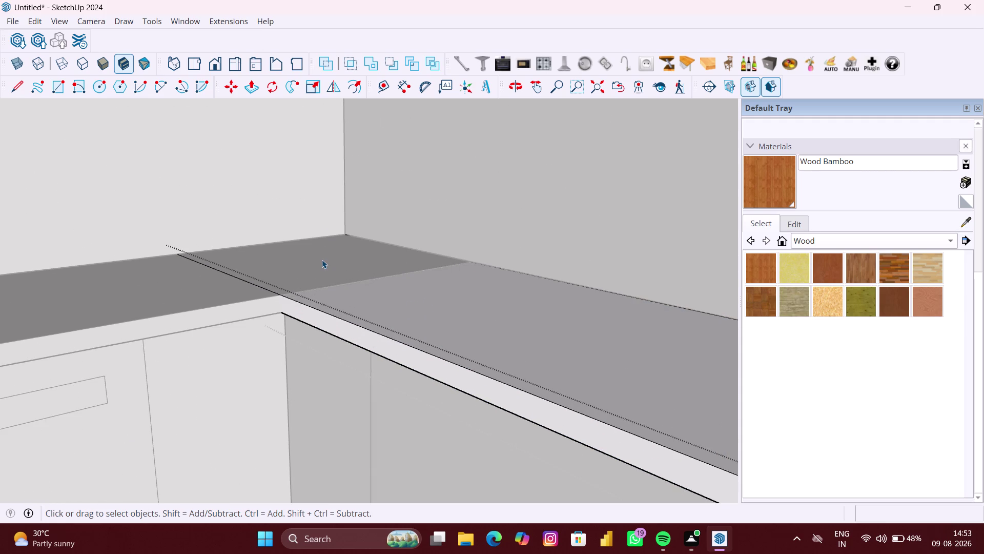
double_click(321, 261)
scroll(up, 3)
double_click(317, 263)
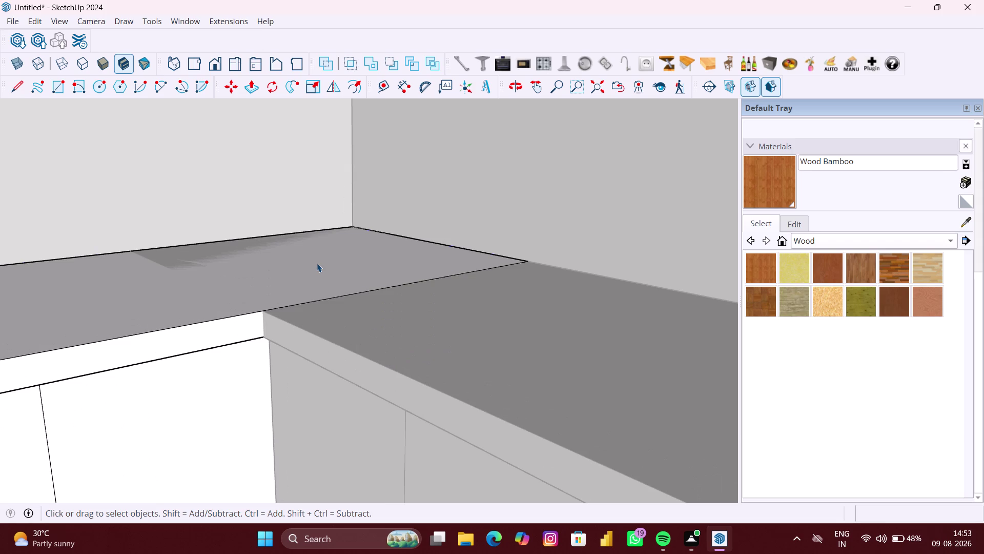
click(317, 263)
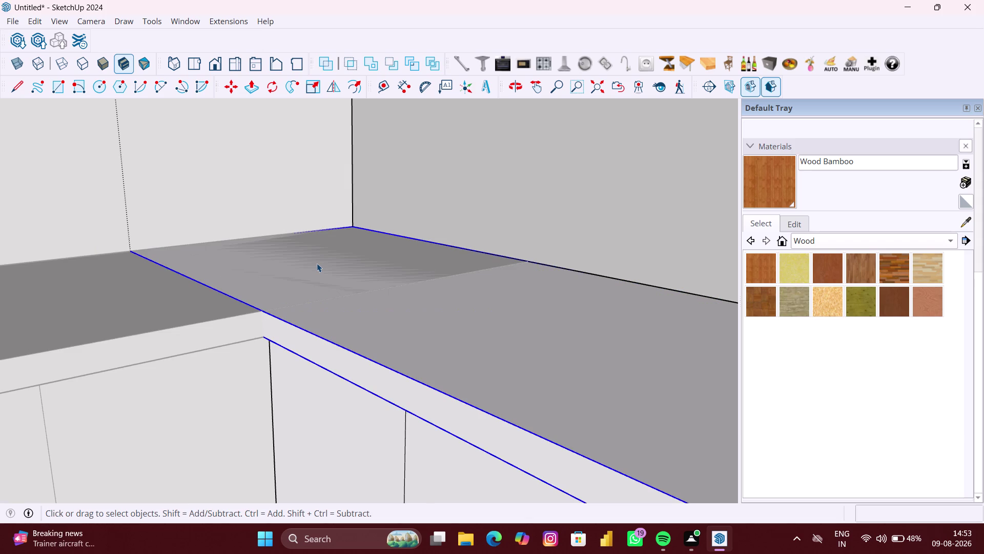
scroll(up, 3)
middle_drag(317, 267, 331, 318)
double_click(325, 312)
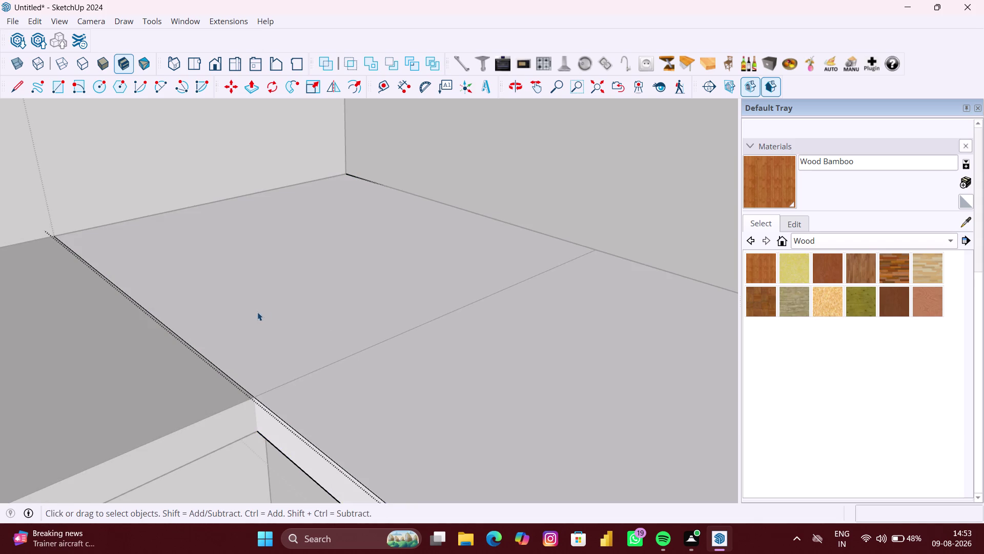
click(257, 312)
scroll(down, 3)
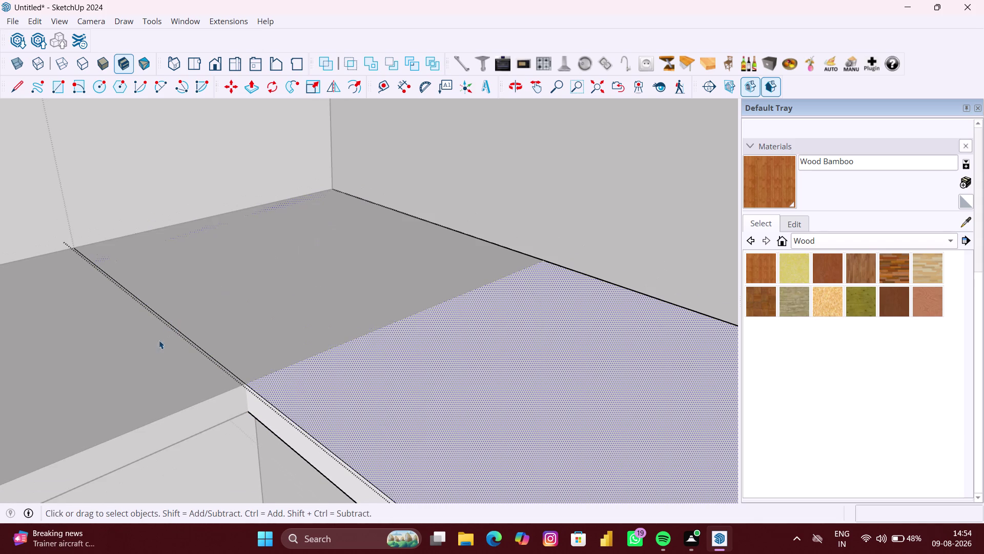
click(153, 345)
double_click(155, 346)
click(194, 304)
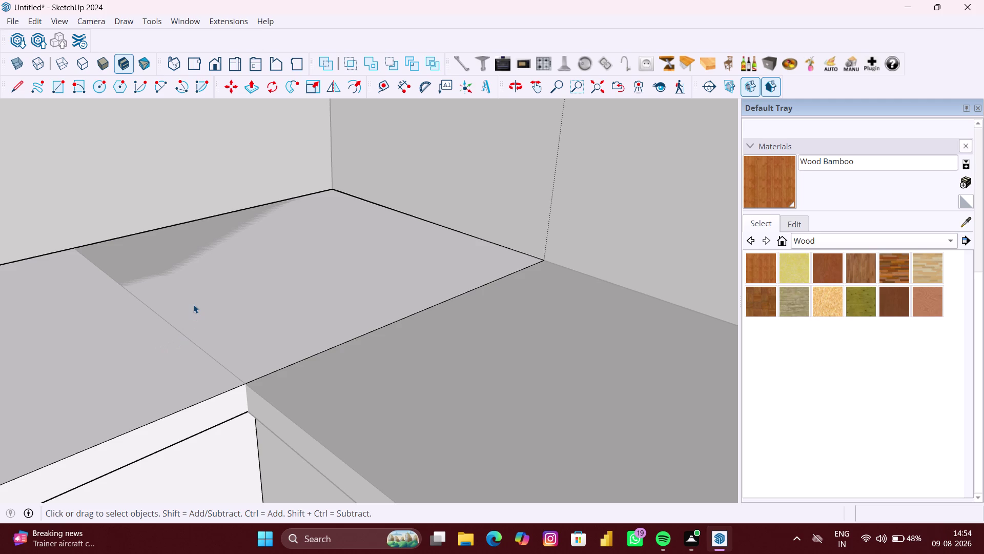
click(193, 304)
click(194, 304)
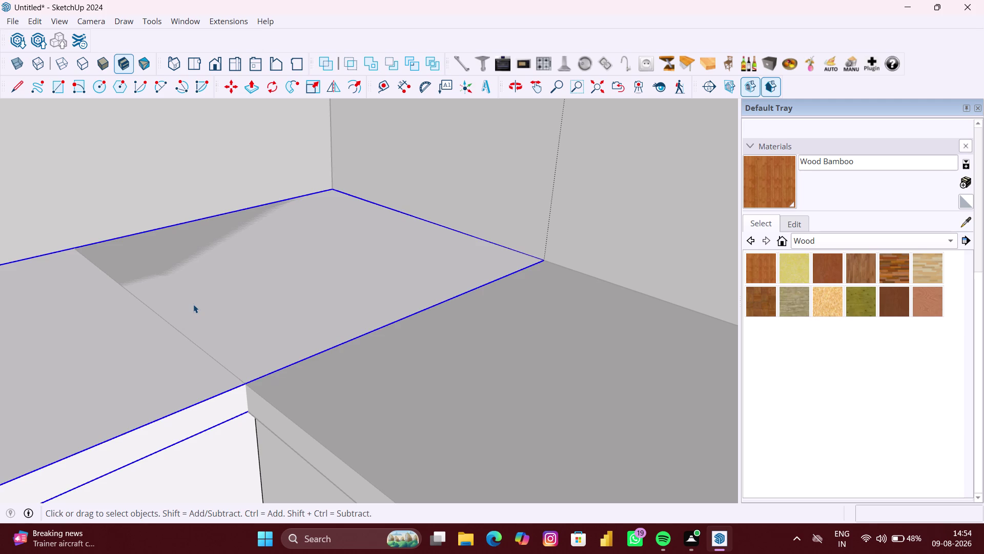
click(214, 299)
scroll(down, 3)
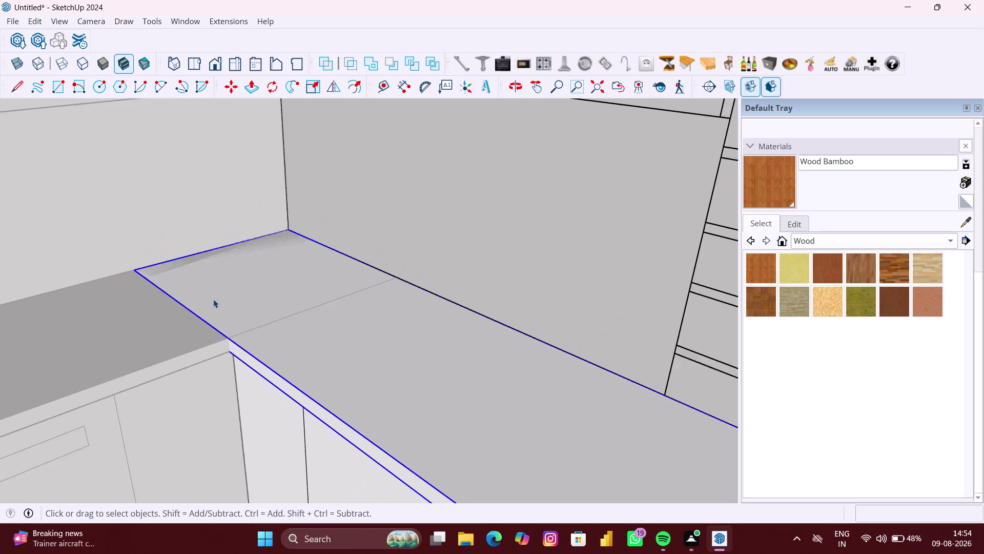
scroll(down, 3)
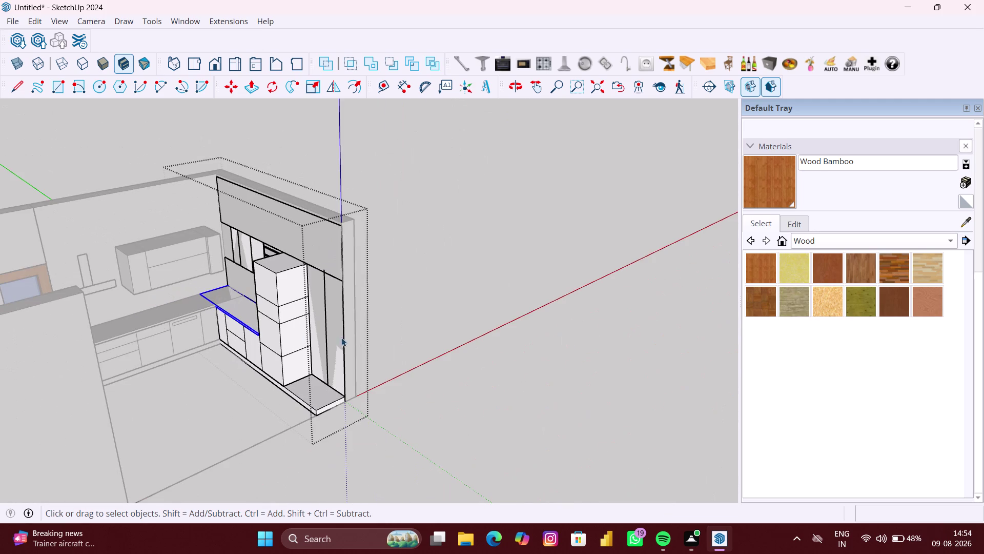
Clear the selection and orbit around to the tall cabinet corner.
click(405, 334)
scroll(up, 3)
click(321, 344)
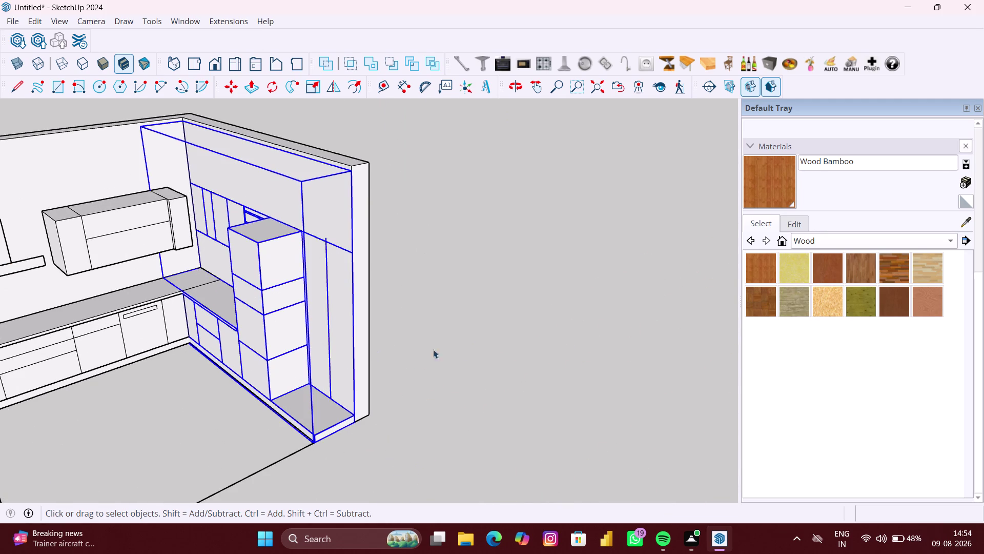
click(465, 348)
scroll(down, 3)
scroll(up, 3)
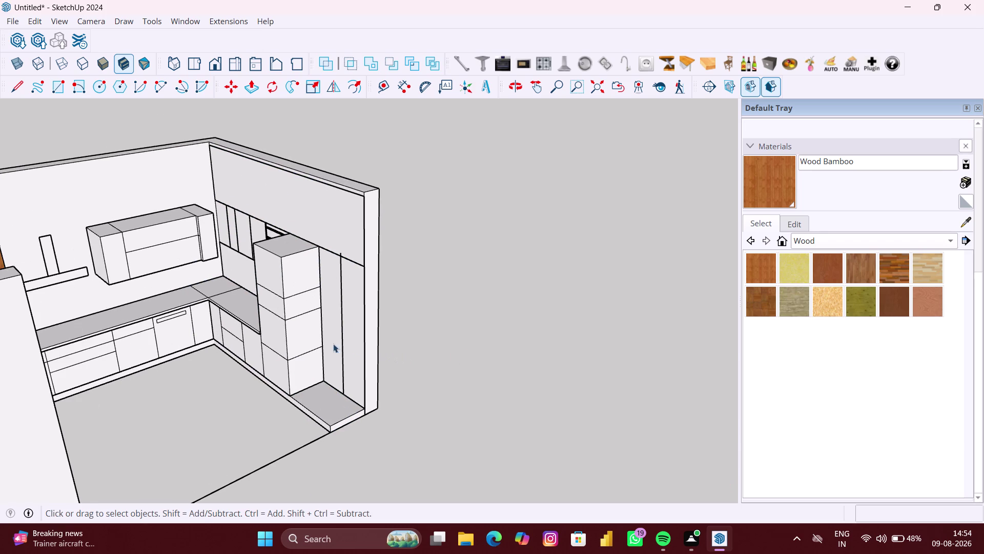
middle_drag(334, 343, 332, 338)
scroll(up, 3)
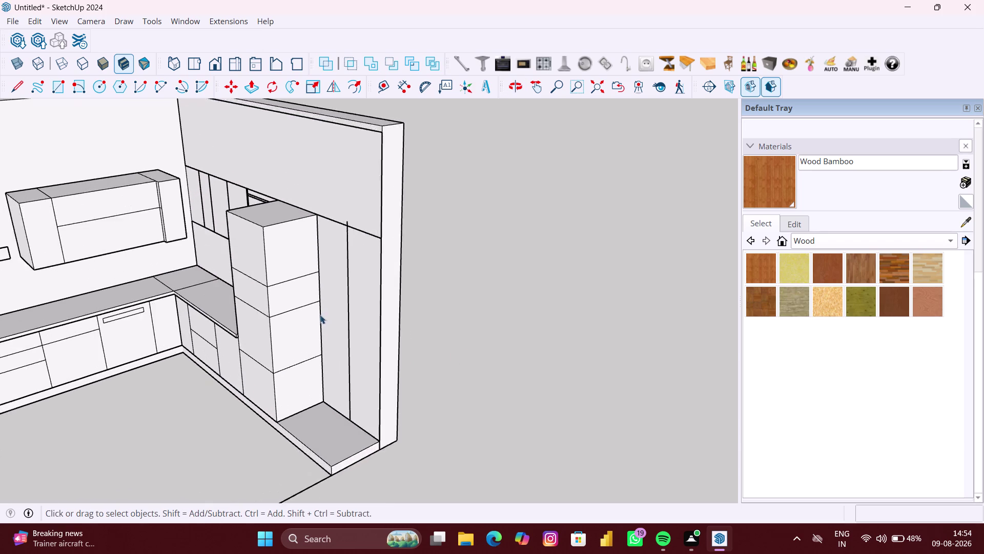
middle_drag(321, 313, 352, 304)
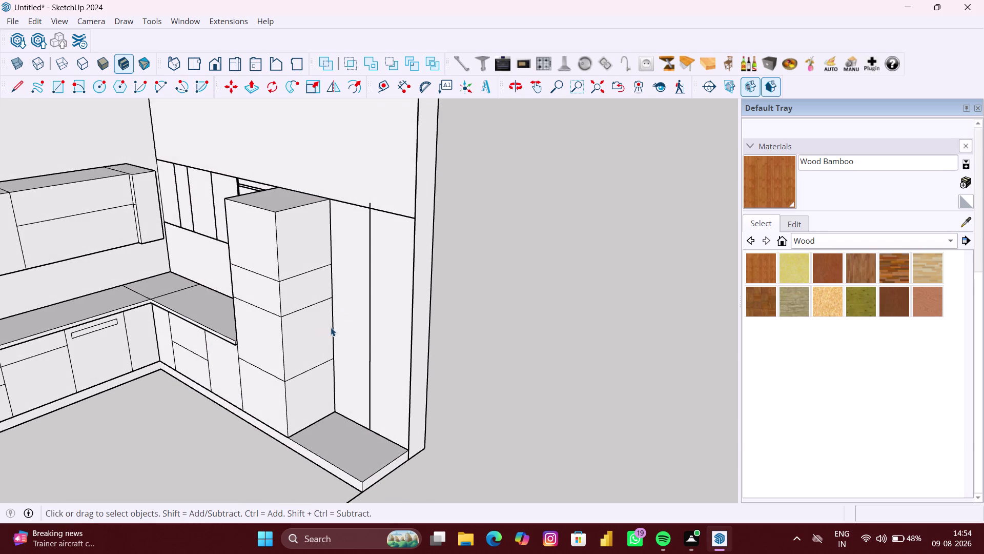
scroll(up, 3)
scroll(up, 3)
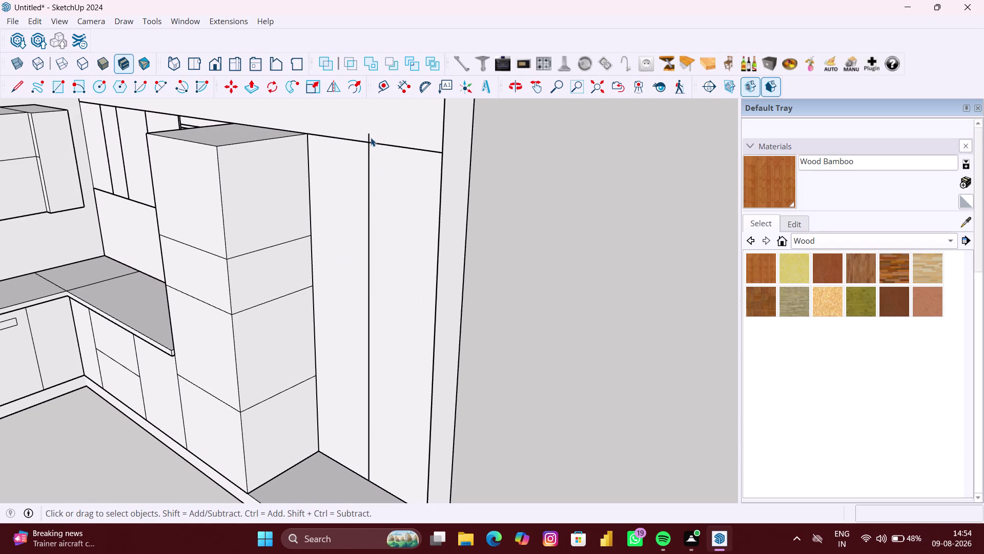
Open the tall cabinet group for editing, leaving and re-entering it once.
click(369, 137)
double_click(551, 211)
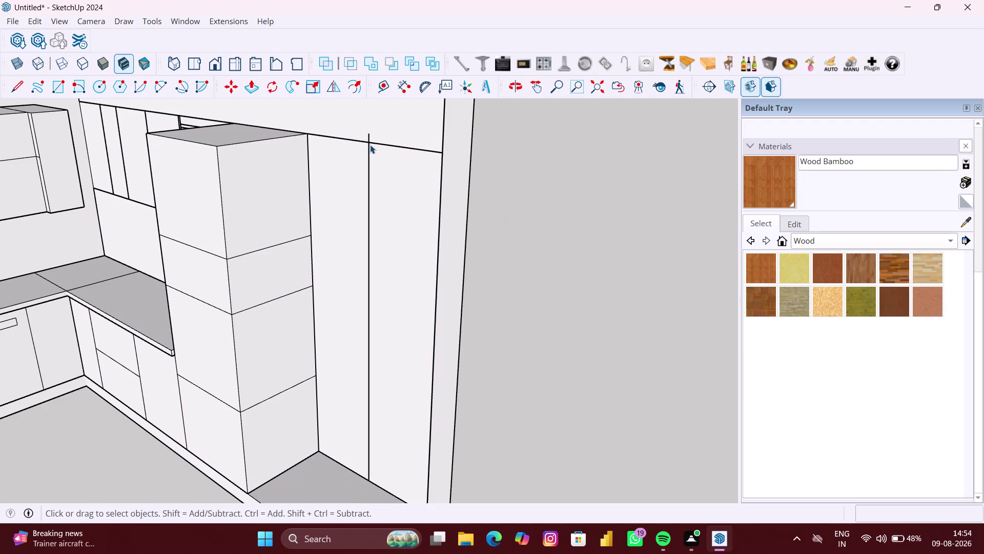
click(373, 141)
click(368, 135)
double_click(368, 136)
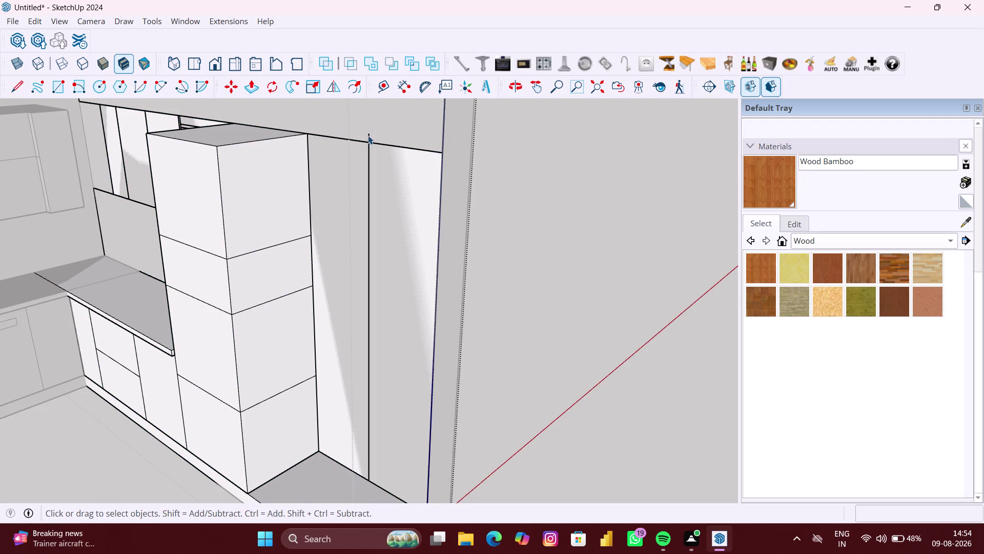
click(368, 135)
key(Delete)
scroll(down, 3)
click(480, 188)
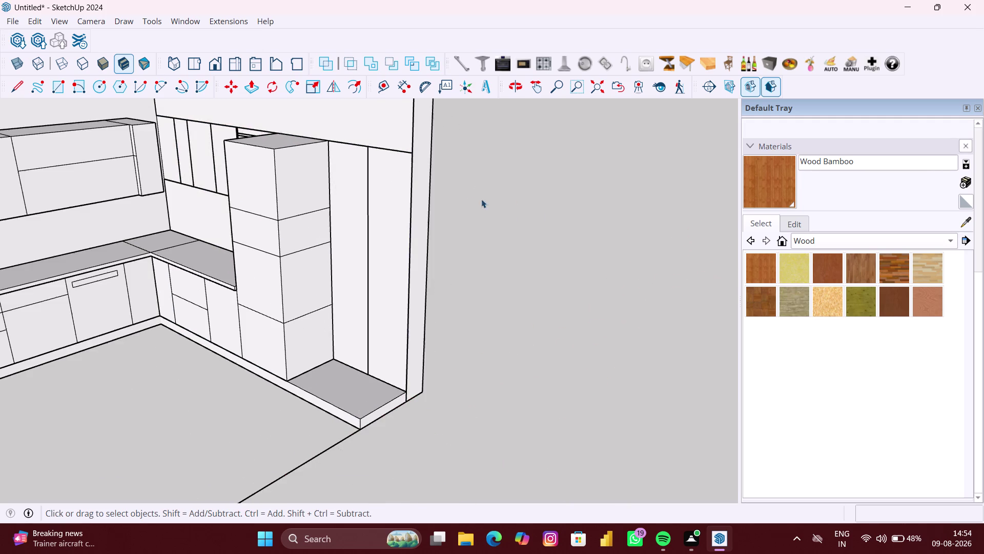
scroll(up, 3)
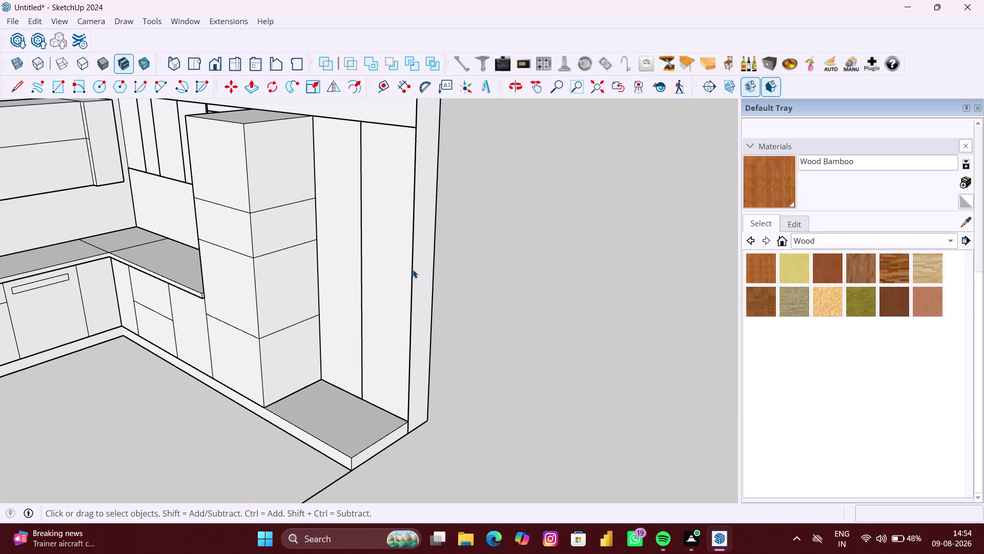
click(401, 285)
click(400, 284)
click(401, 285)
Pull the narrow side panel face out 580 mm.
key(p)
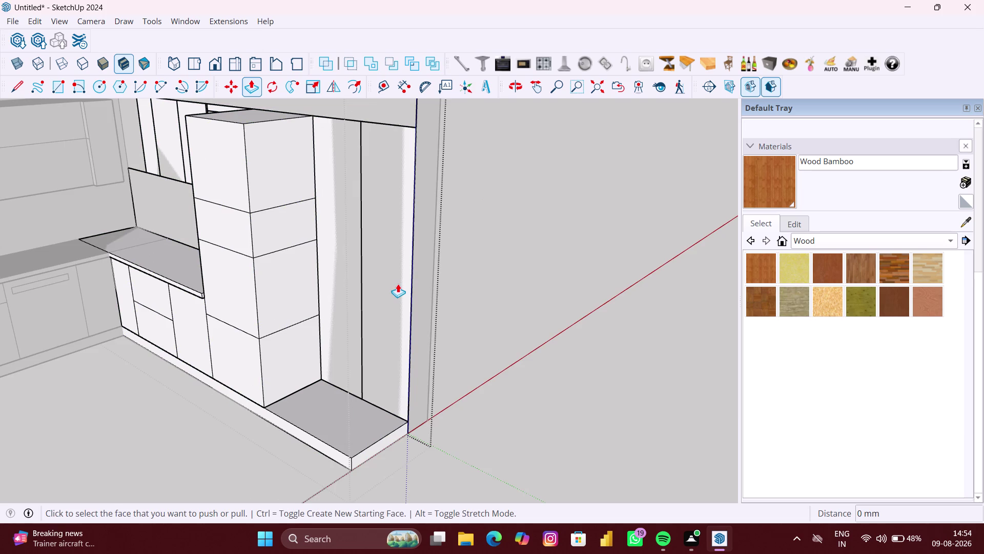
double_click(397, 284)
click(392, 282)
key(space)
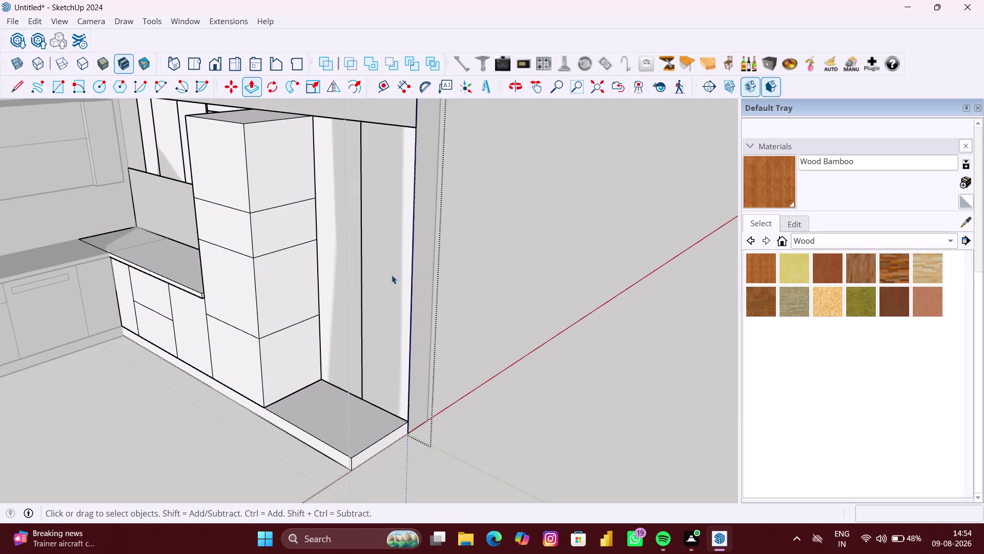
triple_click(391, 275)
click(392, 273)
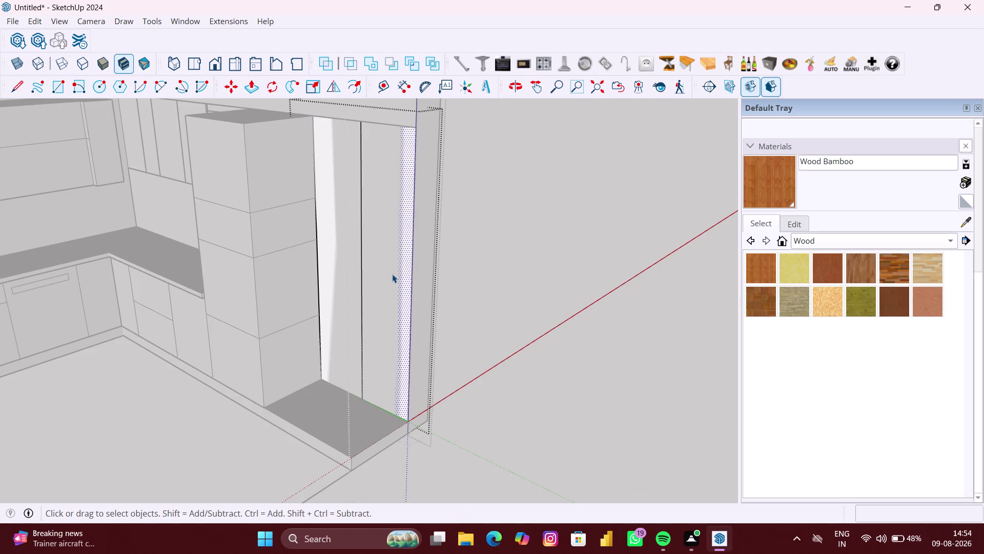
key(p)
click(389, 271)
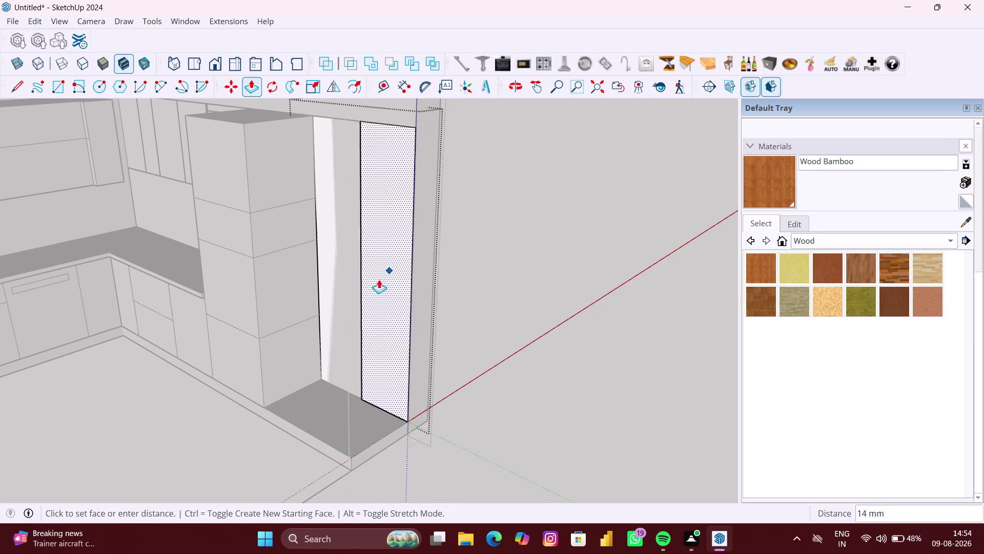
text(580)
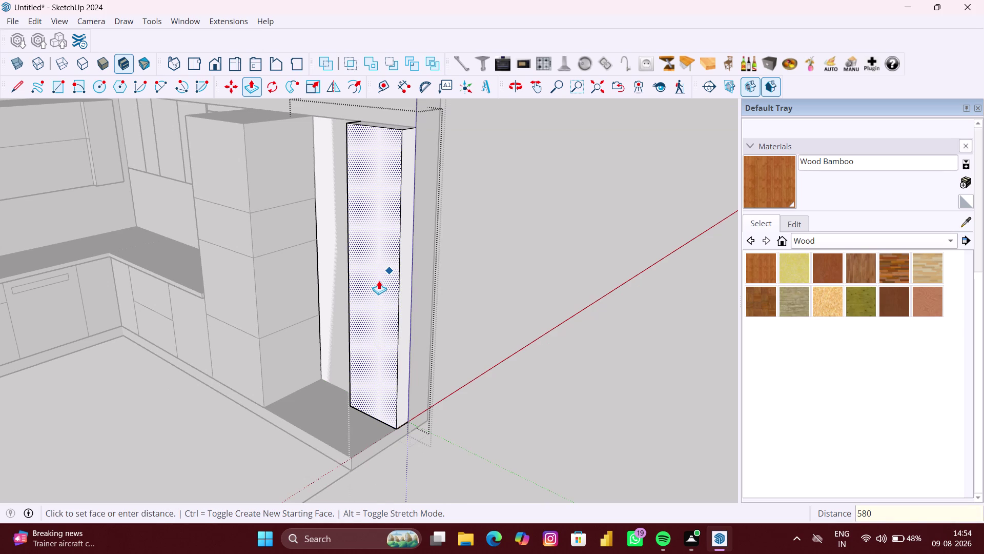
text(MM)
key(Return)
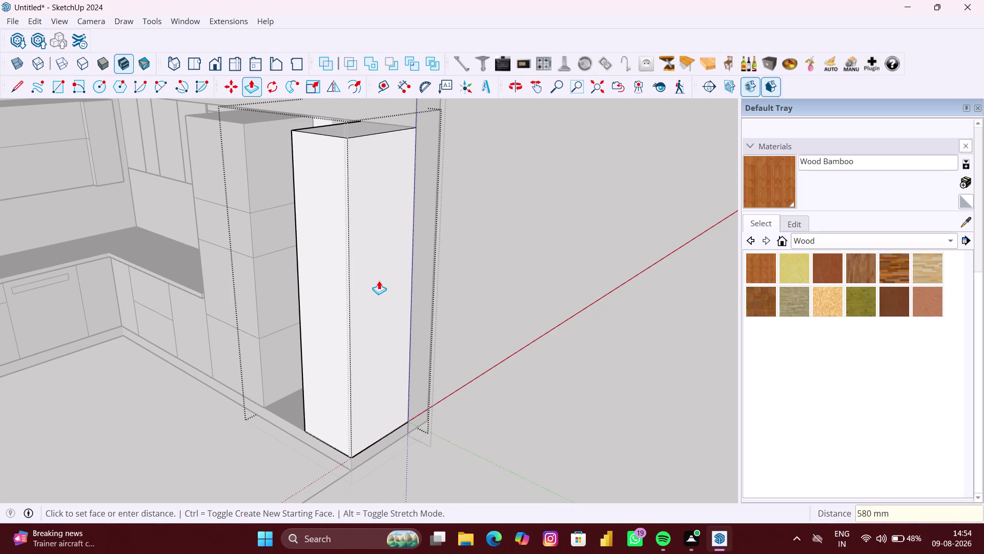
Repeat the 580 mm pull on the adjacent panel and view the two-door unit.
middle_drag(286, 299, 342, 309)
scroll(up, 3)
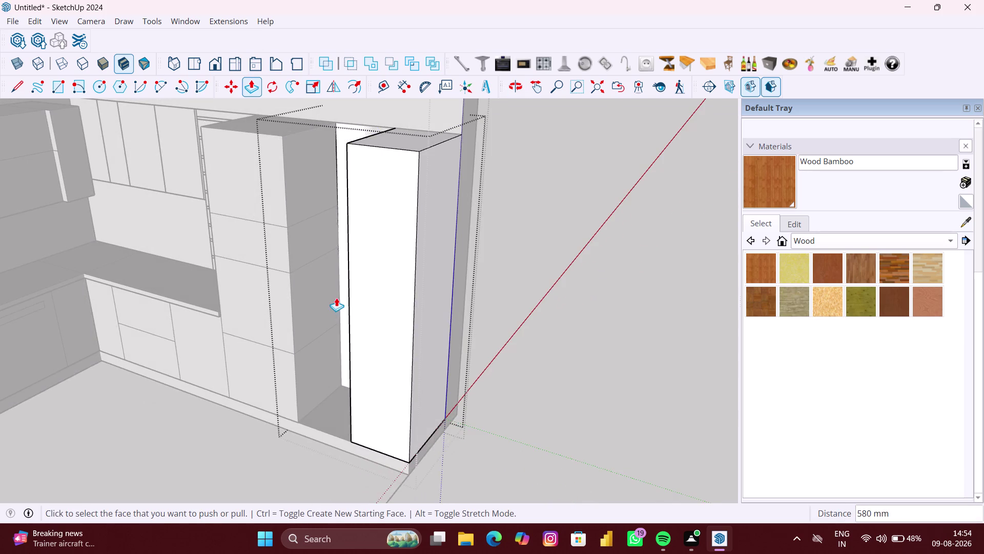
scroll(up, 3)
middle_drag(329, 297, 376, 298)
double_click(380, 289)
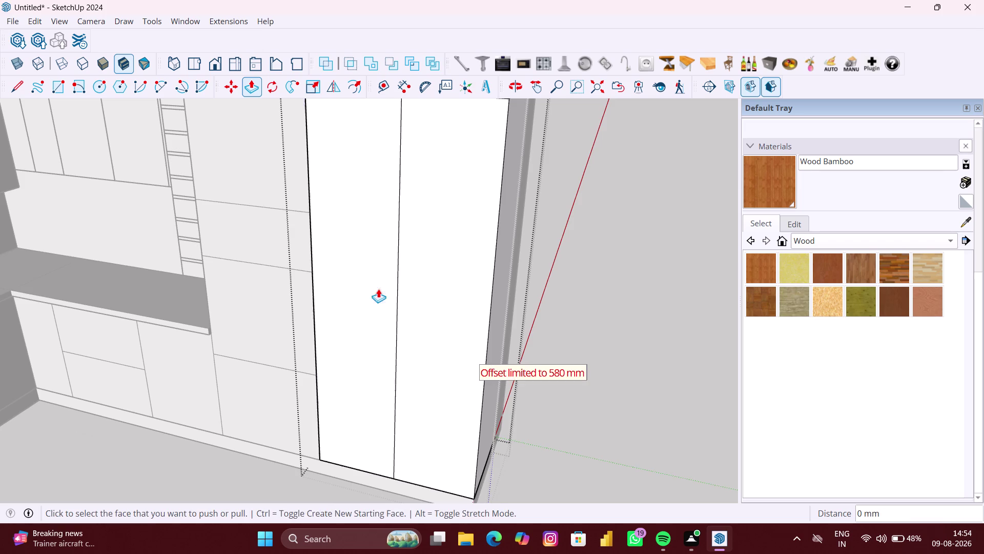
scroll(down, 3)
middle_drag(284, 304, 320, 312)
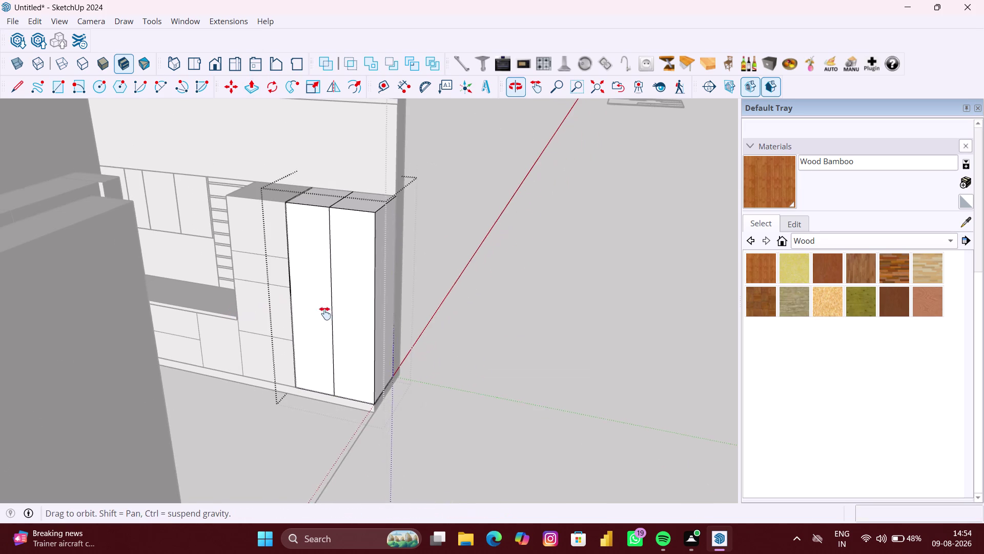
middle_drag(320, 312, 415, 329)
scroll(up, 3)
middle_drag(355, 268, 382, 302)
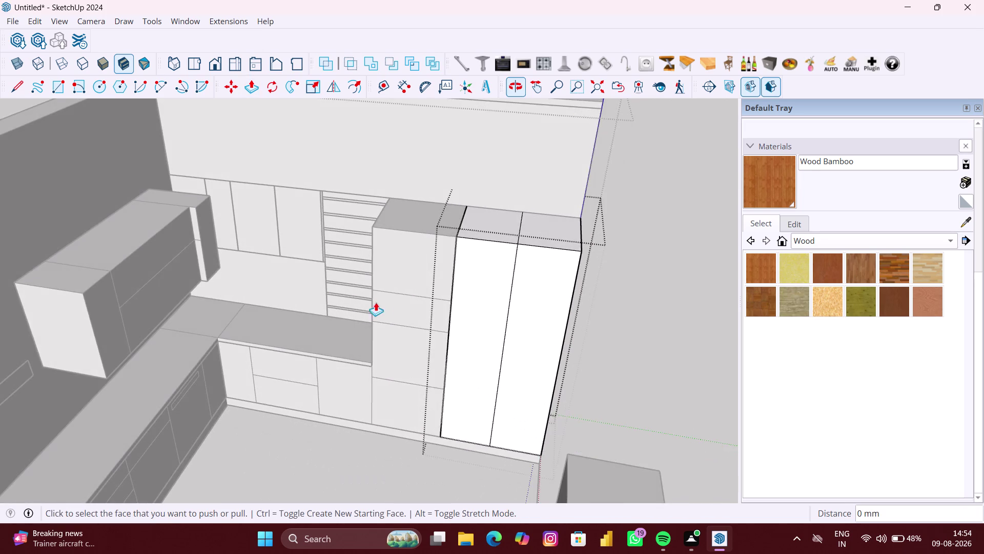
scroll(up, 3)
key(space)
click(284, 310)
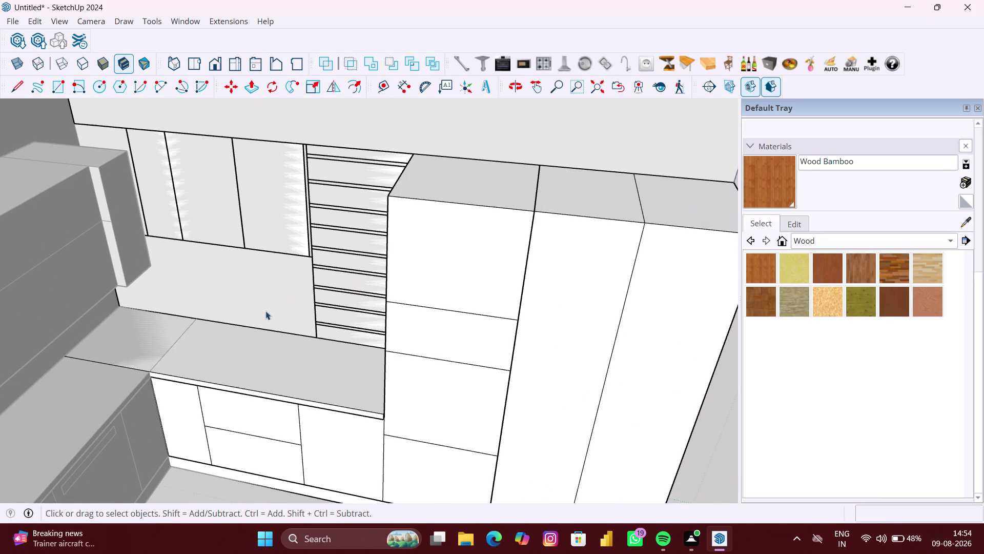
scroll(up, 3)
middle_drag(164, 232, 221, 234)
scroll(down, 3)
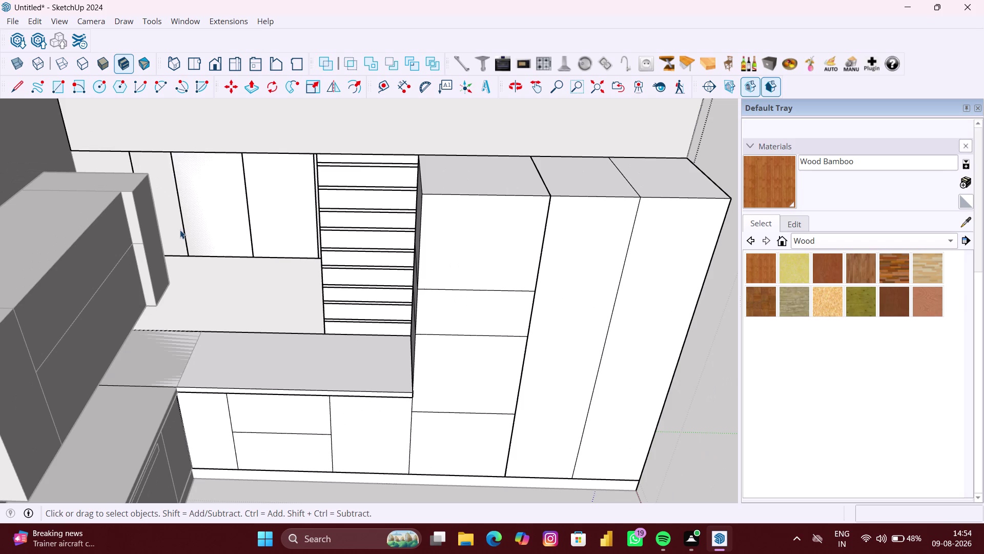
click(177, 227)
scroll(down, 3)
middle_drag(177, 228, 133, 244)
scroll(up, 3)
click(129, 158)
scroll(down, 3)
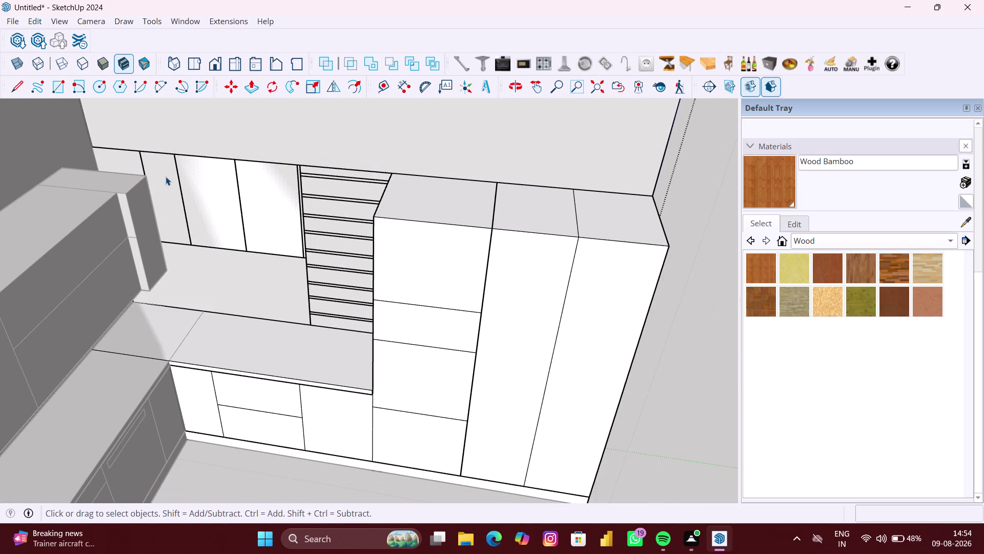
click(166, 176)
middle_drag(166, 187, 148, 203)
scroll(down, 3)
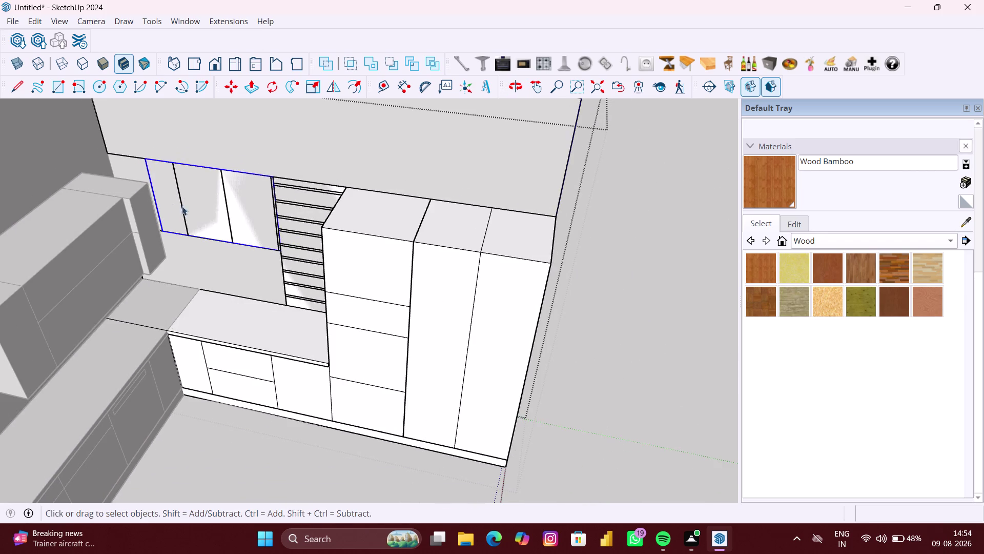
middle_drag(183, 206, 237, 190)
scroll(up, 3)
middle_drag(144, 183, 146, 235)
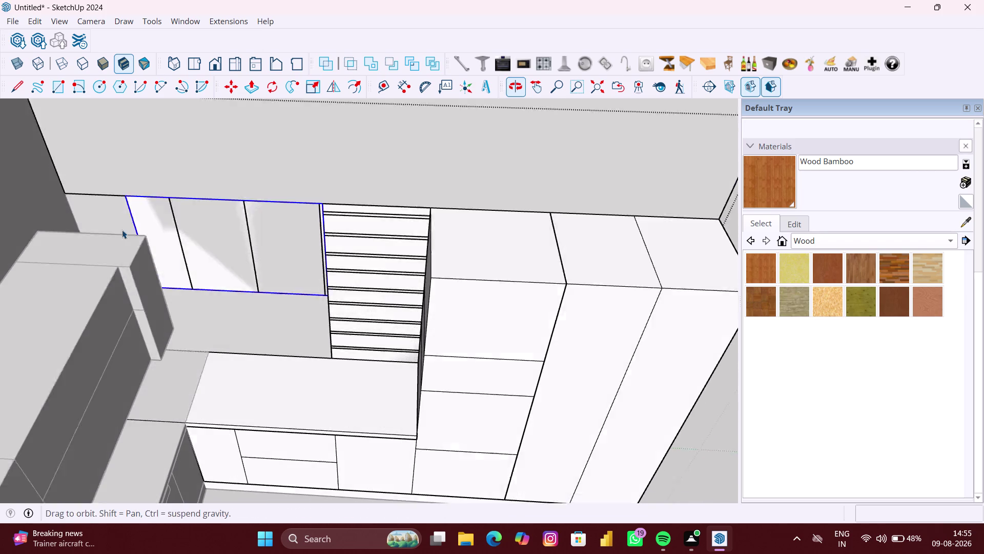
double_click(115, 221)
Orbit and zoom to look down at the wall cabinets.
click(120, 225)
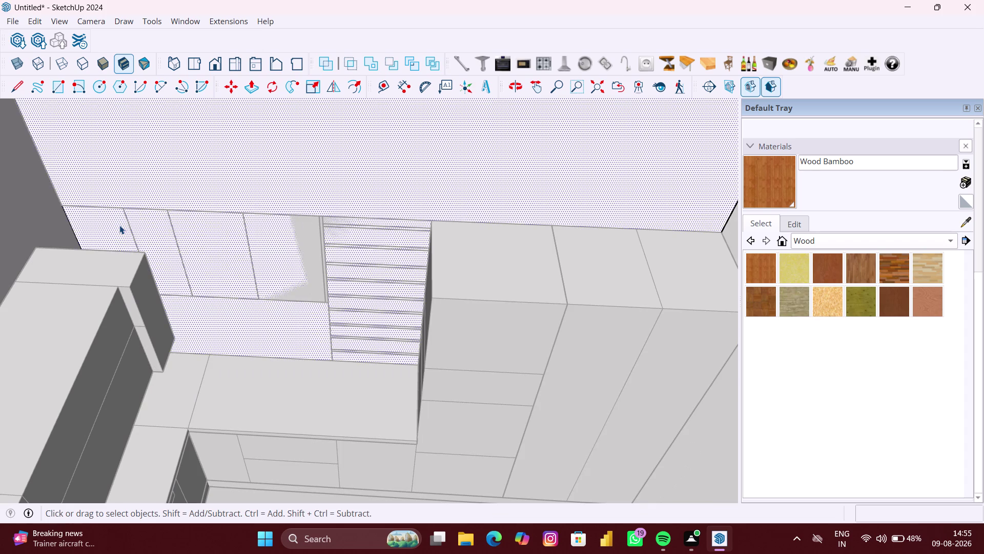
scroll(down, 3)
double_click(138, 227)
scroll(down, 3)
middle_drag(154, 233, 149, 232)
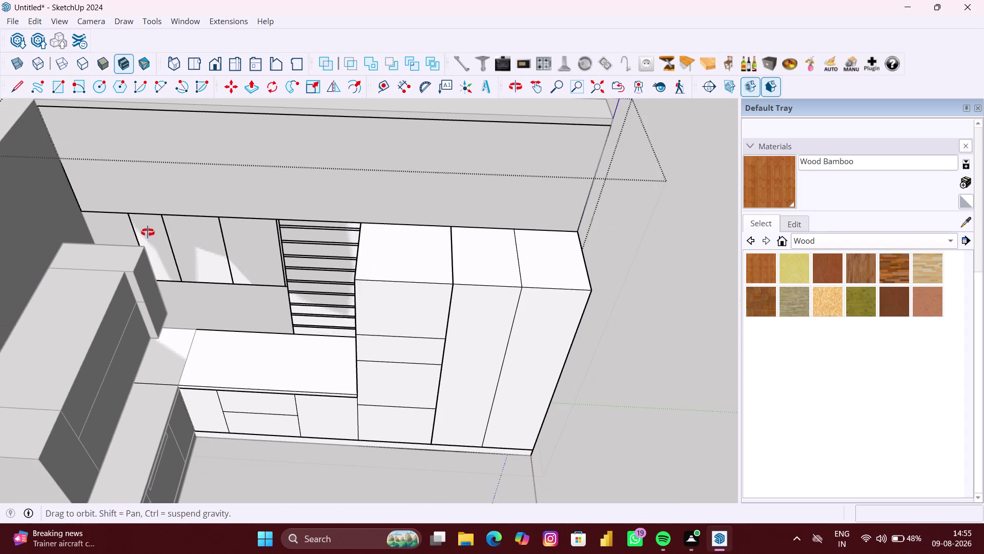
middle_drag(149, 232, 136, 232)
scroll(up, 3)
middle_drag(140, 236, 97, 240)
scroll(up, 3)
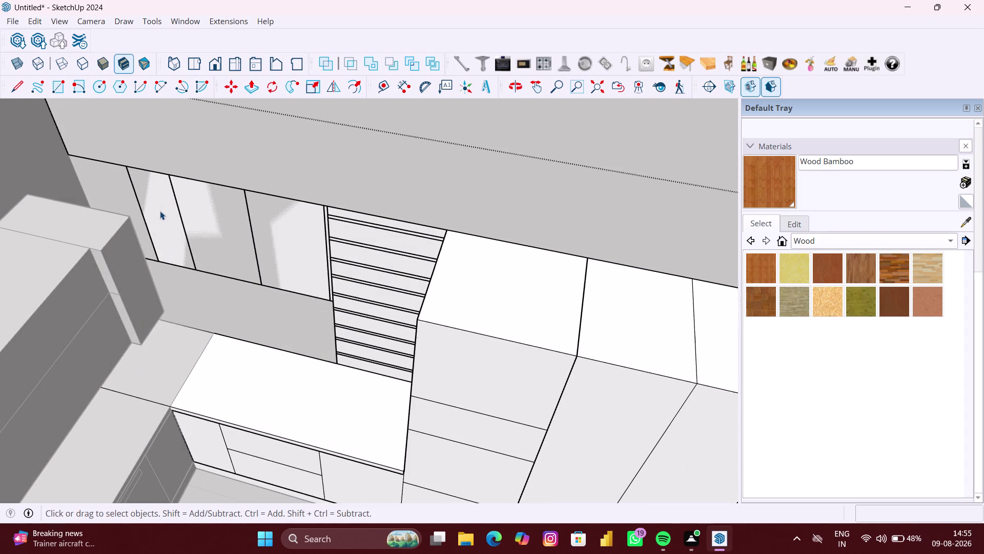
key(r)
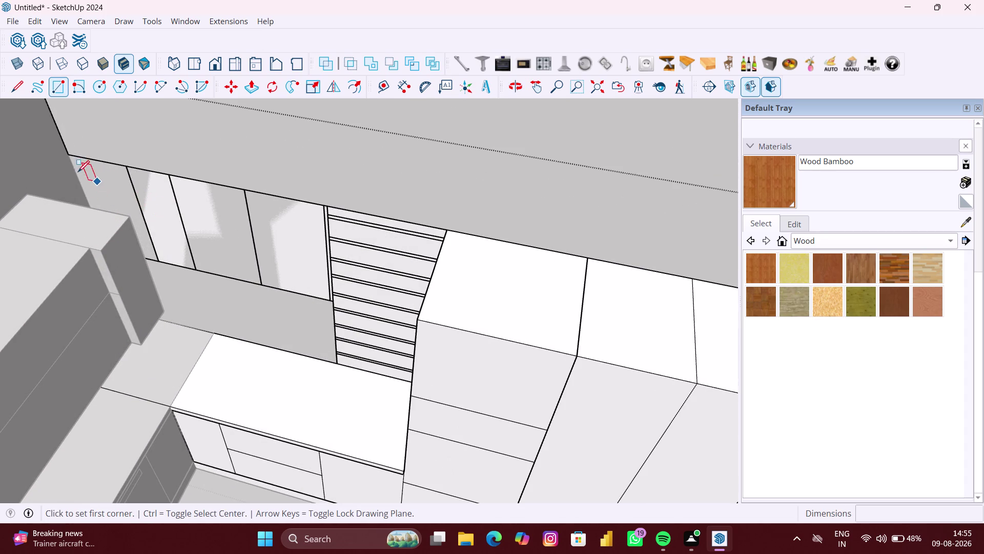
key(space)
click(169, 205)
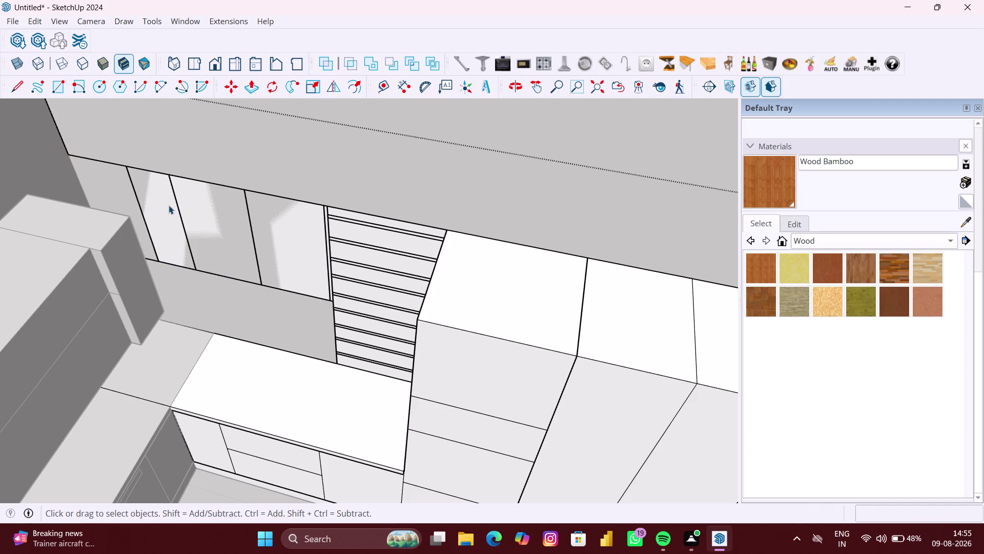
Inside the wall cabinet group, draw a 700×350 mm rectangle on its end face.
double_click(203, 219)
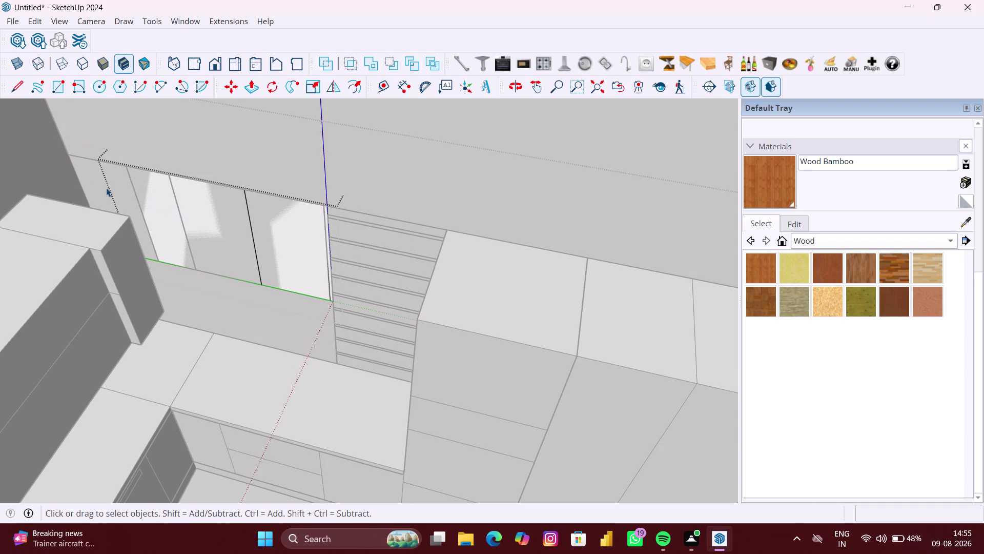
key(r)
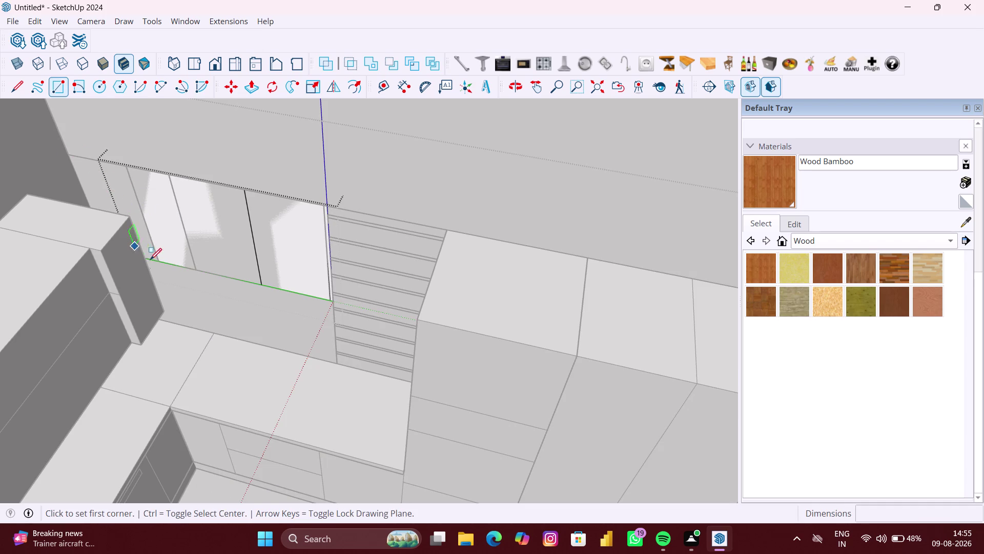
click(161, 262)
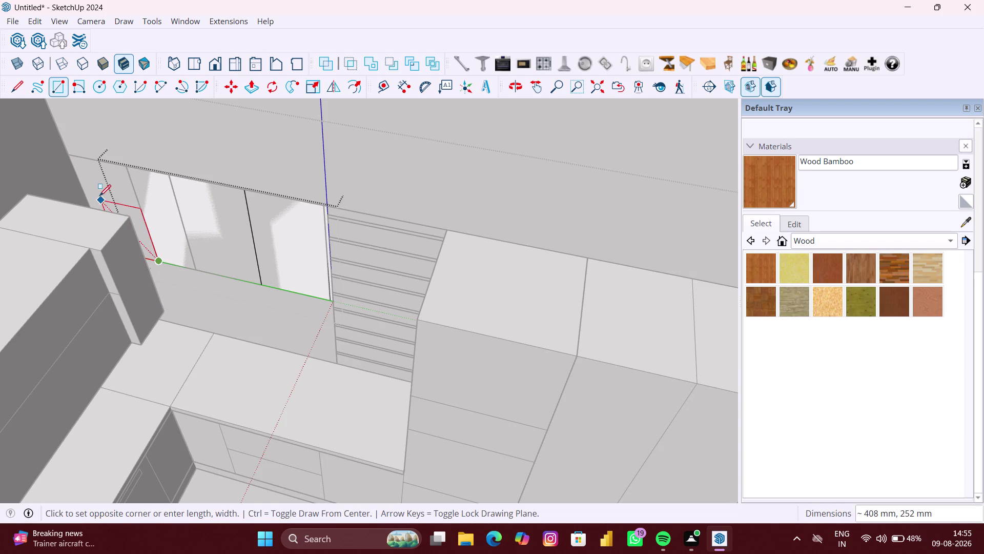
click(72, 157)
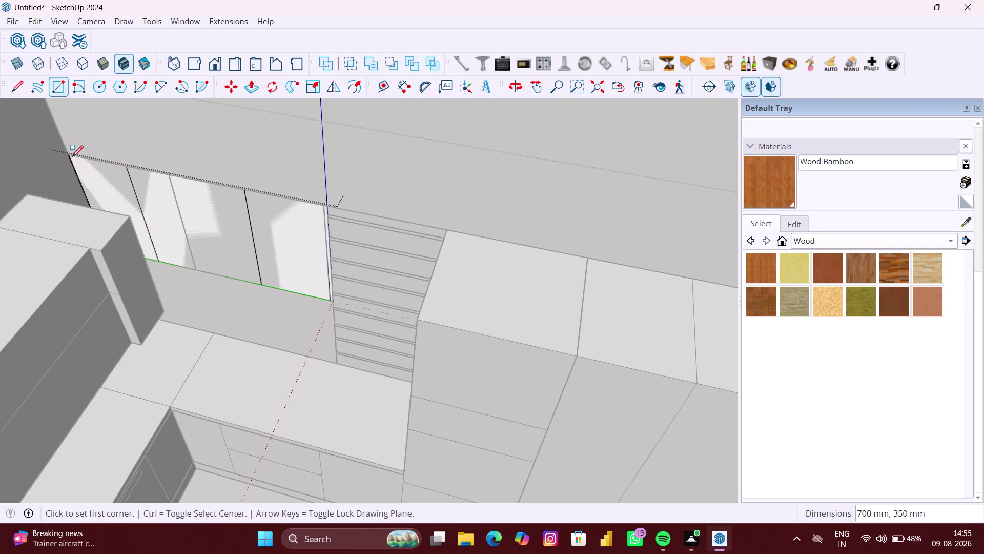
key(space)
scroll(down, 3)
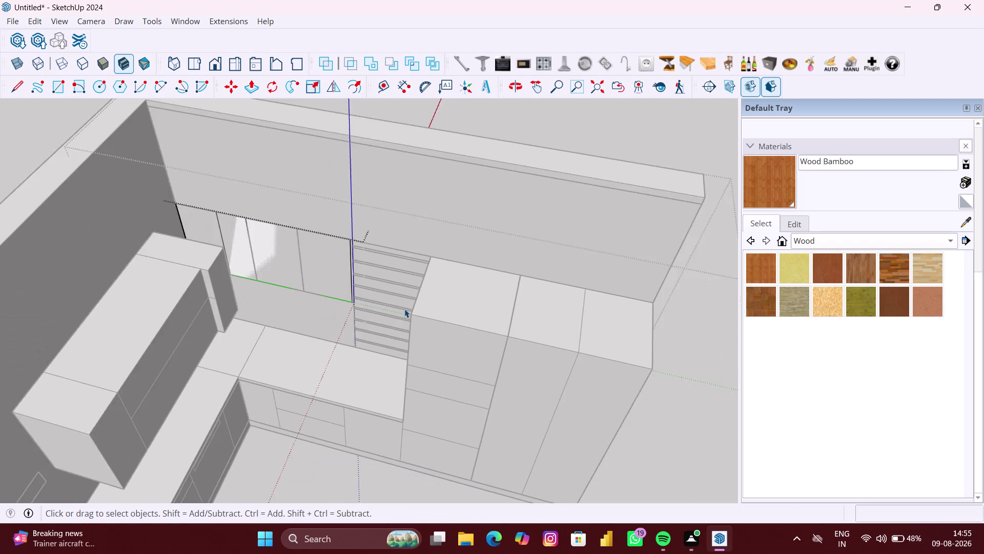
scroll(down, 3)
click(587, 317)
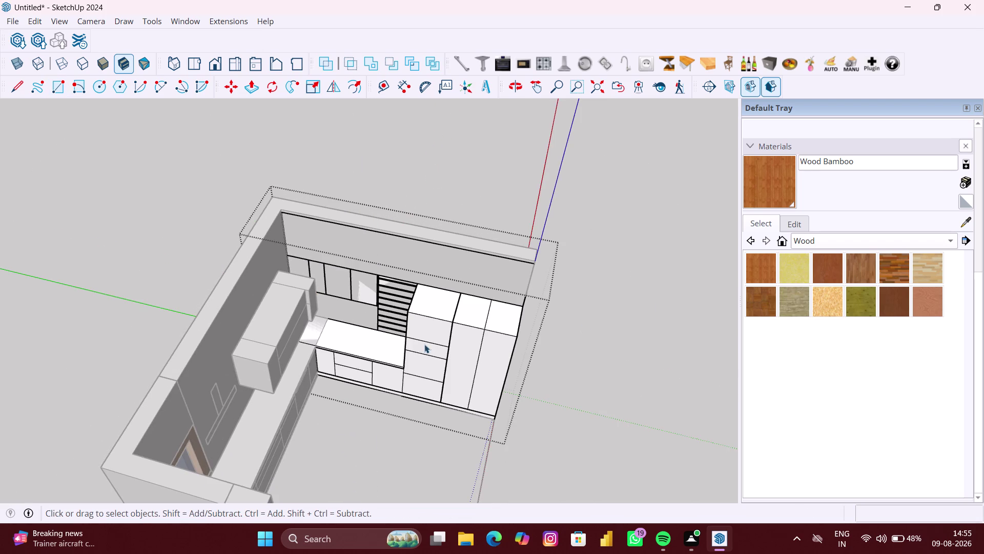
scroll(up, 3)
middle_drag(380, 311, 404, 308)
scroll(up, 3)
click(409, 301)
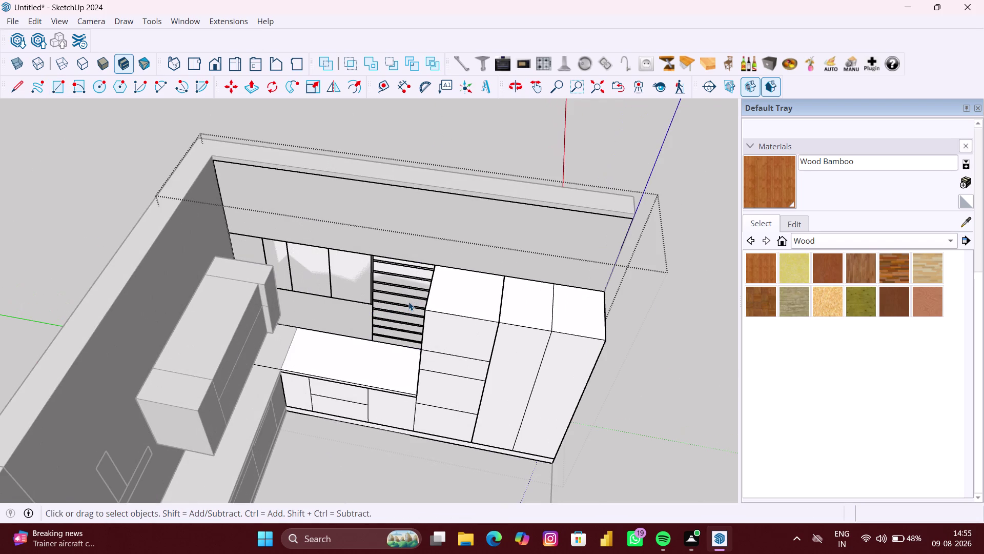
scroll(up, 3)
middle_drag(407, 301, 425, 262)
scroll(up, 3)
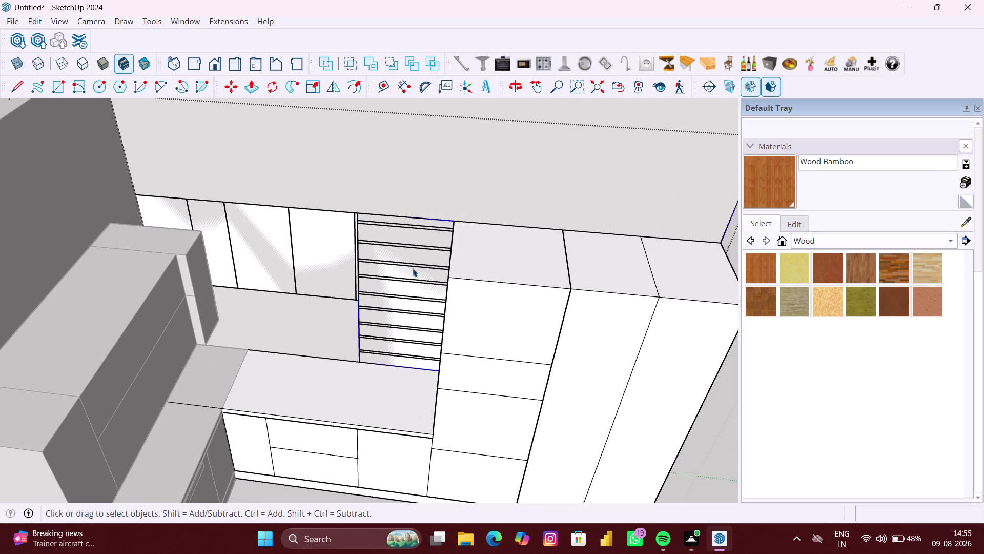
double_click(412, 268)
click(407, 255)
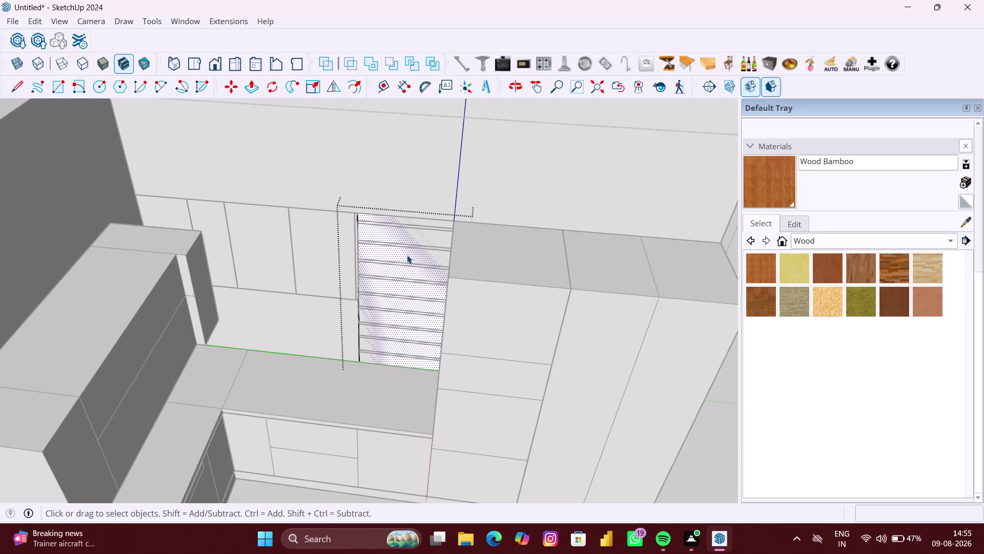
key(p)
scroll(up, 3)
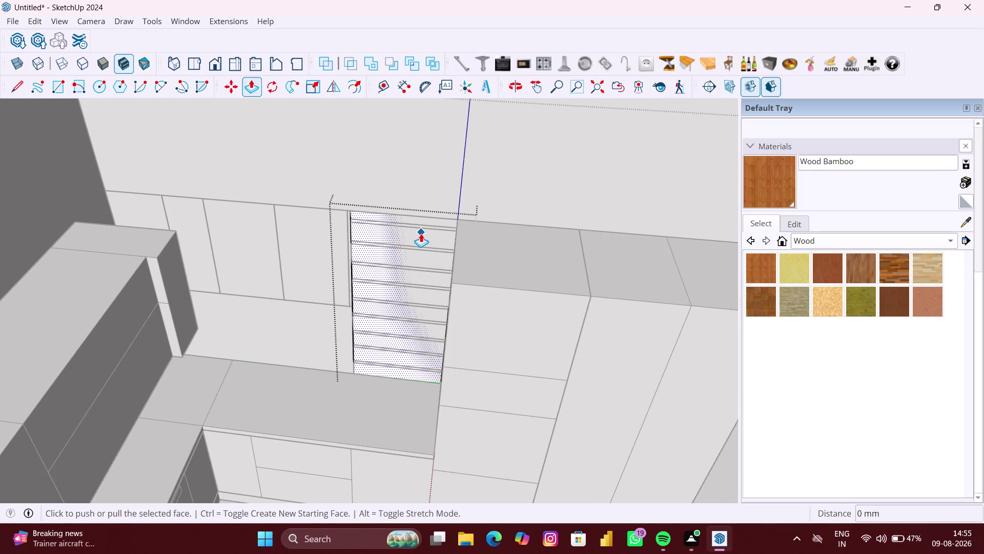
click(420, 233)
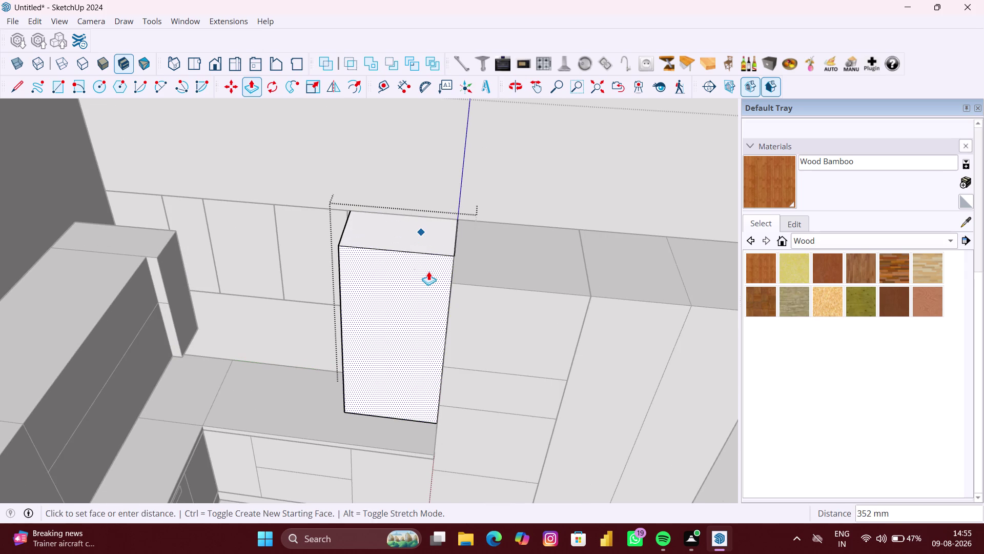
key(ctrl+z)
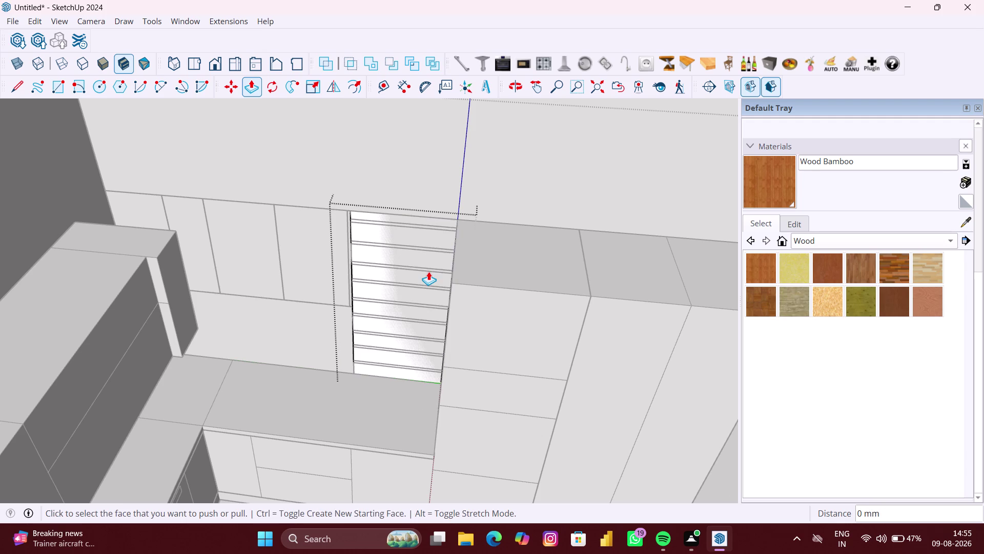
key(space)
click(540, 203)
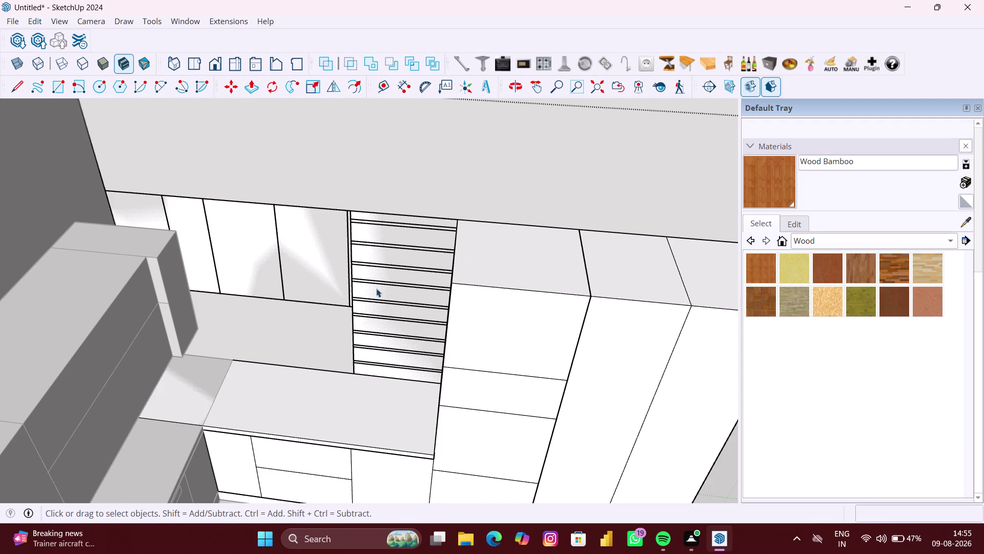
middle_drag(385, 282, 408, 256)
scroll(up, 3)
double_click(407, 246)
scroll(up, 3)
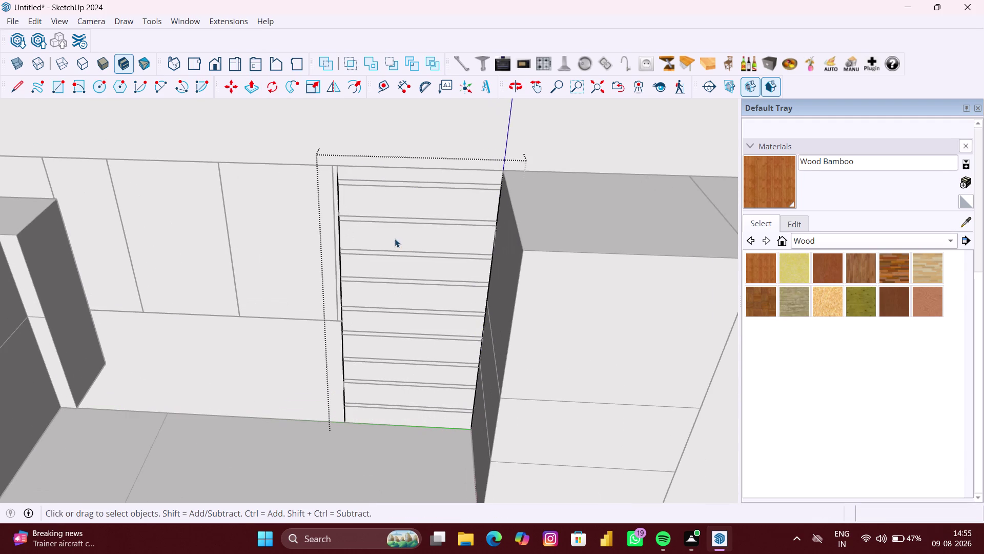
key(r)
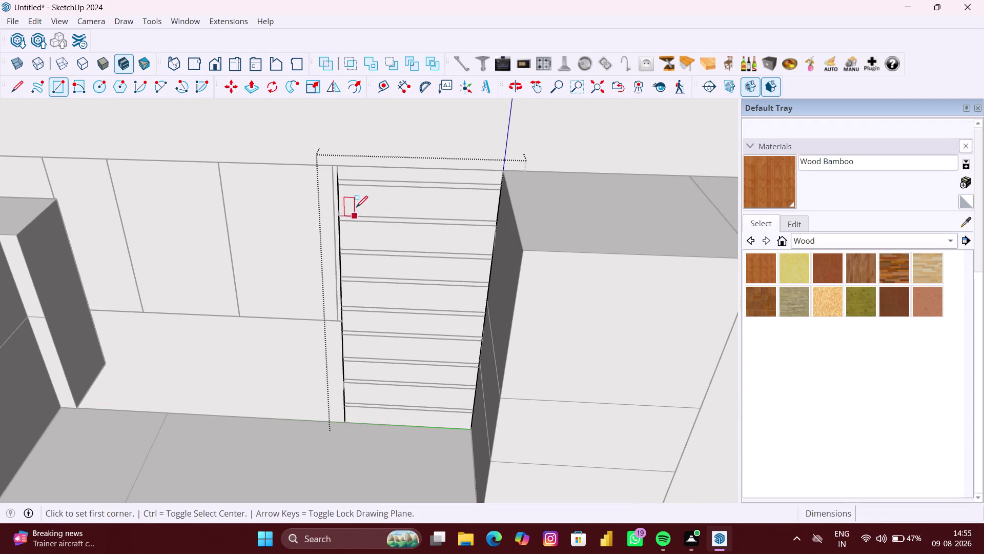
Draw a 600×20 mm strip at the top corner of the slatted column.
scroll(up, 3)
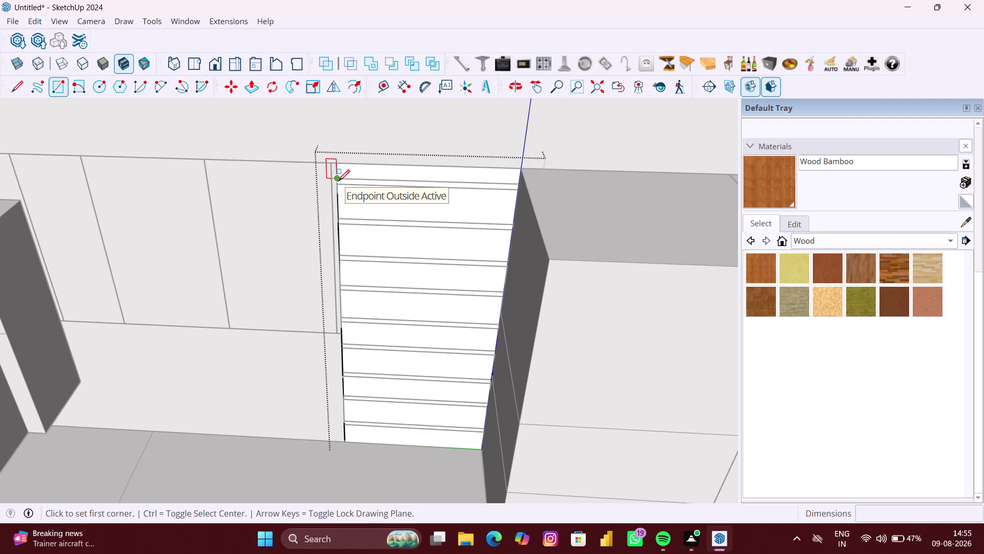
click(339, 181)
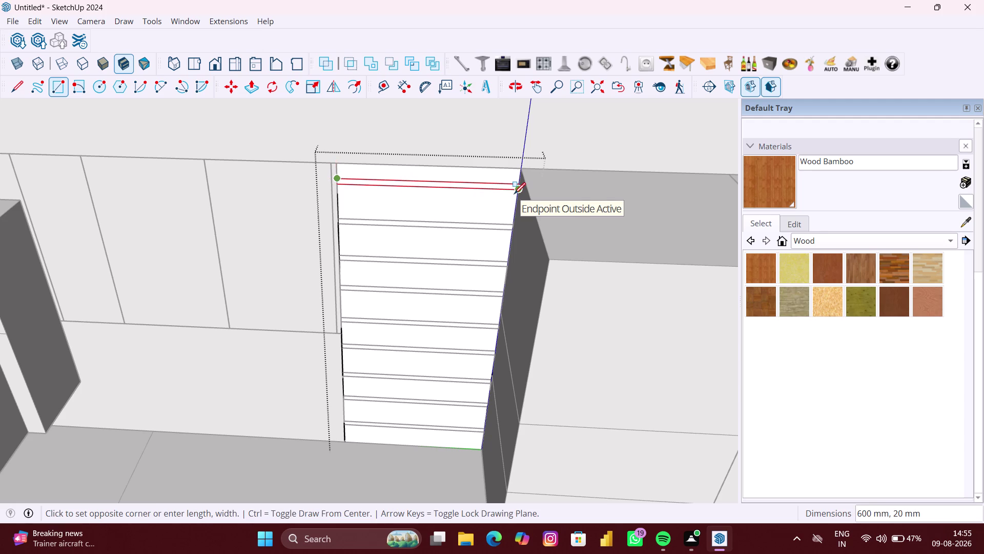
key(Escape)
key(space)
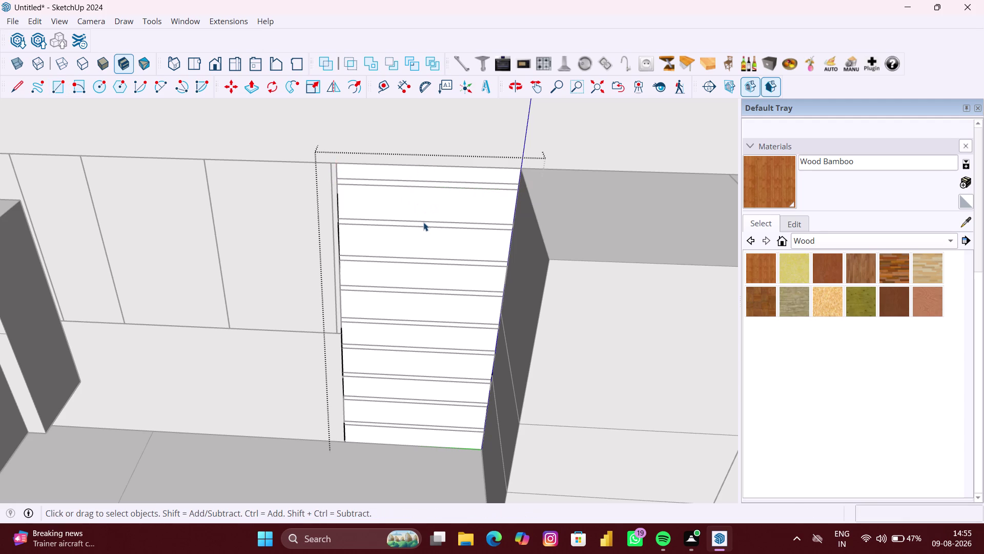
Push/pull the column face out by the same depth into a solid tall block.
key(p)
double_click(430, 214)
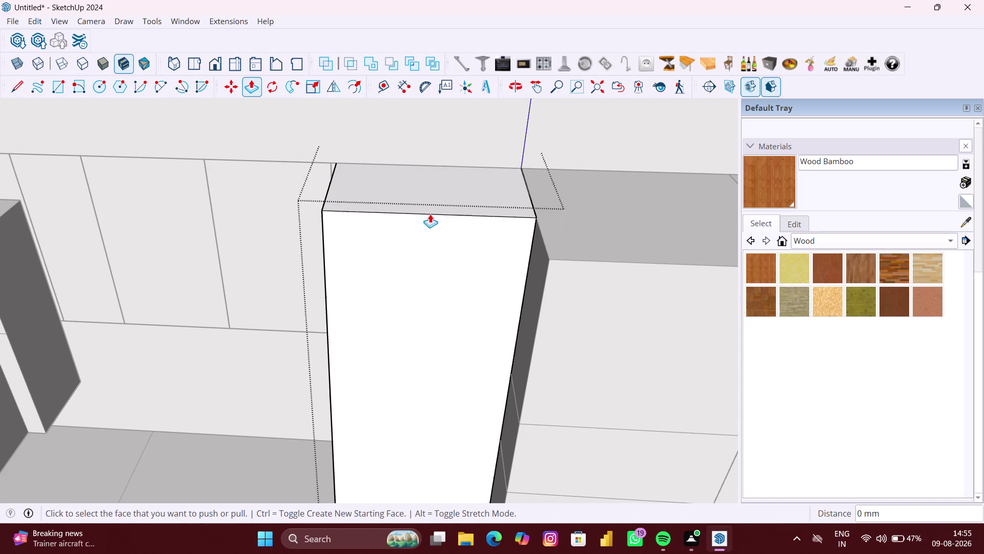
scroll(down, 3)
key(space)
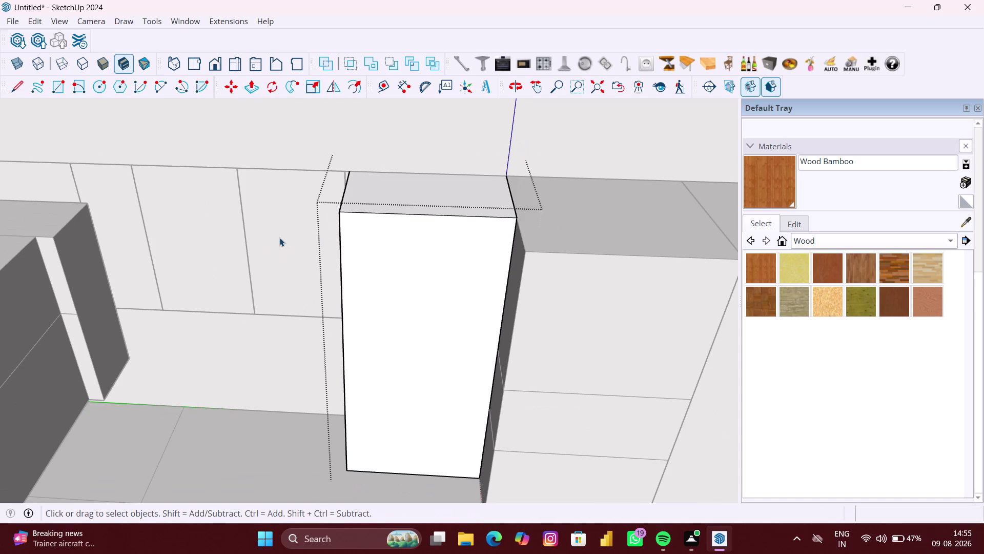
click(280, 237)
double_click(288, 238)
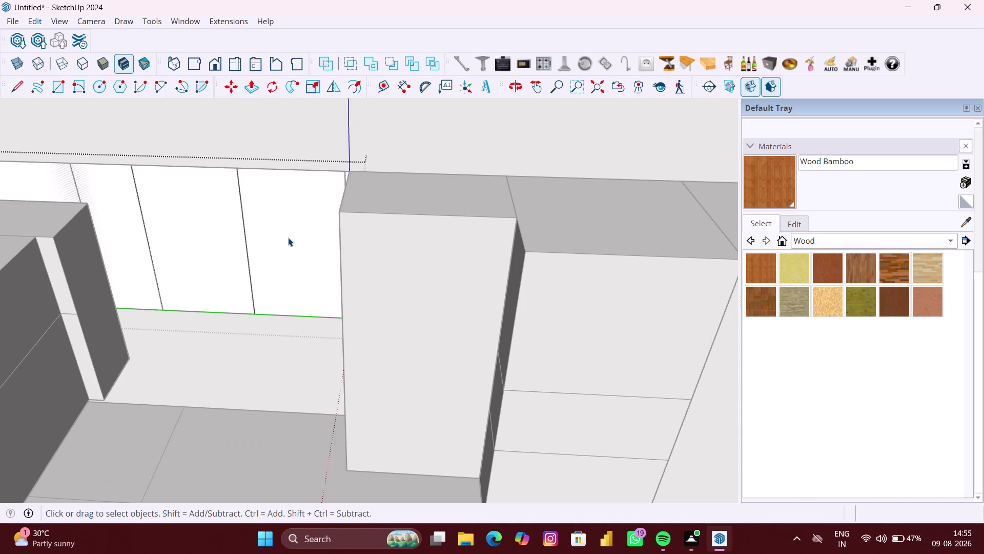
Pull the wall-cabinet door faces beside the tall unit out by the same depth.
key(p)
double_click(301, 232)
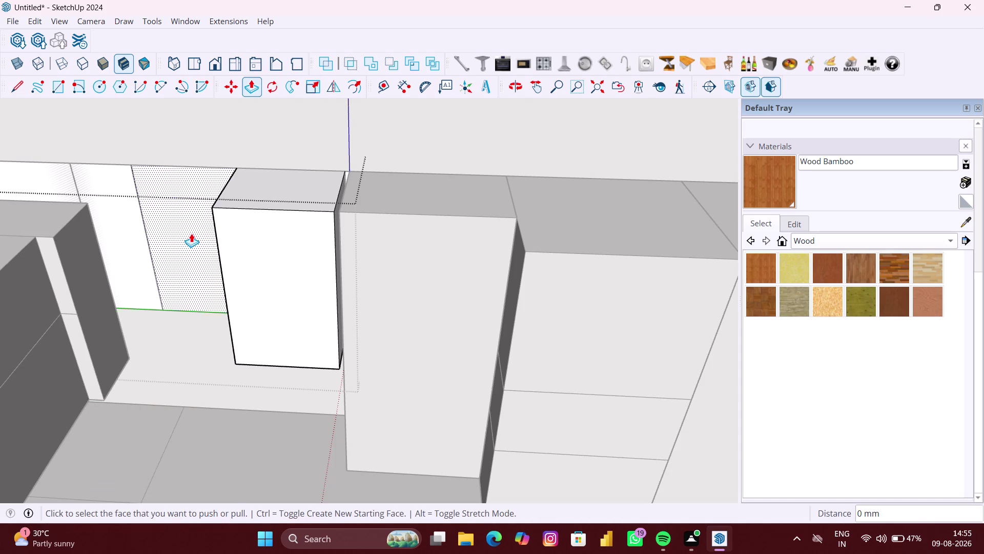
click(191, 233)
click(191, 233)
double_click(89, 172)
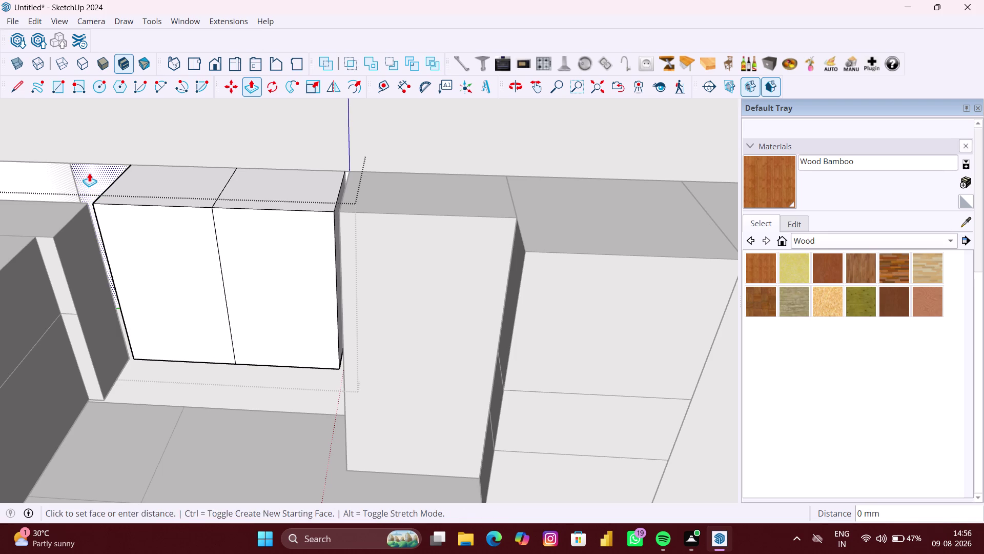
double_click(27, 172)
Orbit around the kitchen, including from above, to check the projected door fronts.
scroll(down, 3)
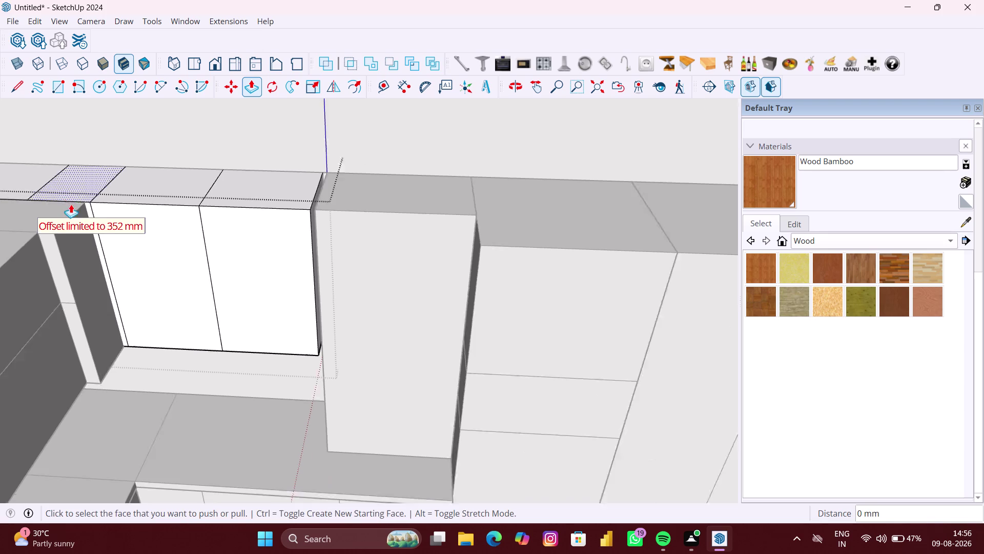
scroll(down, 3)
middle_drag(124, 249, 73, 258)
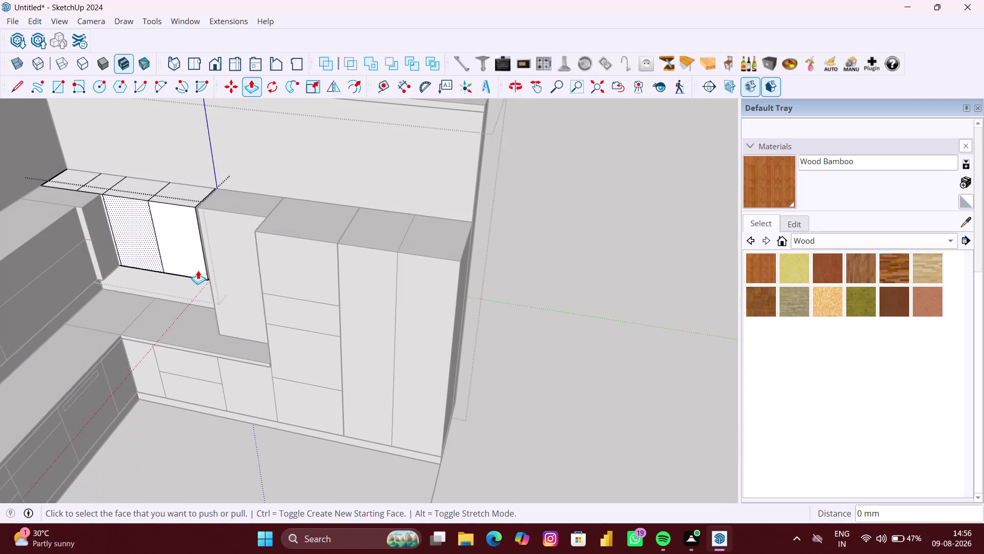
scroll(down, 3)
scroll(up, 3)
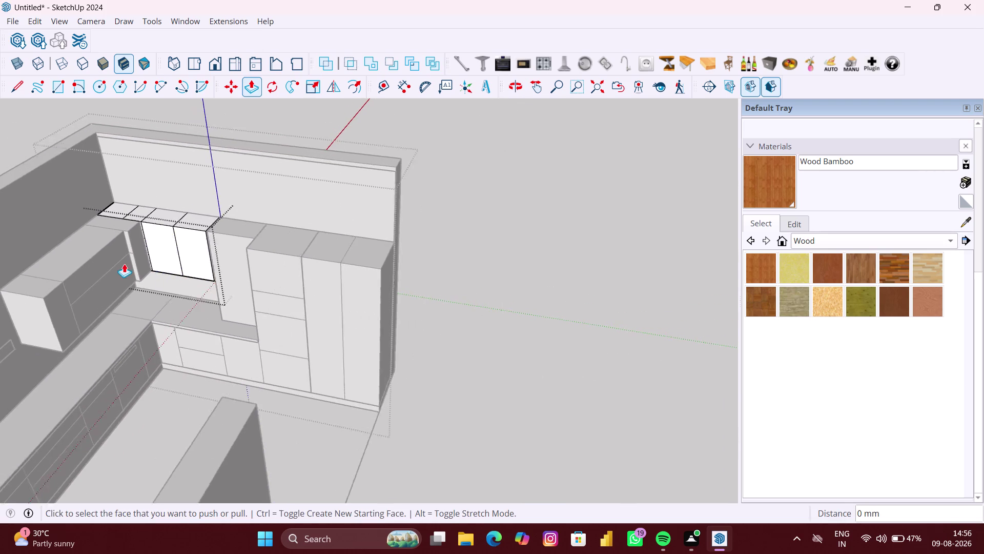
scroll(up, 3)
middle_drag(143, 246, 110, 269)
scroll(down, 3)
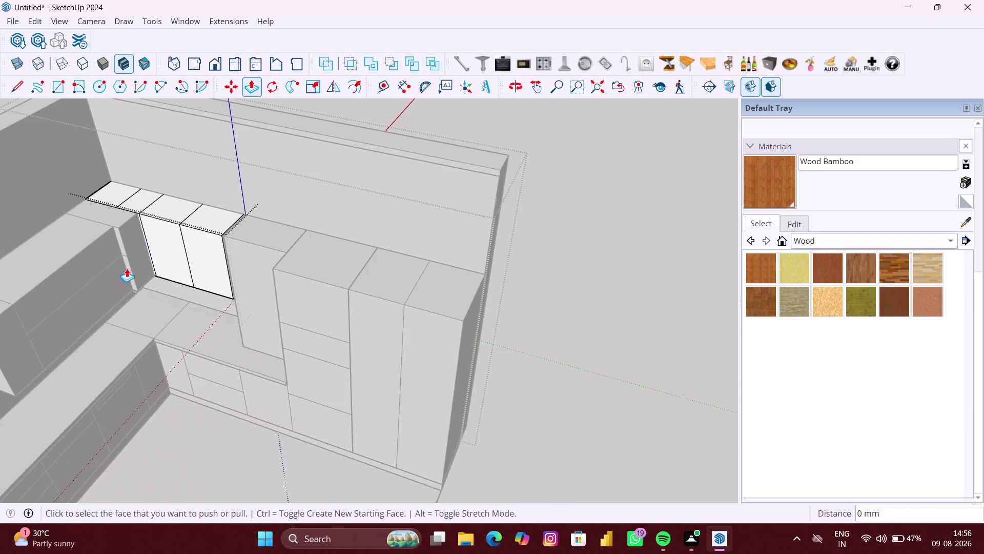
scroll(down, 3)
middle_drag(121, 267, 88, 274)
scroll(up, 3)
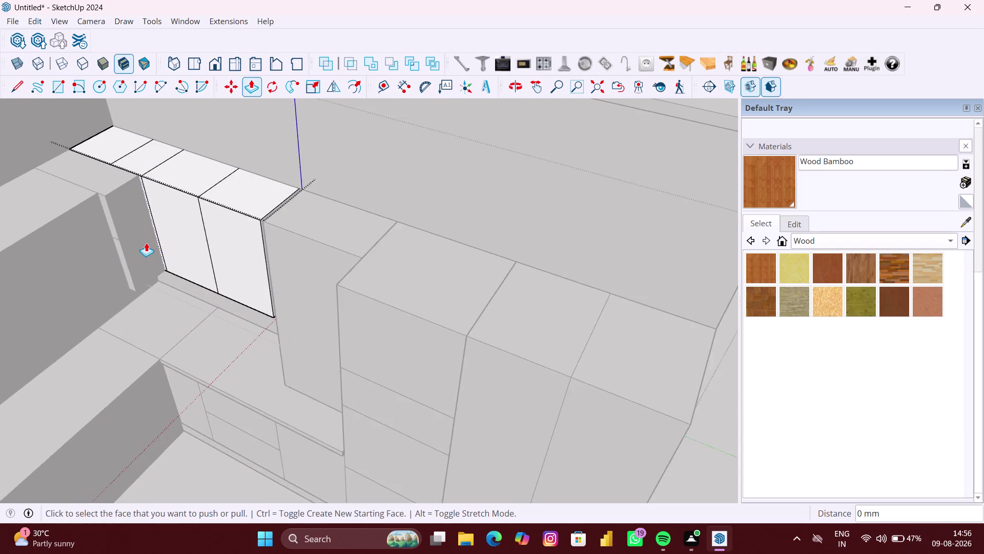
scroll(up, 3)
scroll(down, 3)
Return to Select and click on the wall cabinets.
key(space)
click(146, 242)
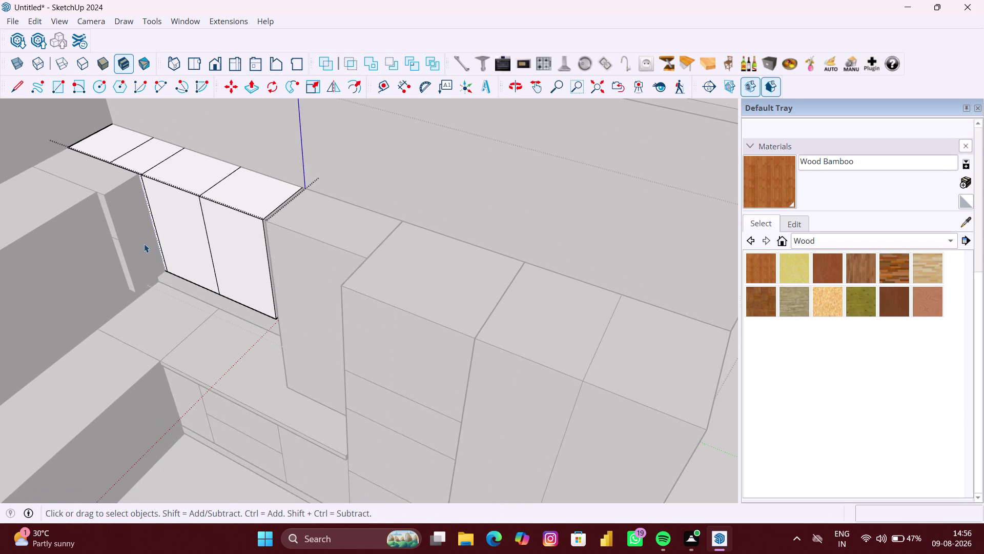
click(129, 269)
click(132, 286)
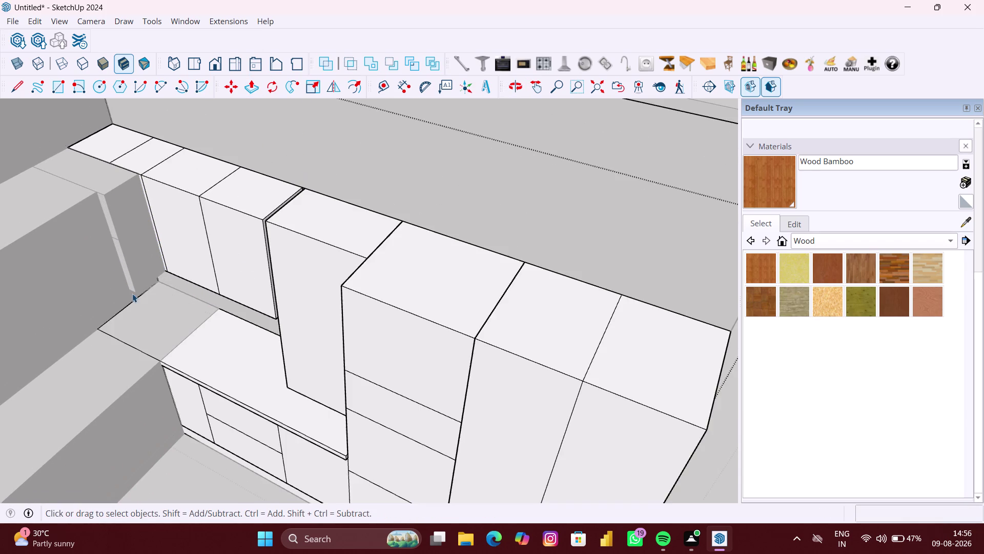
scroll(down, 3)
click(141, 269)
scroll(down, 3)
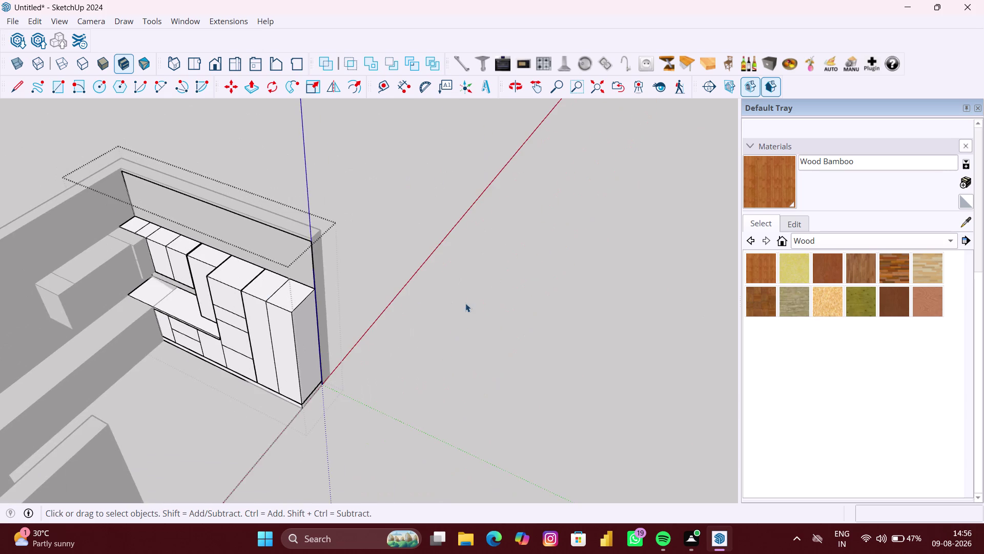
Enter the left wall cabinet group and select its end face.
click(465, 302)
scroll(up, 3)
click(151, 255)
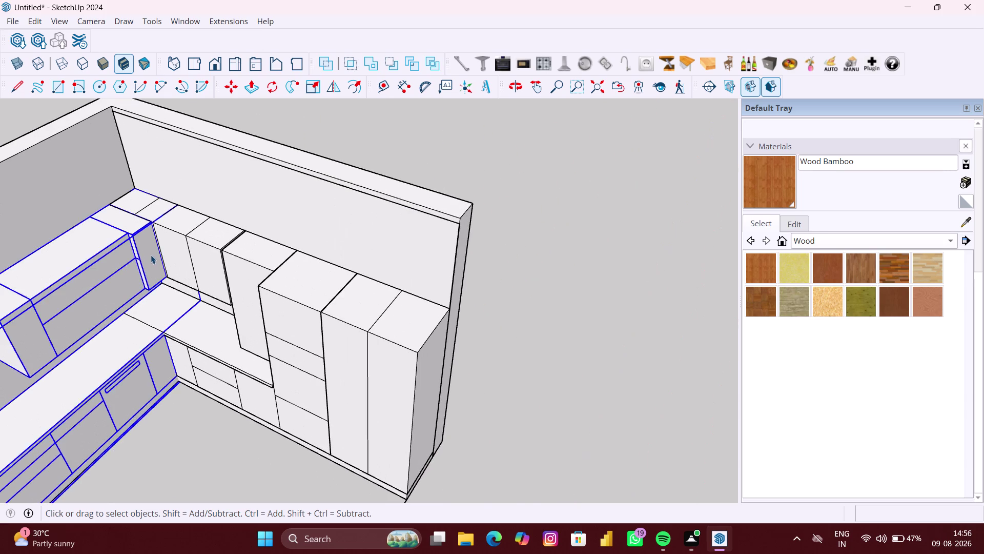
scroll(up, 3)
double_click(151, 254)
click(150, 253)
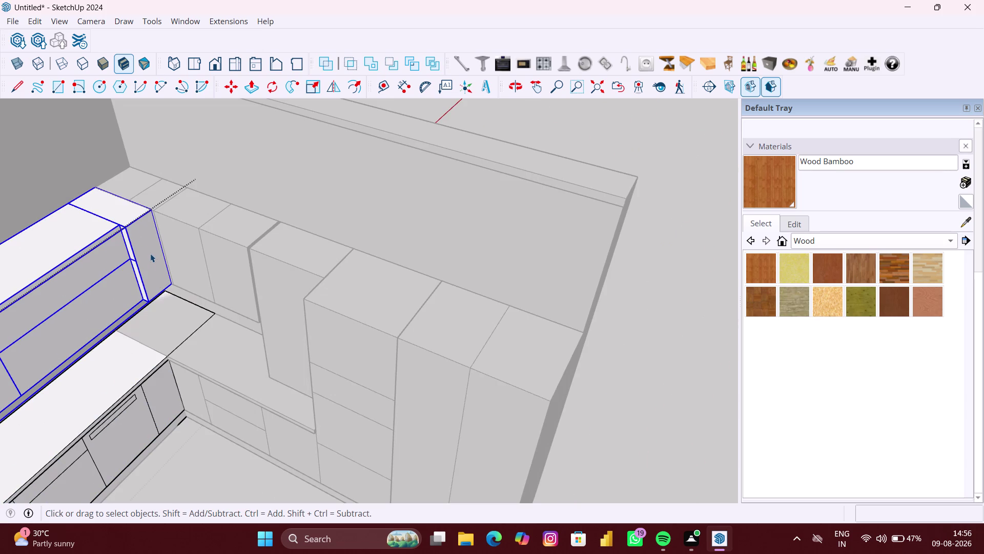
double_click(150, 253)
click(151, 253)
triple_click(150, 254)
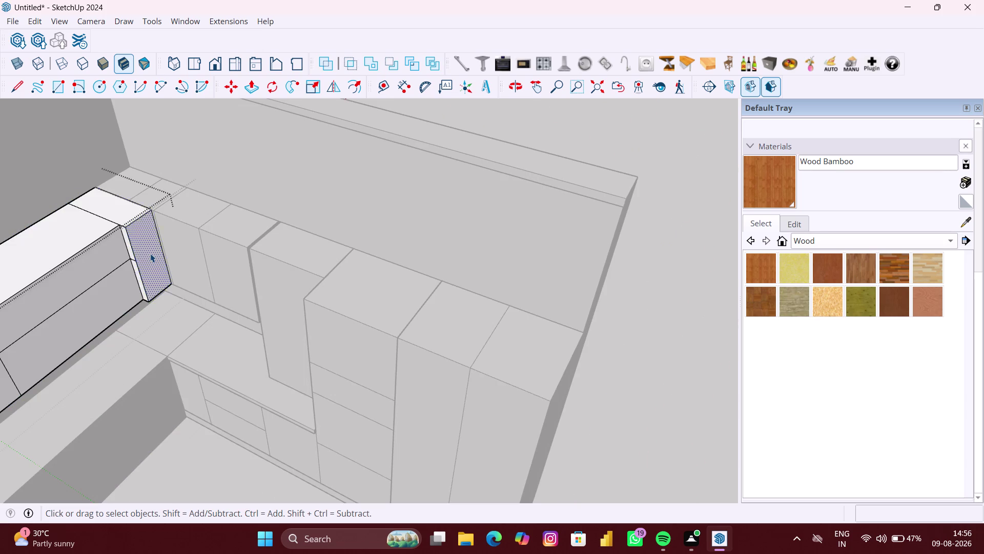
click(150, 253)
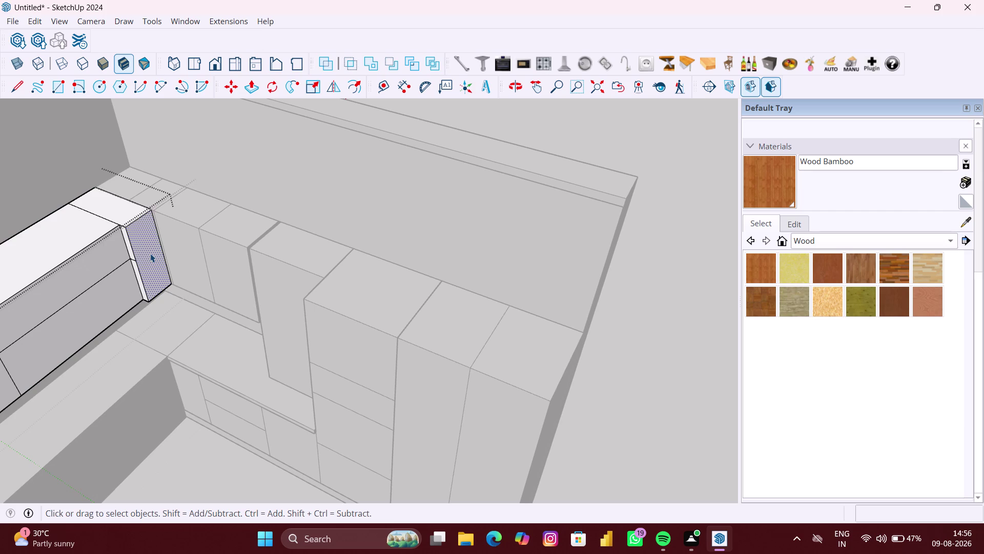
Push/pull the cabinet's end face out toward the corner units.
key(p)
click(150, 253)
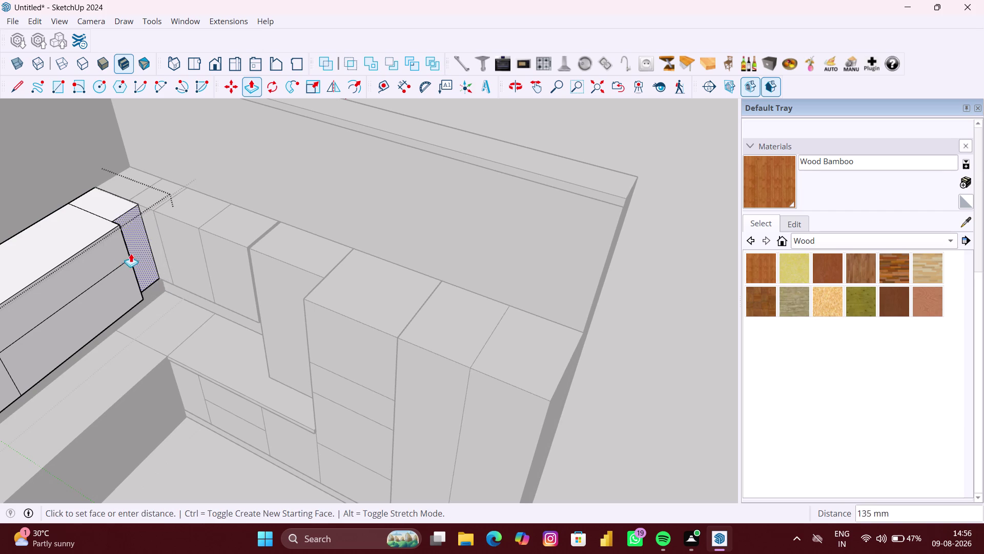
click(118, 253)
scroll(down, 3)
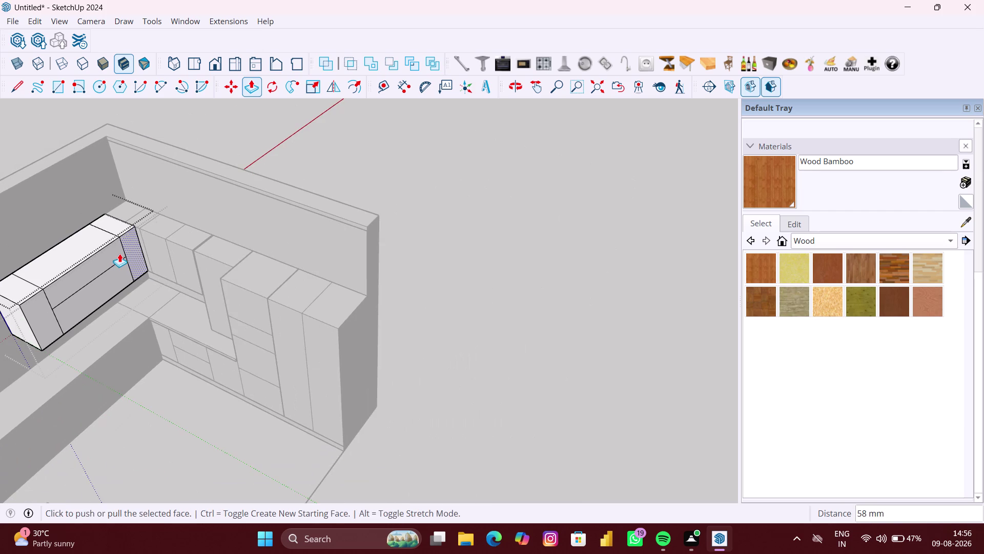
key(space)
click(461, 241)
scroll(down, 3)
click(451, 286)
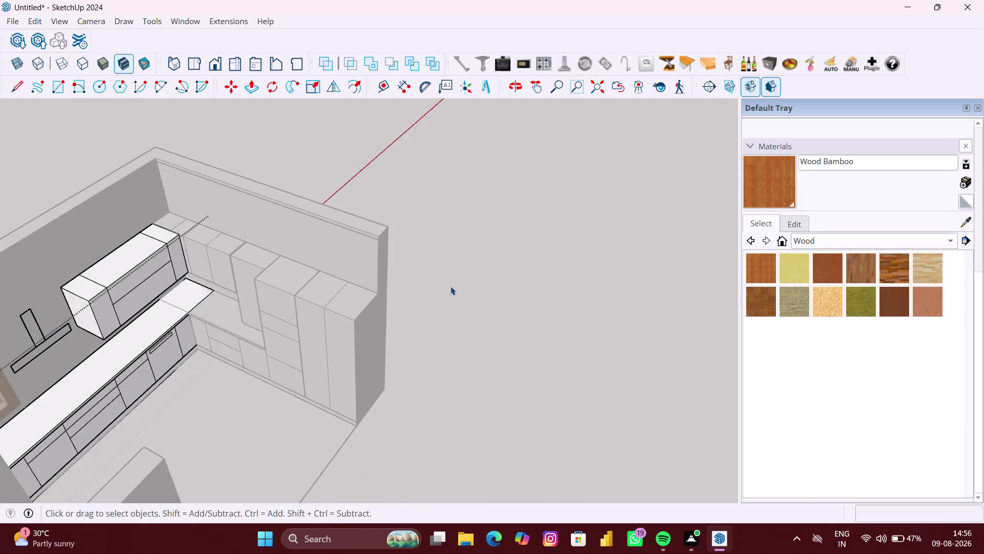
scroll(down, 3)
middle_drag(452, 311, 389, 315)
scroll(up, 3)
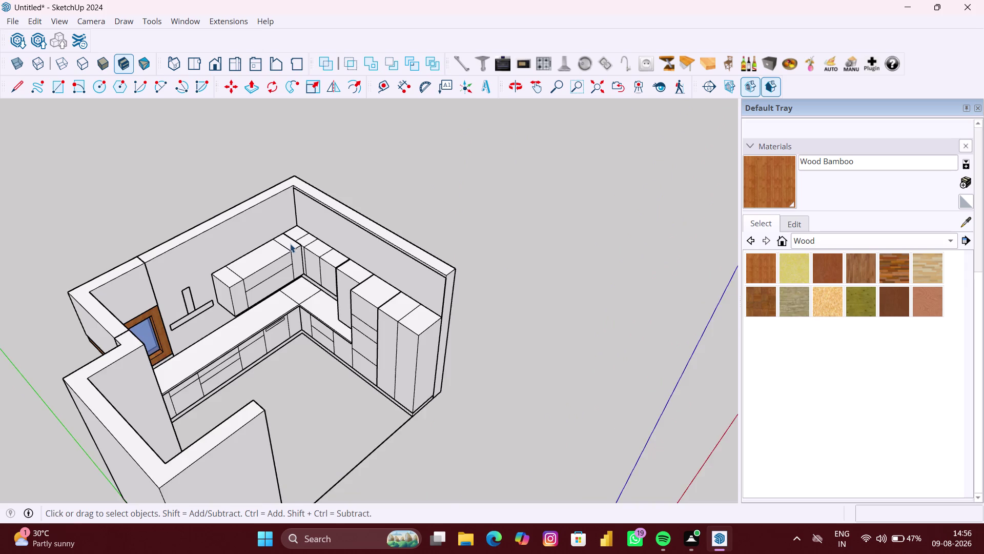
scroll(up, 3)
middle_drag(312, 257, 322, 255)
scroll(up, 3)
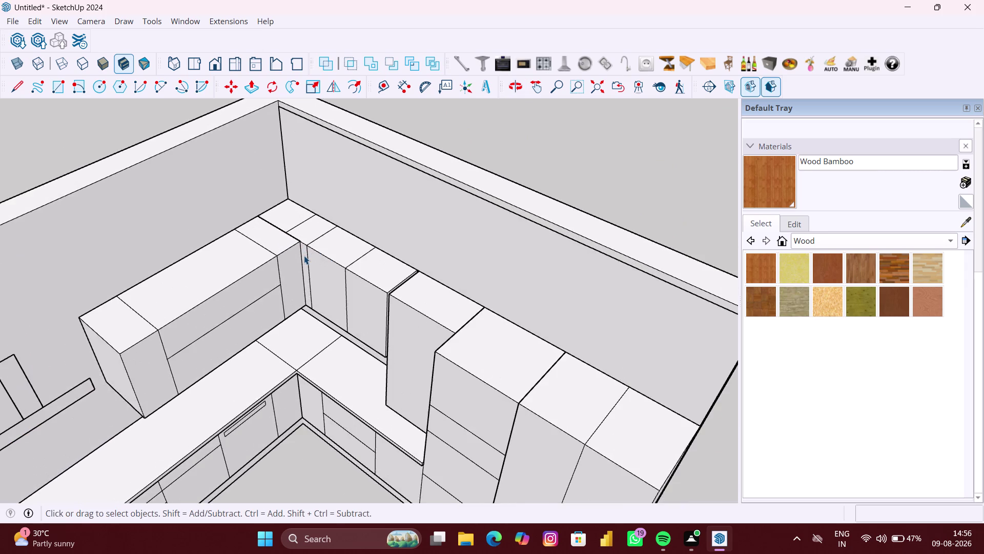
scroll(up, 3)
scroll(up, 3)
scroll(up, 3)
scroll(down, 3)
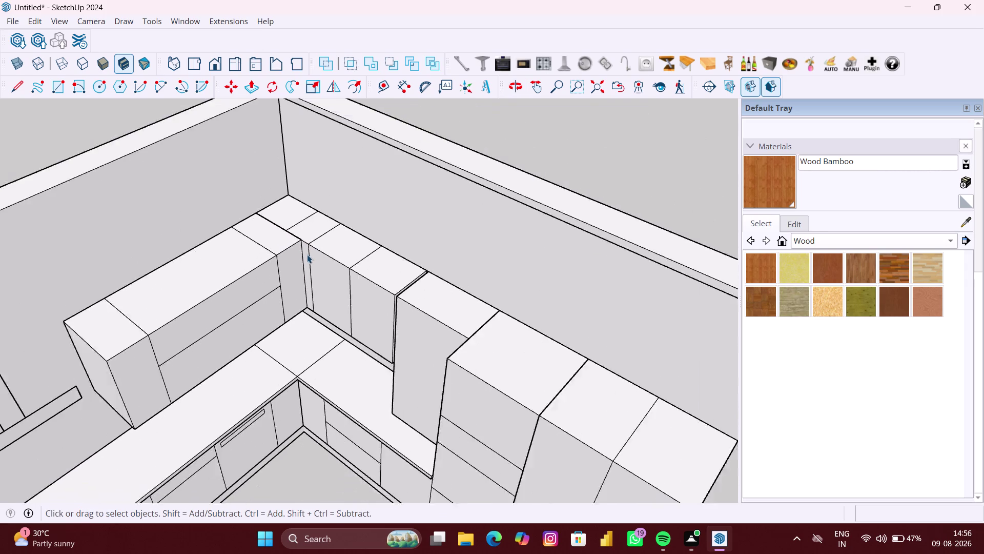
scroll(down, 3)
scroll(down, 3)
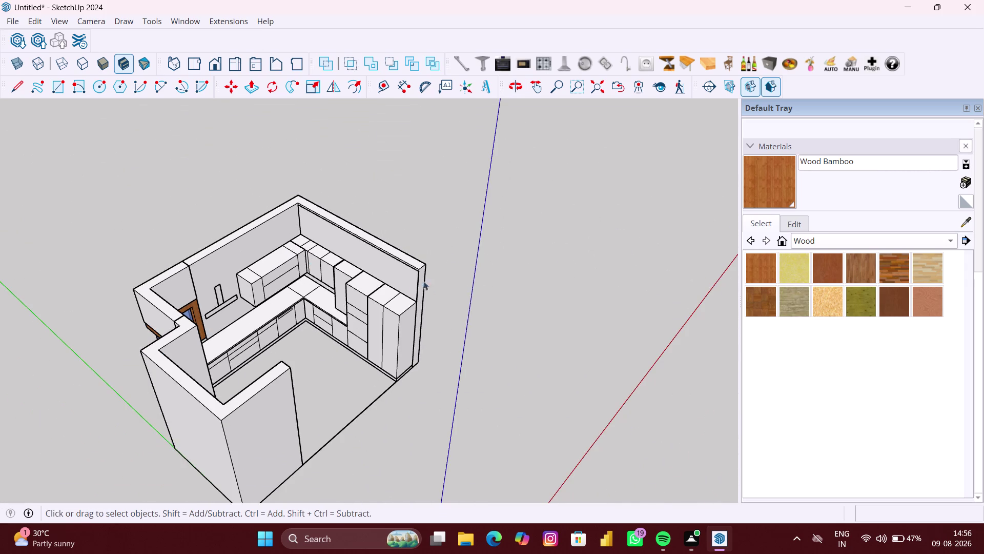
middle_drag(453, 288, 425, 229)
scroll(up, 3)
middle_drag(384, 271, 359, 270)
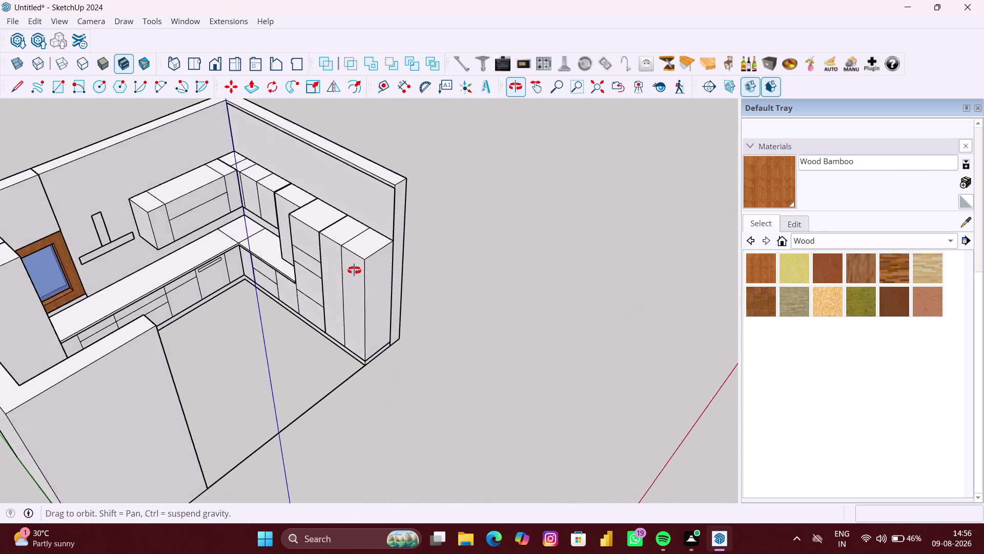
middle_drag(359, 270, 321, 270)
scroll(up, 3)
middle_drag(307, 261, 293, 266)
scroll(down, 3)
scroll(down, 3)
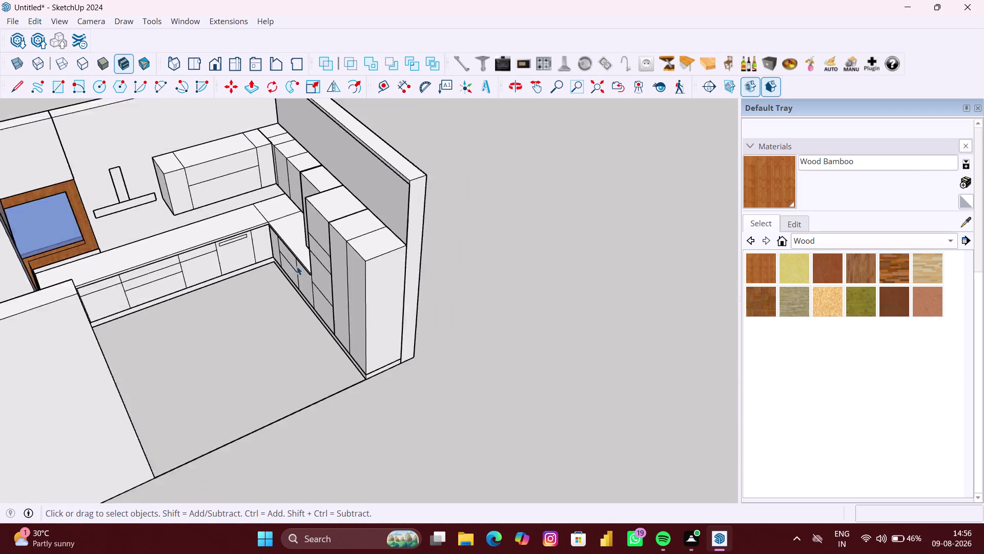
scroll(down, 3)
middle_drag(446, 278, 107, 294)
scroll(up, 3)
scroll(down, 3)
middle_drag(447, 324, 495, 319)
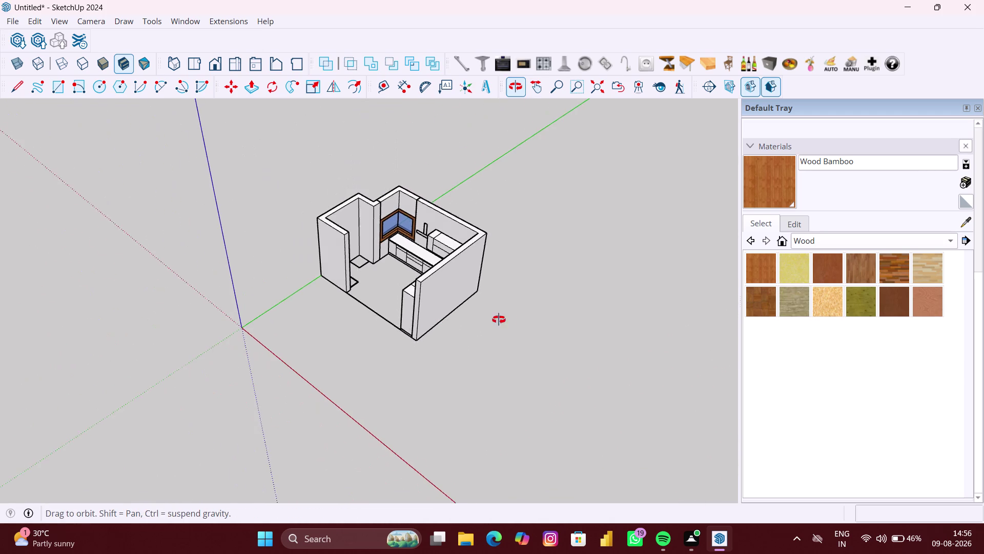
middle_drag(495, 319, 567, 319)
scroll(down, 3)
middle_drag(663, 329, 251, 233)
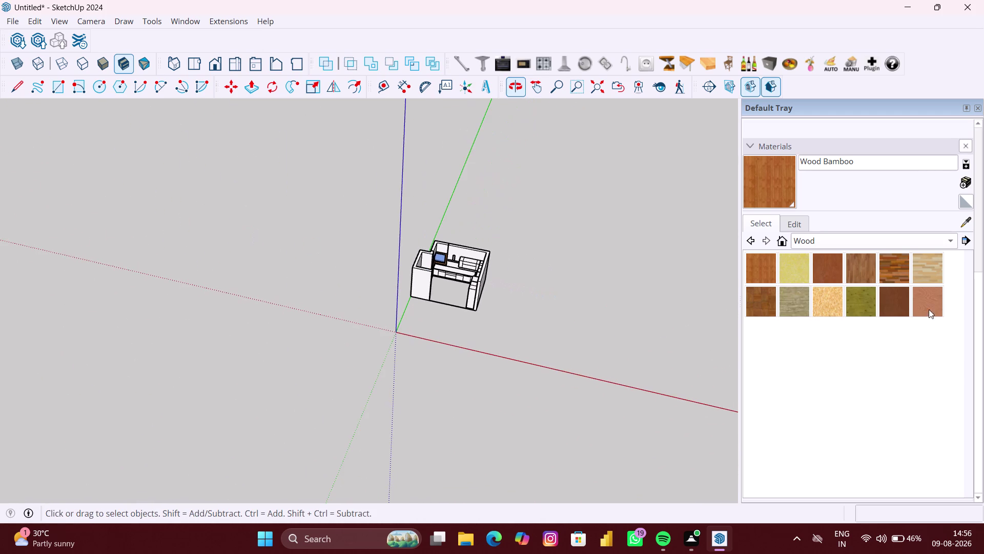
middle_drag(948, 308, 695, 269)
middle_drag(703, 312, 239, 254)
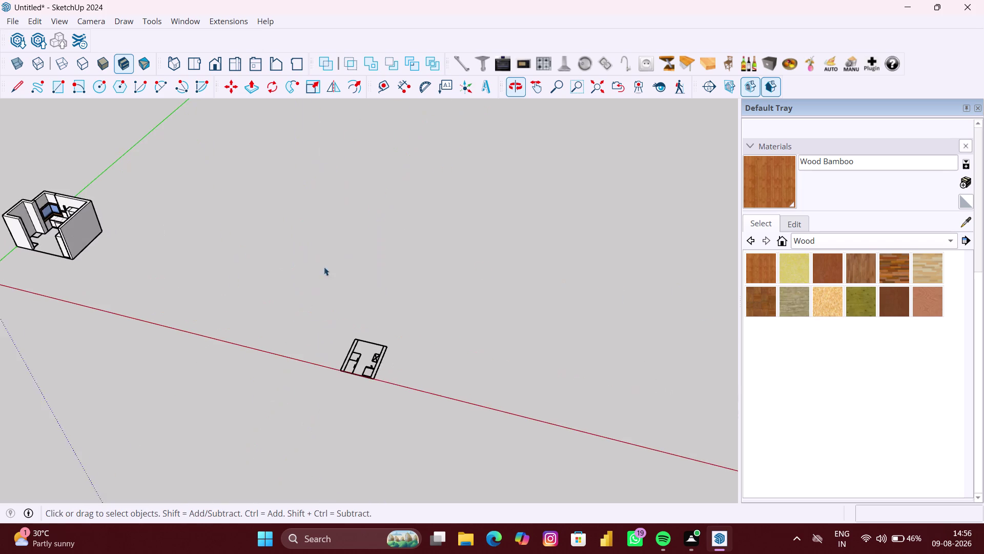
scroll(up, 3)
Rotate the selected floor plan 90° about the red axis from its corner.
drag(369, 391, 246, 261)
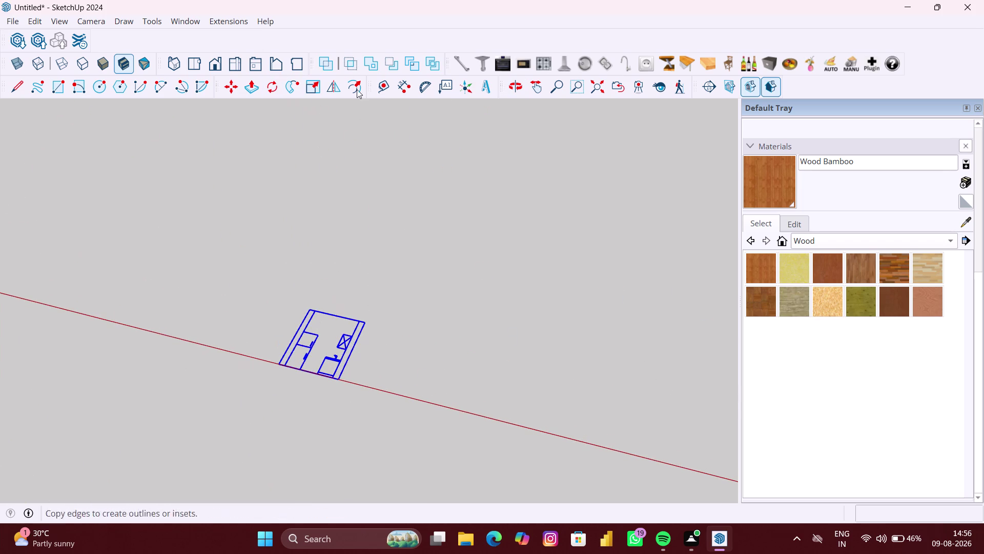
click(266, 91)
scroll(up, 3)
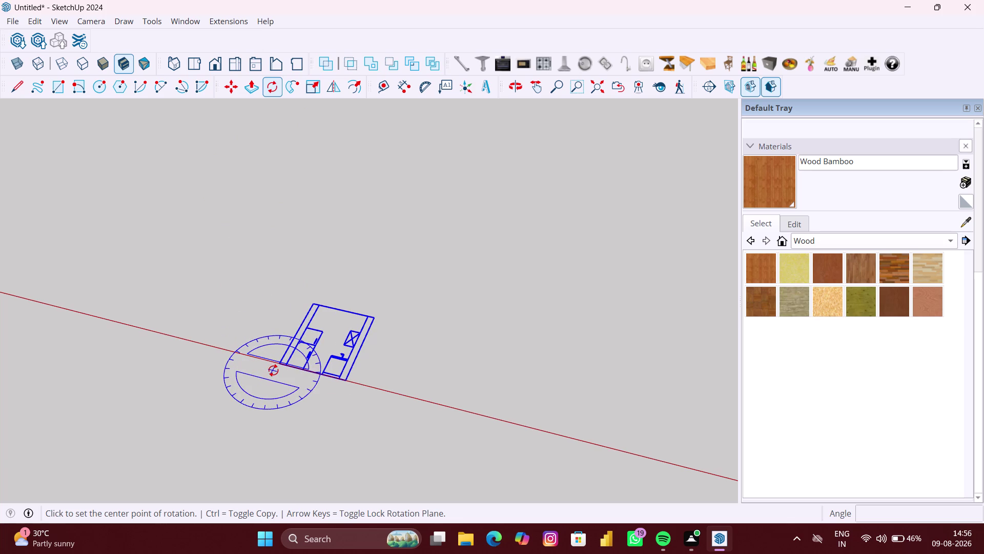
key(Right)
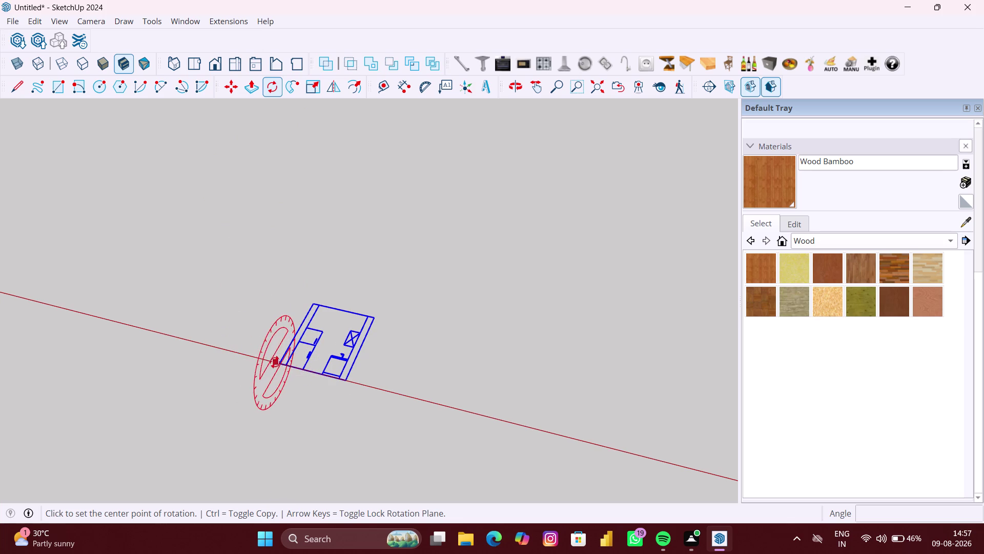
click(280, 361)
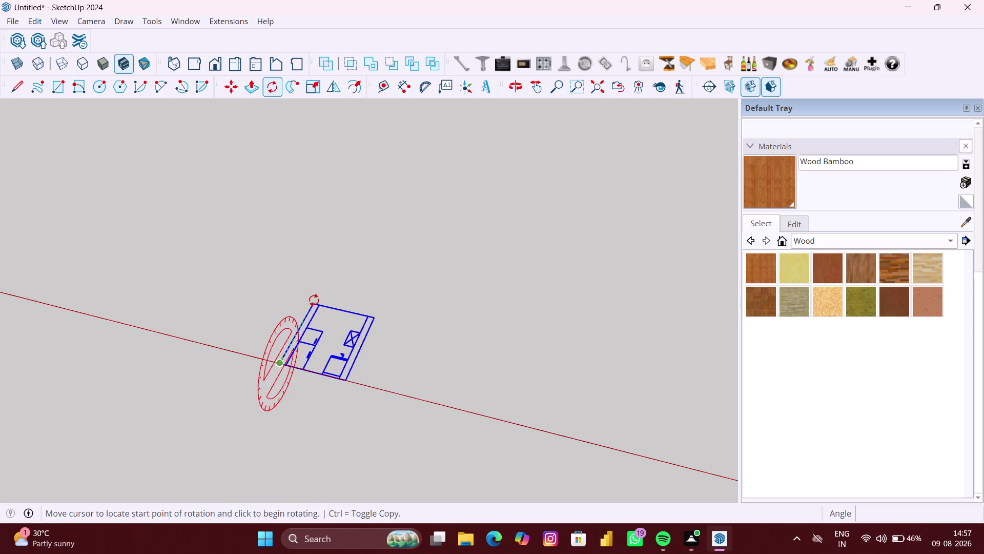
click(314, 304)
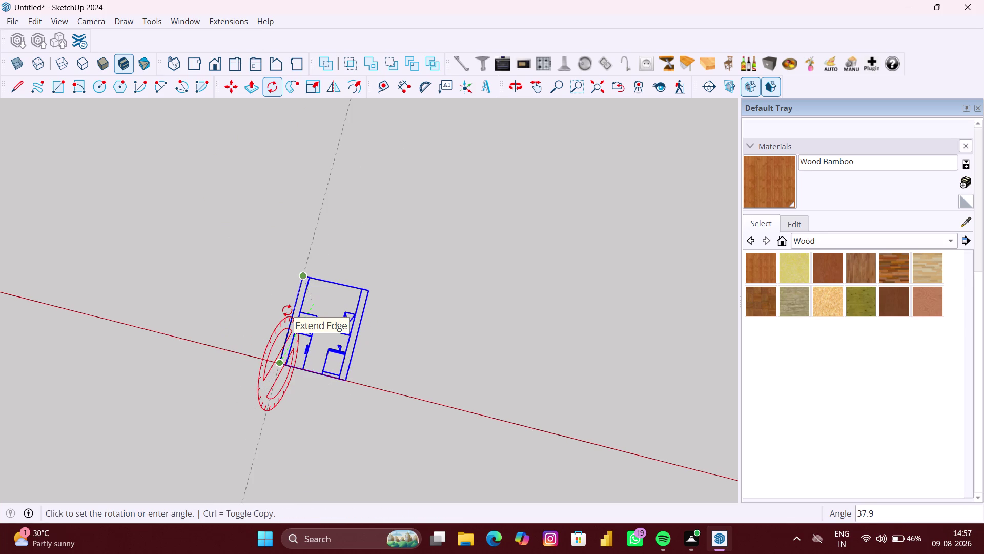
text(90)
key(Return)
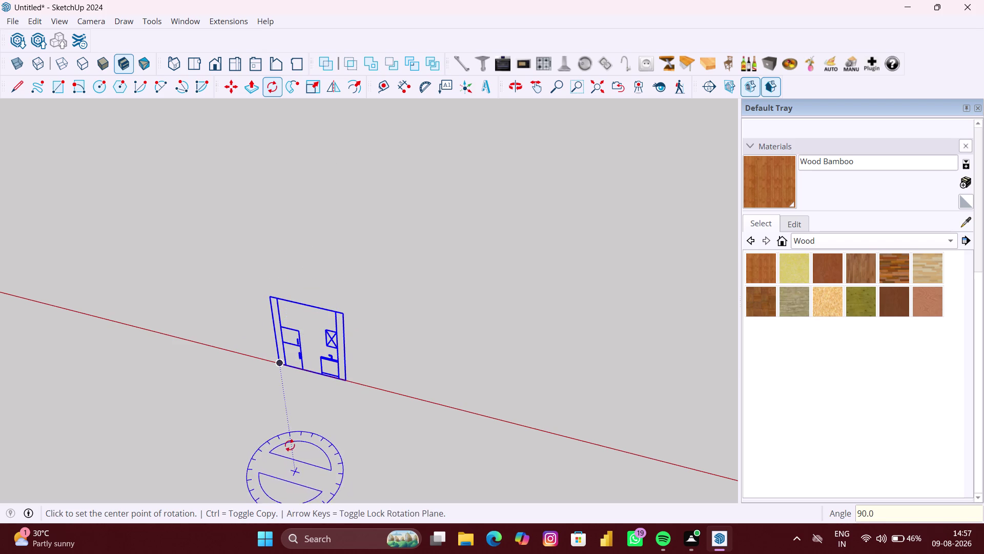
Rotate the plan another 90° about its corner so it stands upright.
click(280, 364)
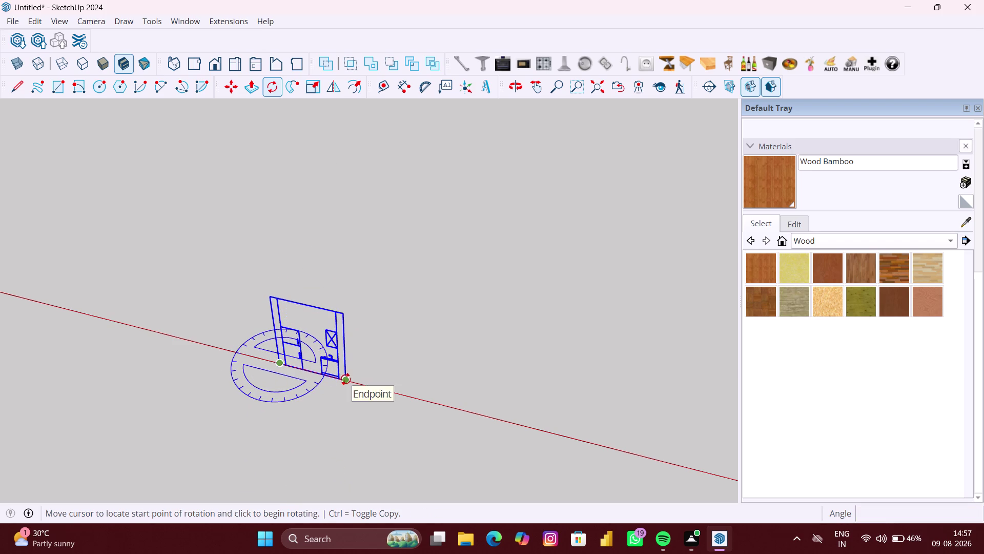
click(345, 379)
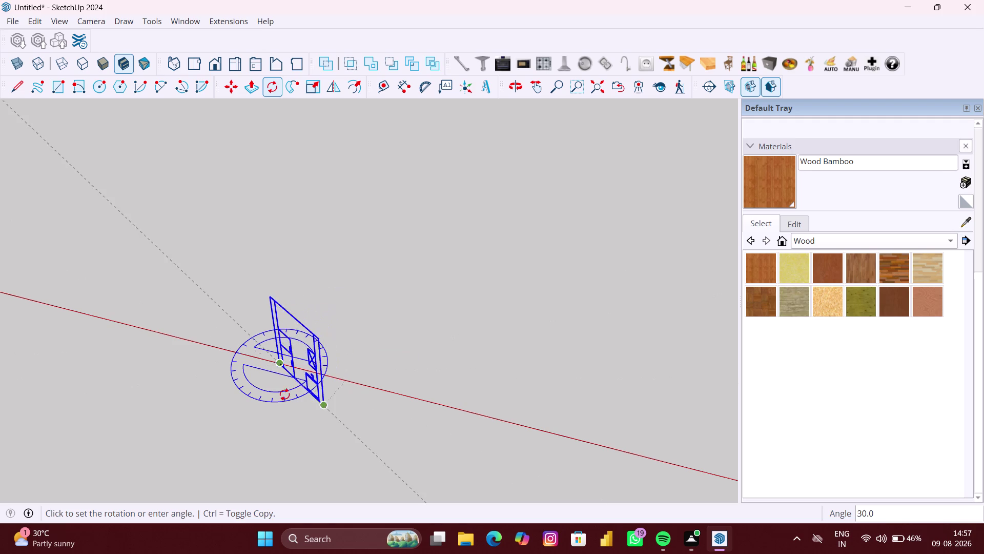
text(90)
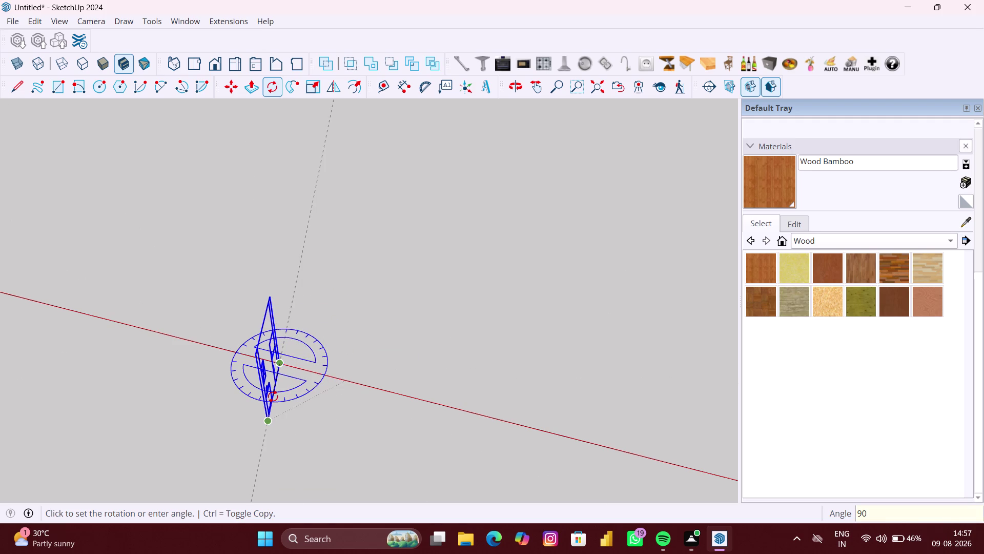
key(Return)
key(space)
click(377, 398)
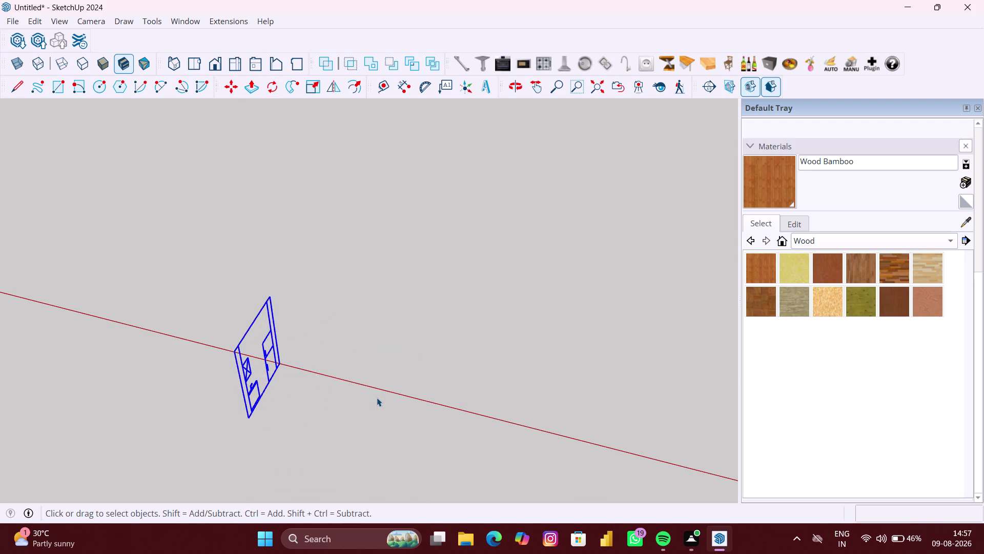
middle_drag(353, 392, 267, 390)
scroll(up, 3)
Delete several stray edges from the standing plan drawing.
middle_drag(243, 369, 225, 355)
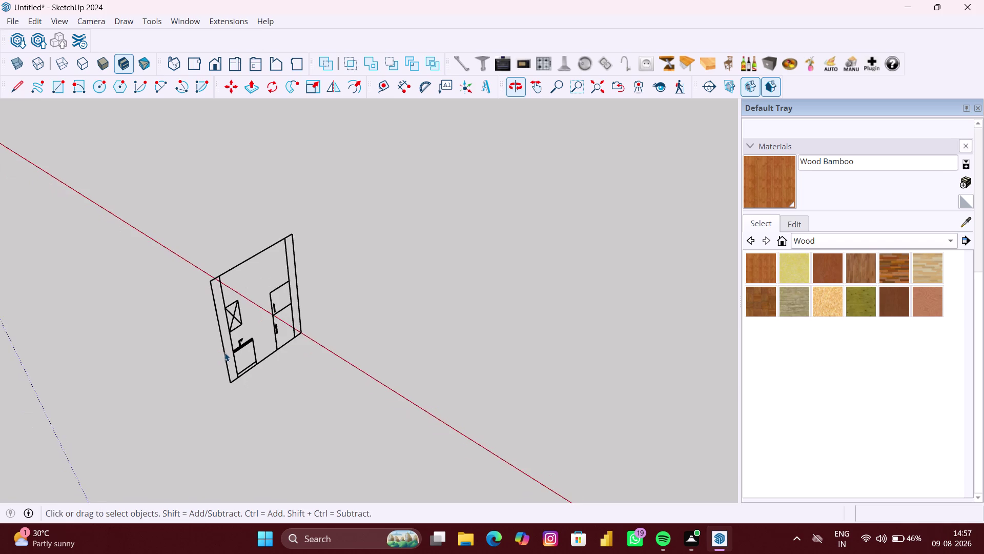
scroll(up, 3)
click(224, 346)
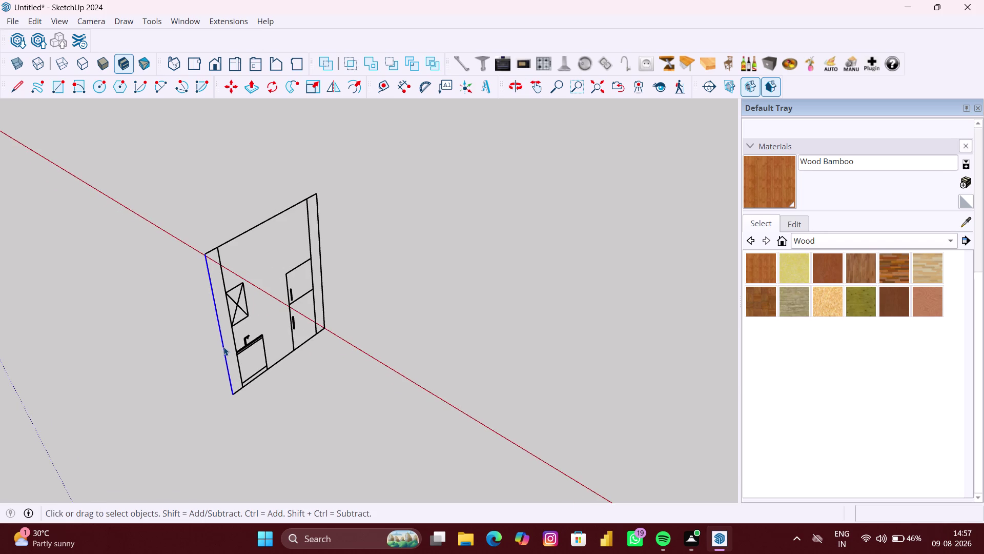
key(Delete)
click(210, 251)
key(Delete)
click(239, 393)
key(Delete)
scroll(up, 3)
drag(332, 305, 323, 300)
key(Delete)
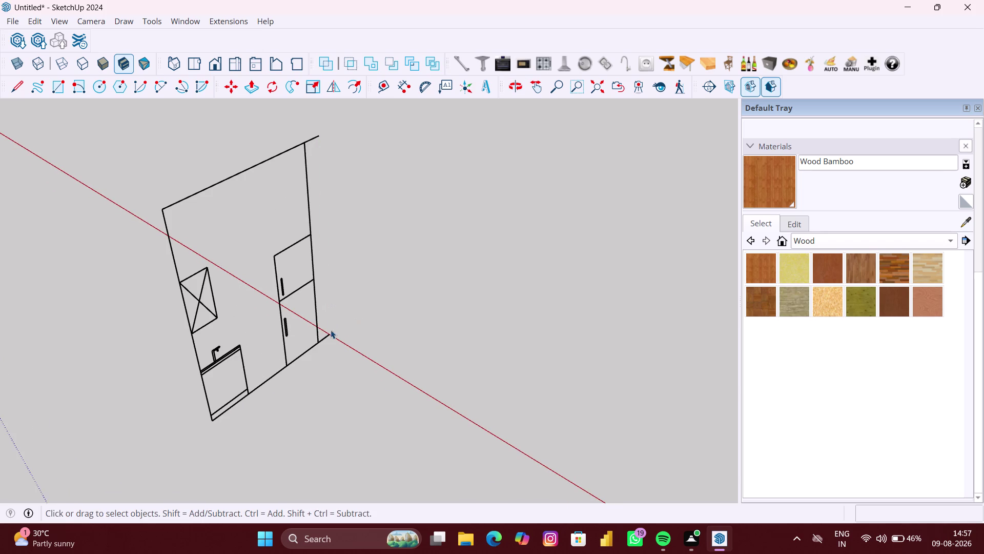
click(329, 337)
key(Delete)
click(308, 138)
key(Delete)
Window-select all lines of the wall layout, including window, sink and cabinet lines.
scroll(down, 3)
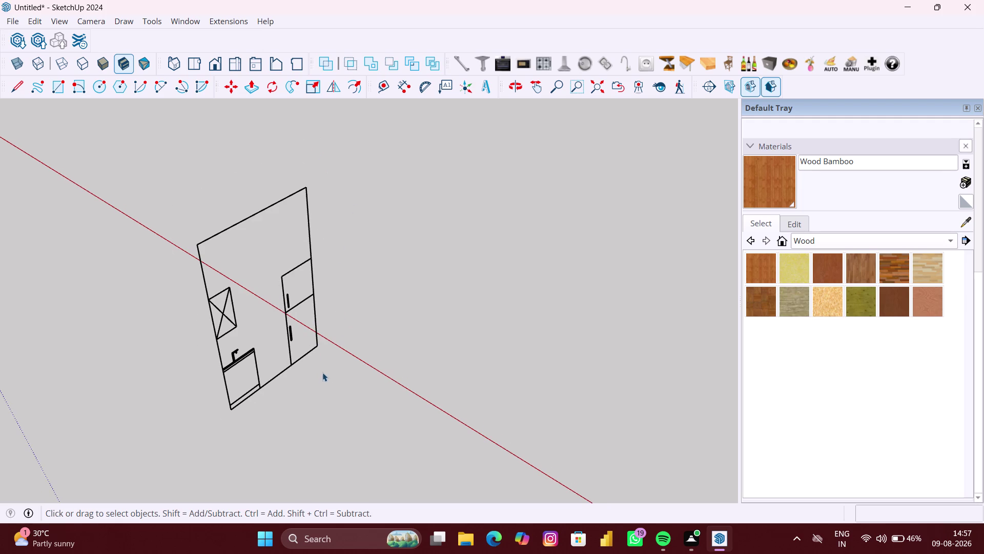
drag(331, 369, 147, 213)
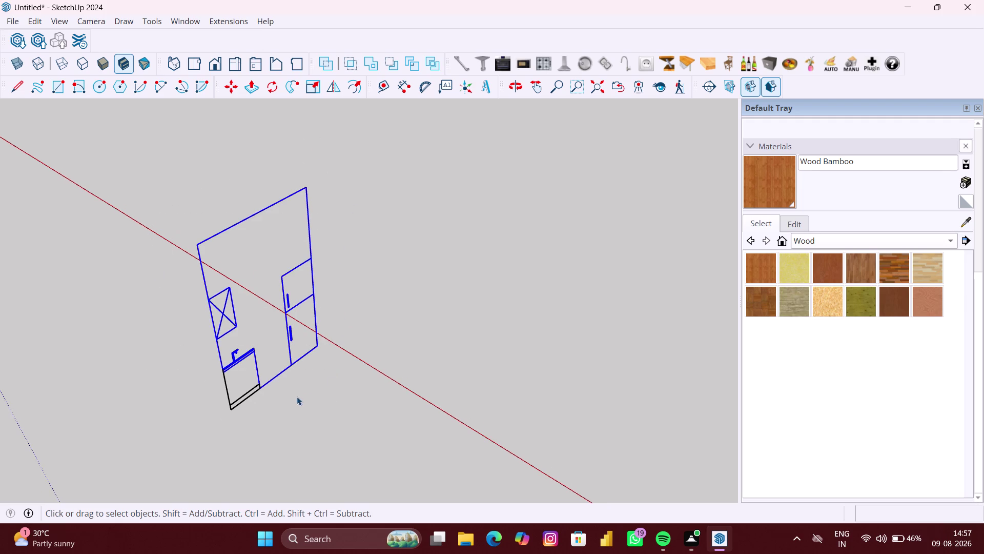
drag(284, 401, 186, 337)
drag(465, 437, 51, 130)
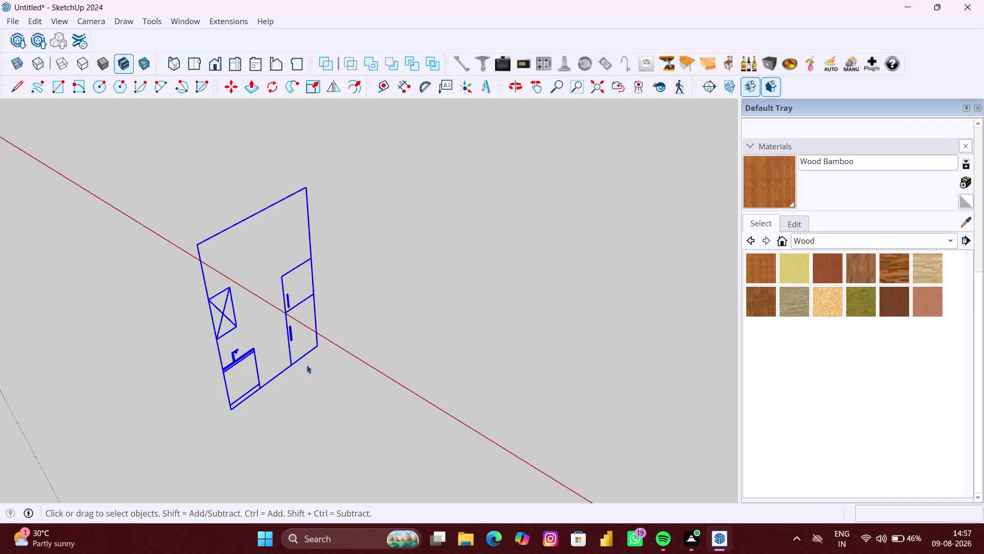
Start moving the wall layout from its corner and orbit toward the kitchen room.
key(m)
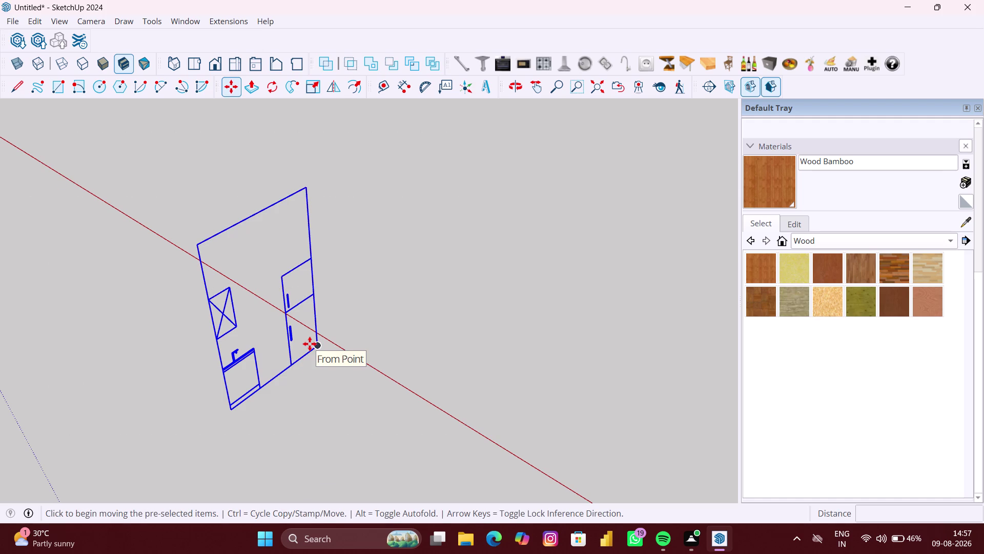
click(315, 345)
scroll(down, 3)
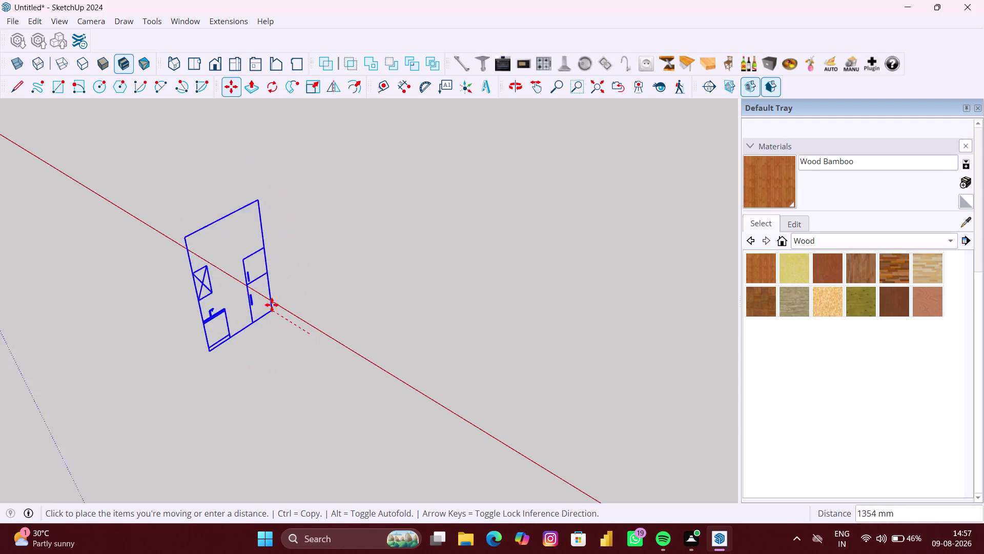
scroll(down, 3)
middle_drag(266, 304, 288, 421)
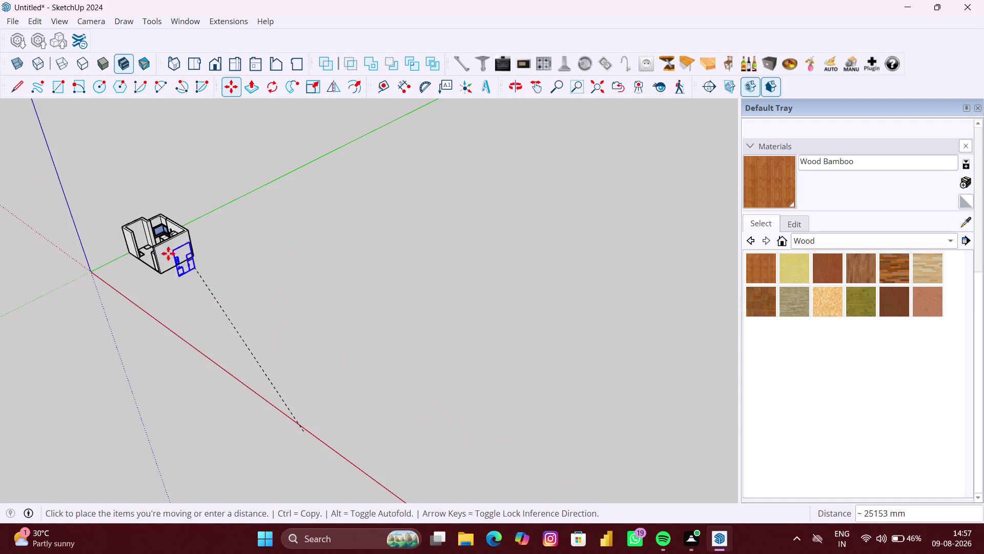
scroll(up, 3)
scroll(up, 3)
scroll(up, 3)
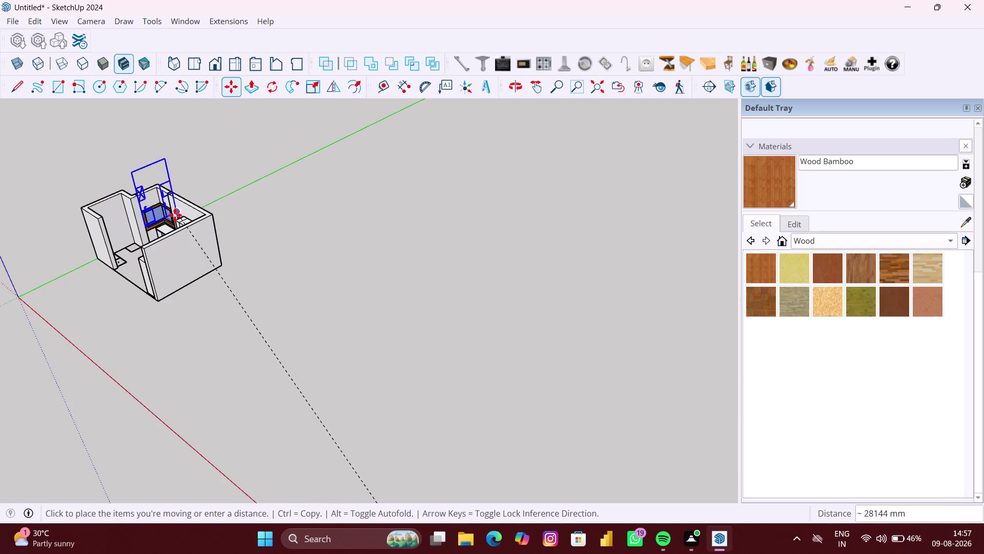
Drop the layout against the room's left wall and finish the move.
middle_drag(175, 215, 198, 285)
scroll(up, 3)
scroll(up, 3)
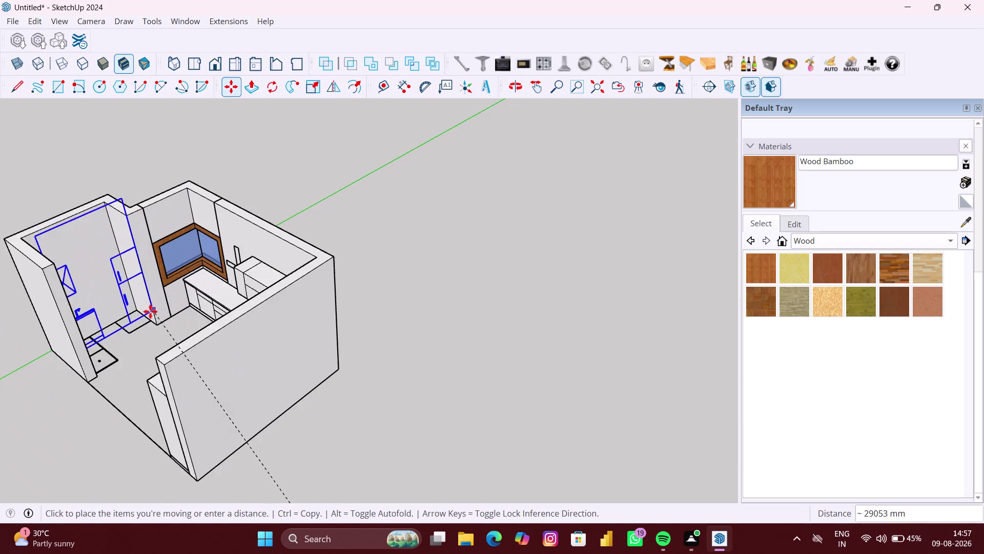
scroll(up, 3)
click(133, 312)
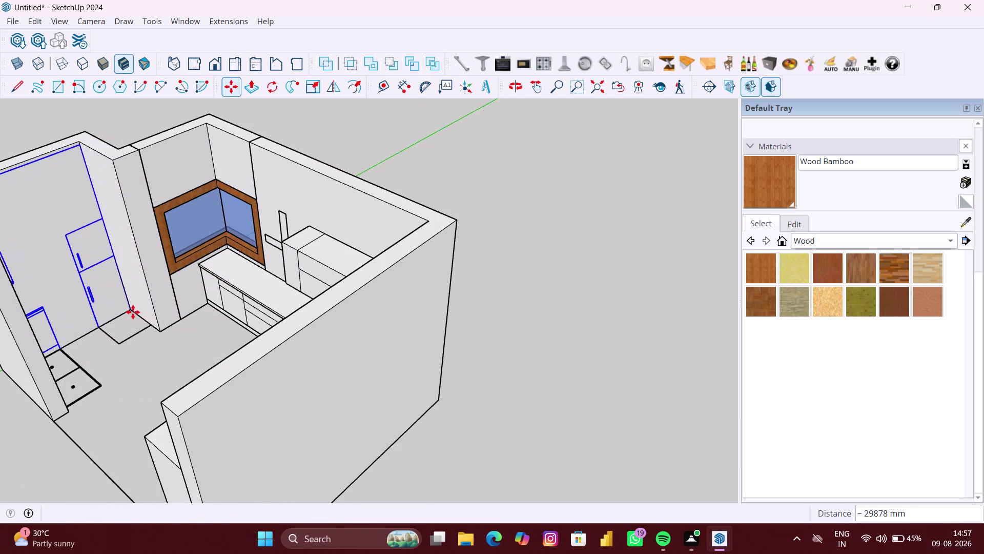
scroll(down, 3)
key(space)
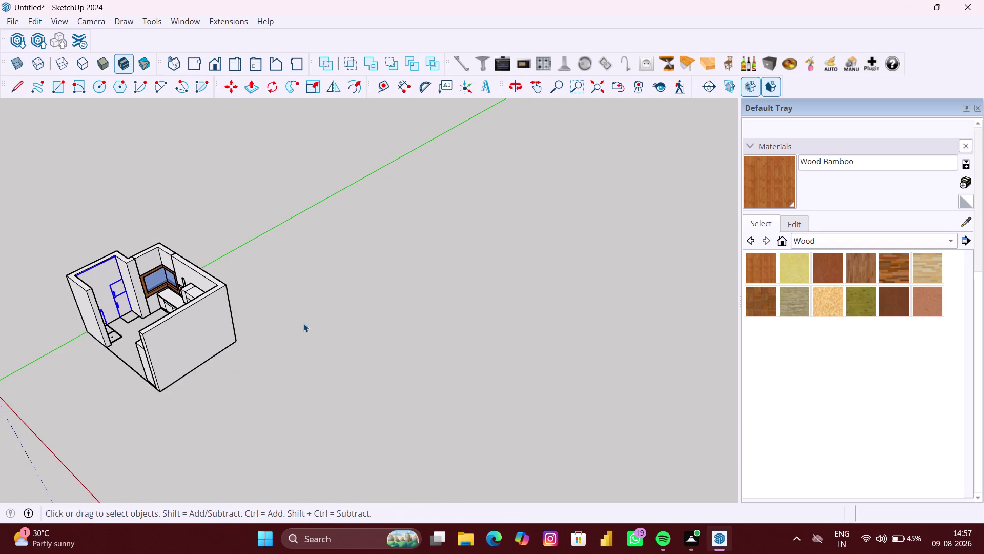
click(304, 324)
scroll(up, 3)
scroll(up, 3)
middle_drag(127, 334, 234, 329)
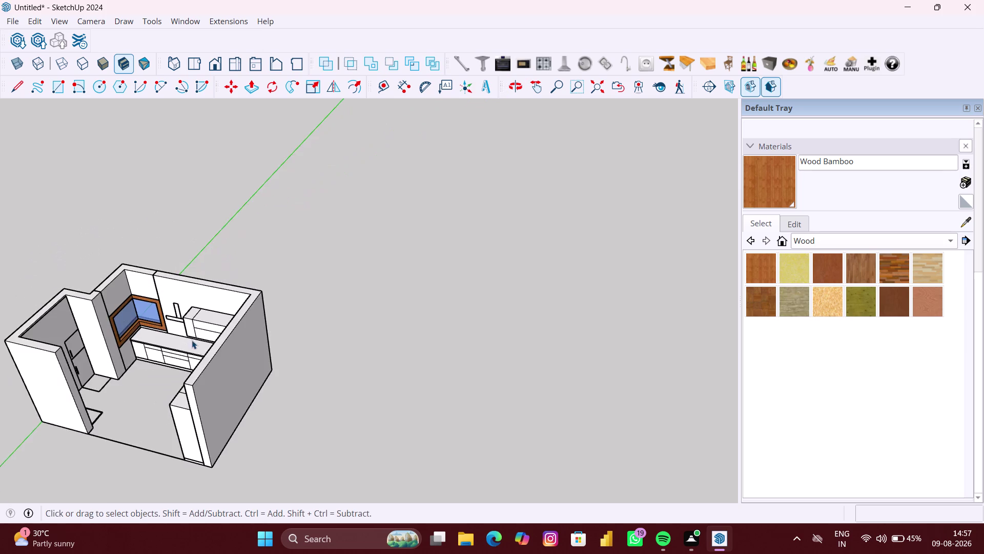
scroll(down, 3)
middle_drag(266, 351, 338, 272)
scroll(up, 3)
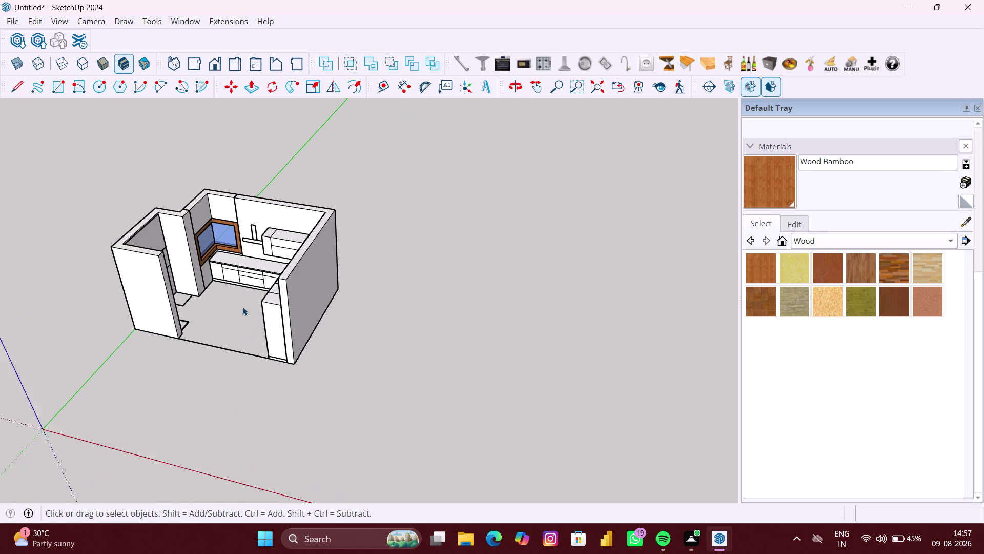
middle_drag(242, 306, 284, 299)
scroll(up, 3)
scroll(up, 3)
middle_drag(270, 304, 363, 282)
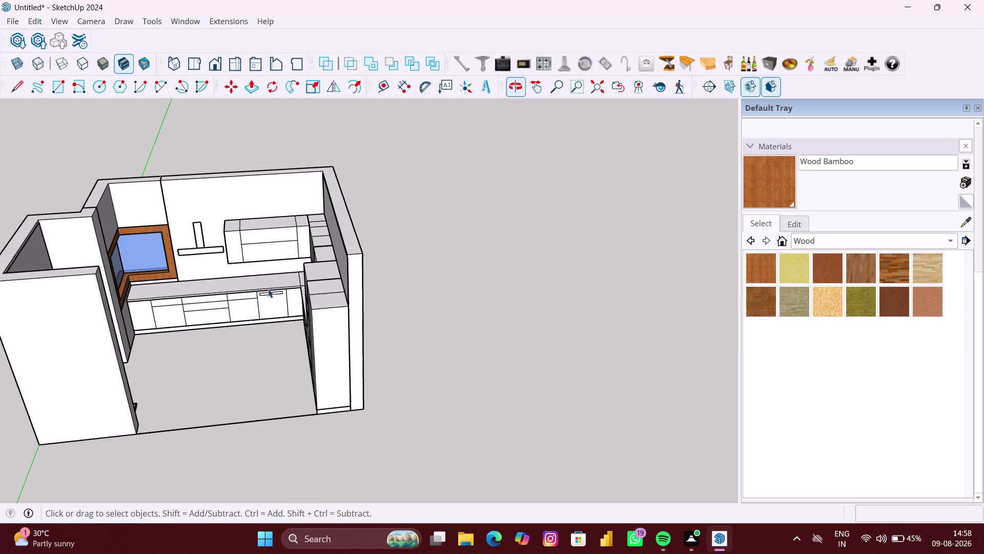
scroll(up, 3)
scroll(up, 3)
middle_click(267, 280)
scroll(up, 3)
middle_drag(268, 235, 276, 234)
scroll(up, 3)
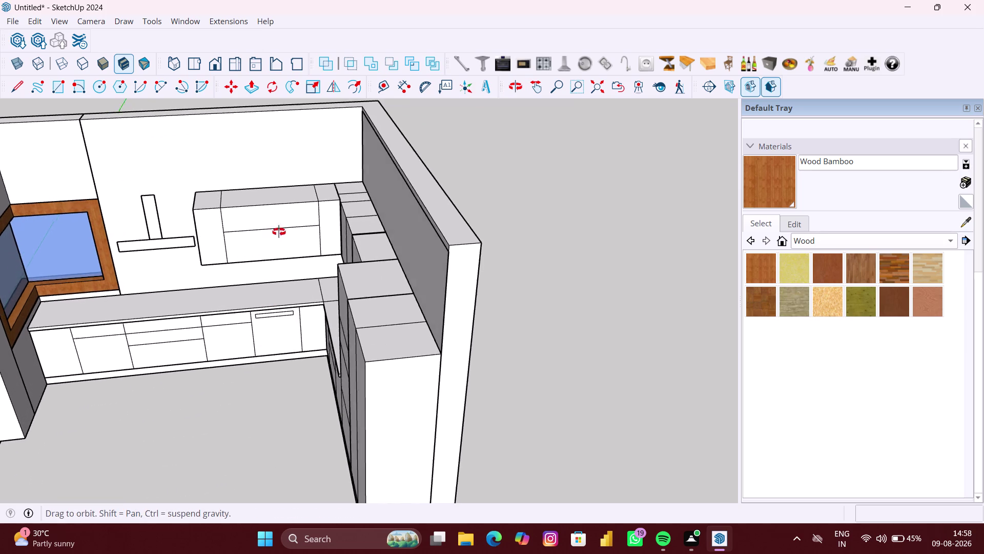
middle_drag(275, 233, 309, 216)
scroll(down, 3)
click(273, 322)
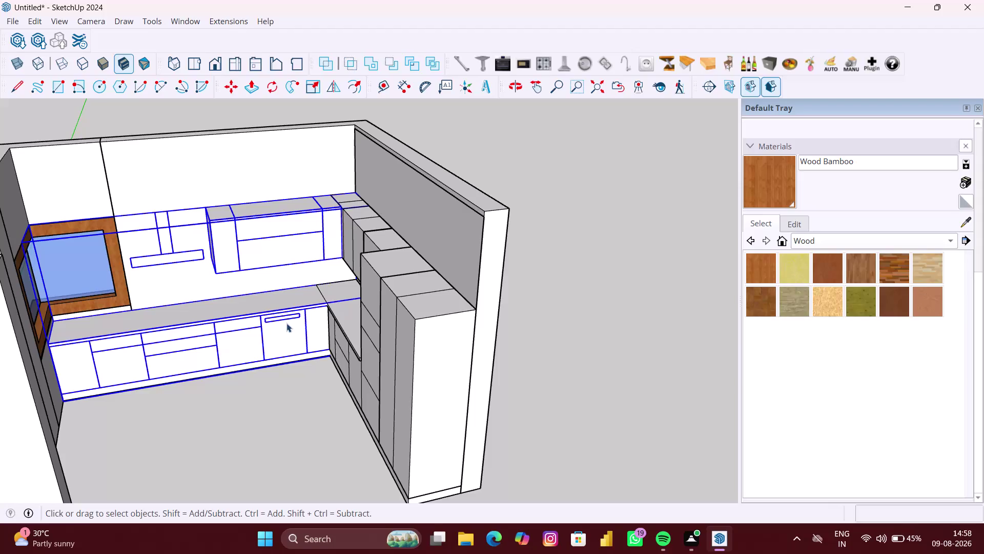
click(398, 347)
right_click(369, 350)
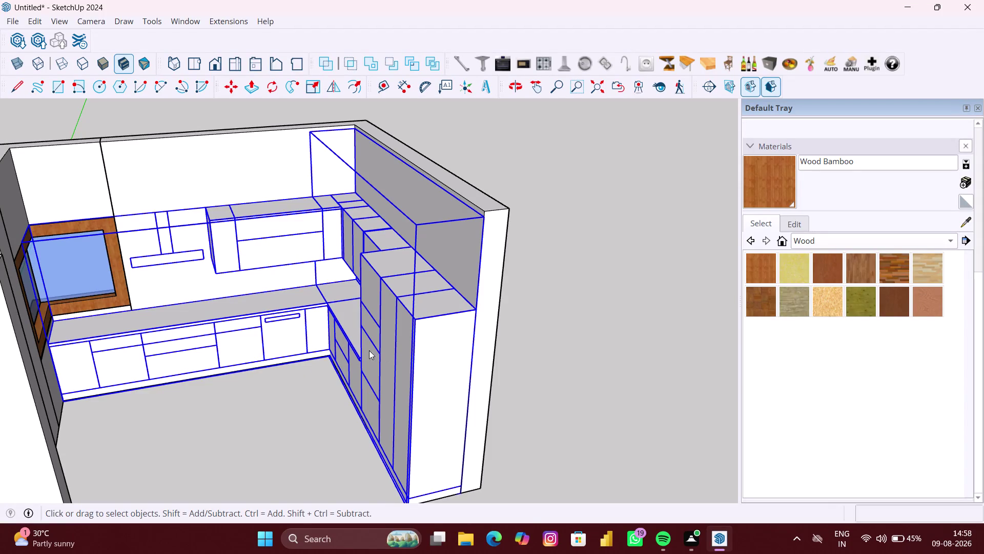
click(393, 484)
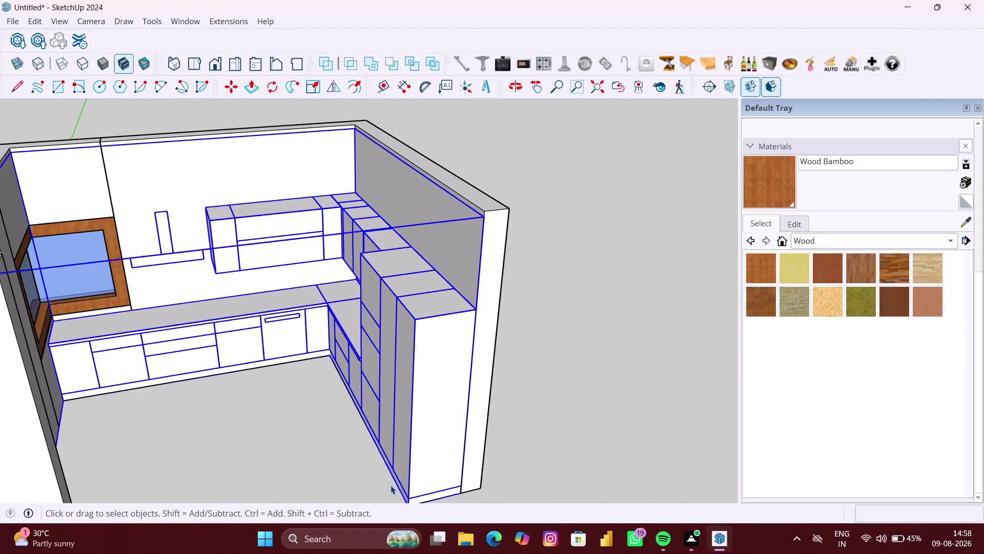
click(555, 408)
click(281, 355)
click(794, 357)
click(654, 341)
middle_drag(352, 312, 347, 309)
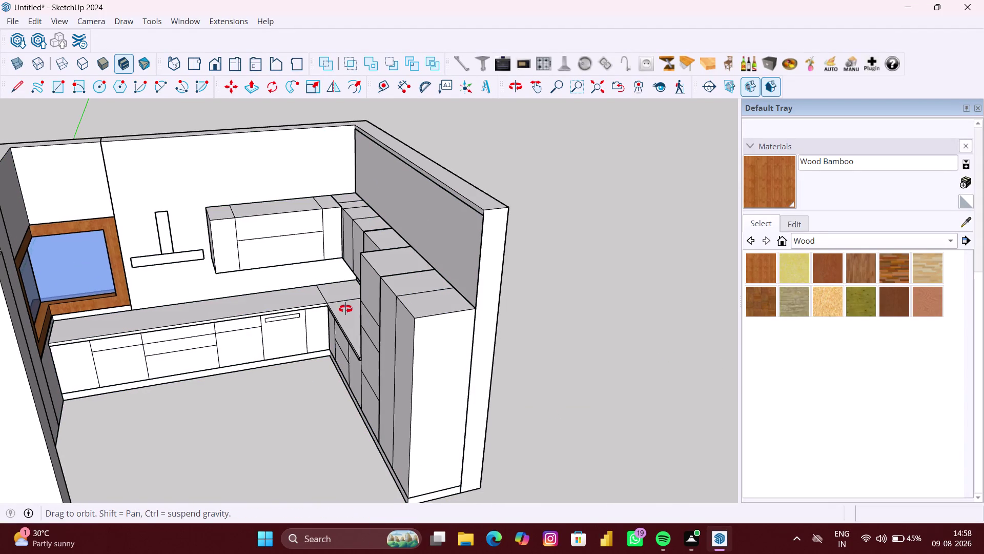
middle_drag(347, 309, 309, 293)
scroll(up, 3)
middle_drag(395, 316, 464, 302)
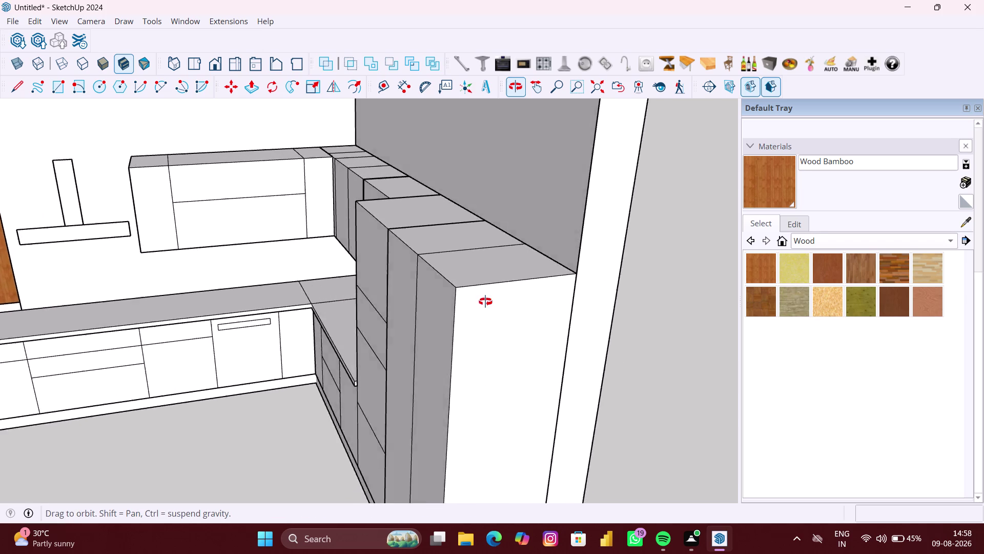
middle_drag(464, 303, 526, 295)
scroll(down, 3)
middle_click(502, 332)
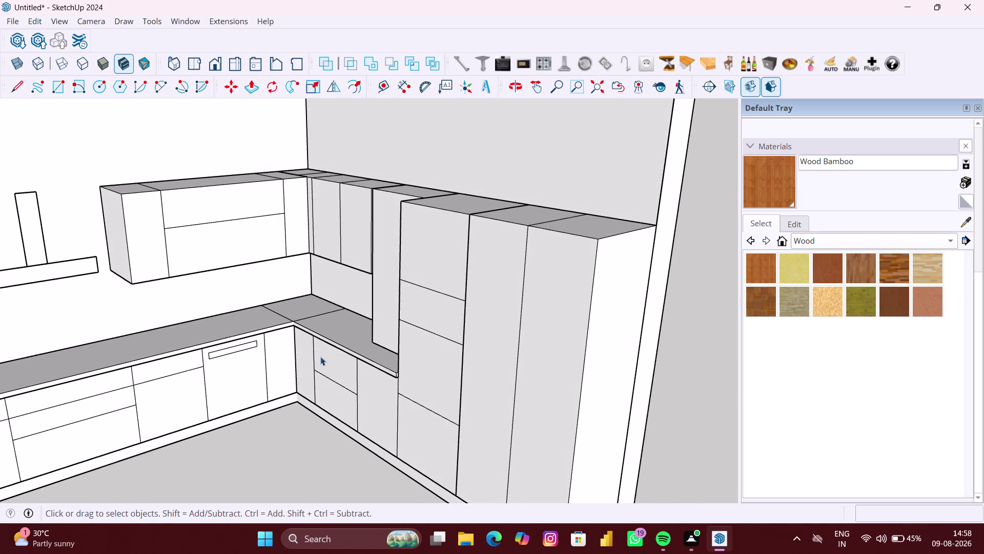
middle_drag(319, 356, 241, 359)
scroll(down, 3)
scroll(up, 3)
scroll(down, 3)
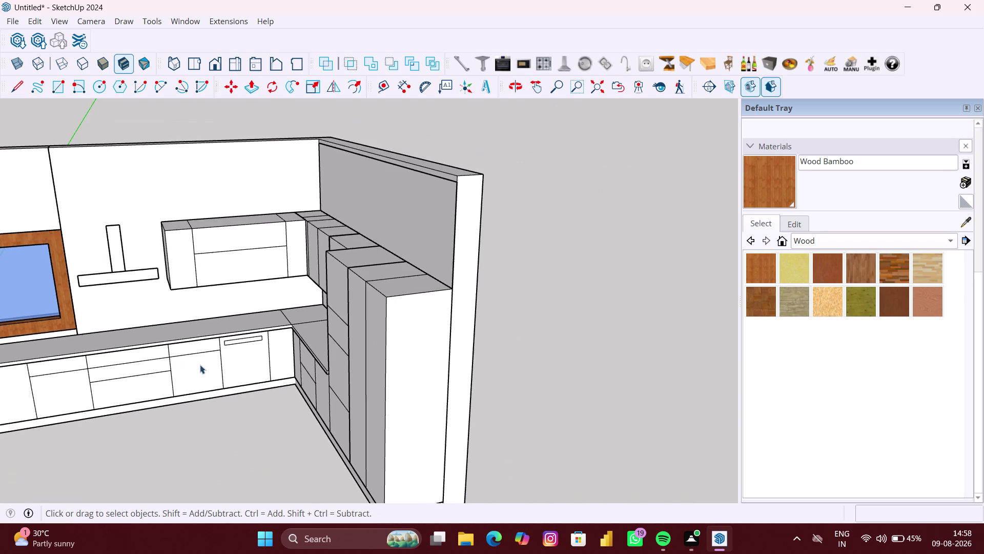
middle_drag(269, 375, 347, 313)
scroll(up, 3)
middle_drag(77, 337, 67, 326)
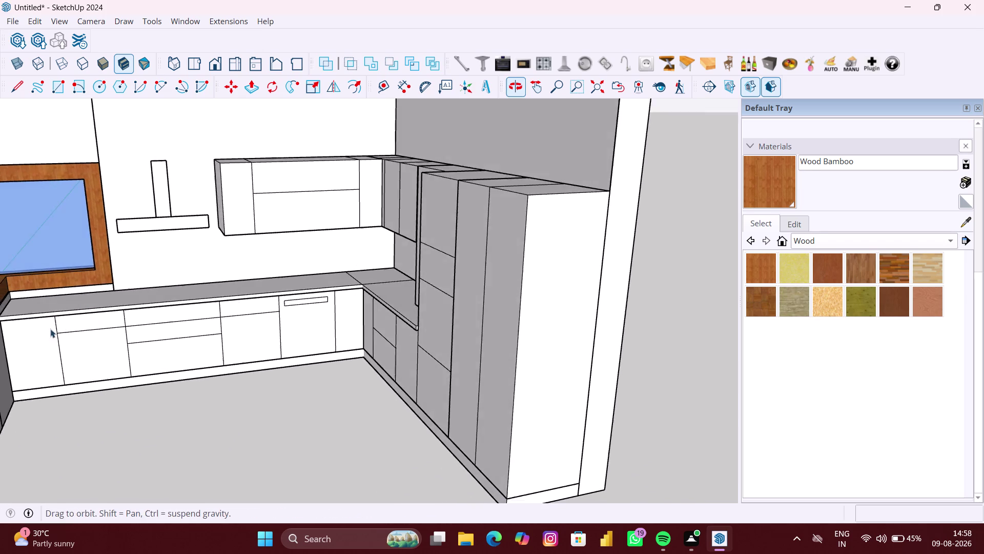
scroll(down, 3)
middle_drag(45, 346, 37, 345)
scroll(up, 3)
scroll(up, 3)
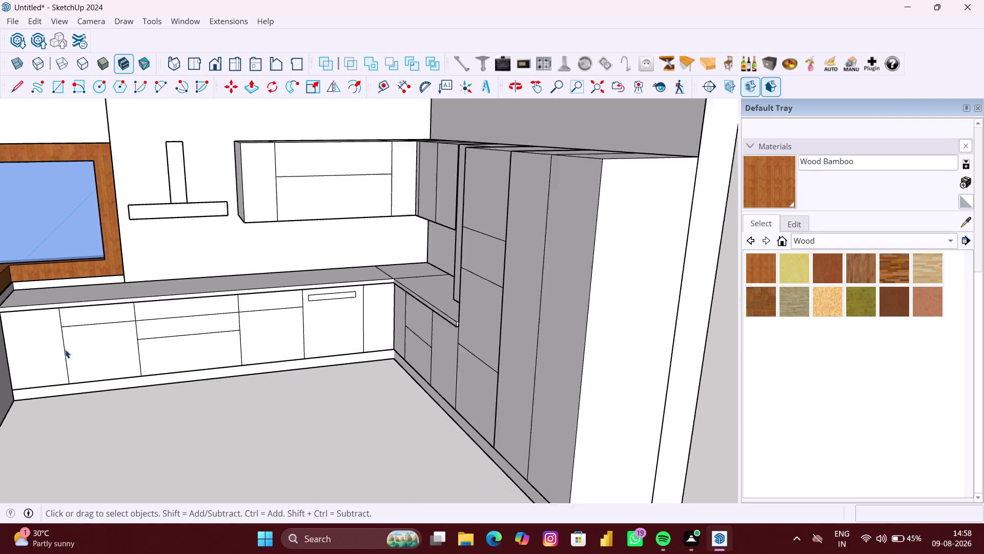
middle_click(65, 349)
middle_drag(158, 350, 206, 347)
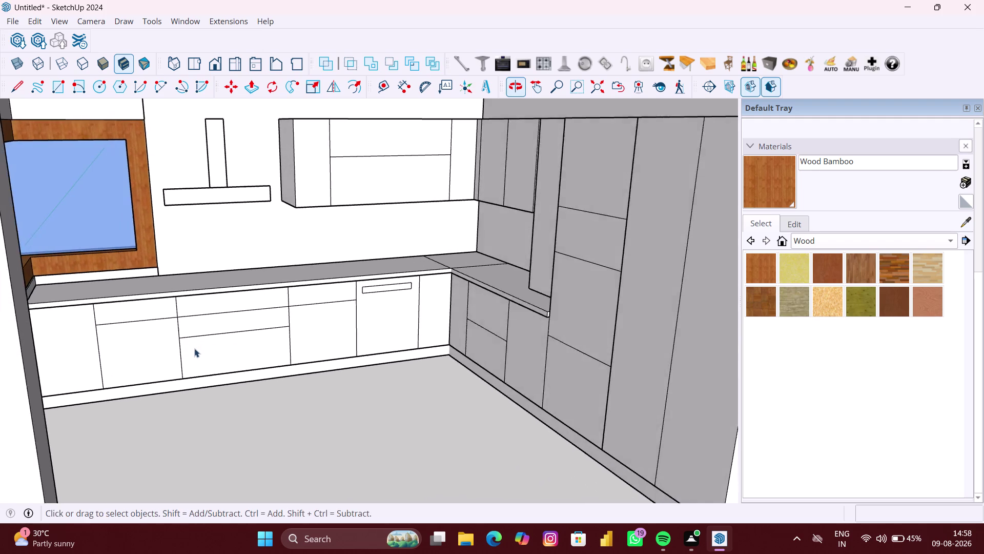
scroll(down, 3)
middle_drag(191, 350, 137, 344)
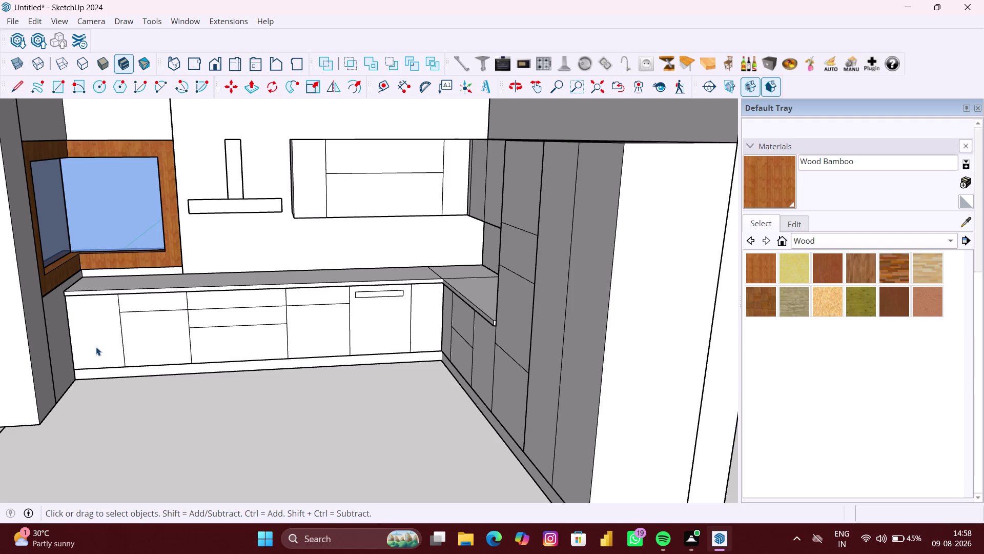
scroll(down, 3)
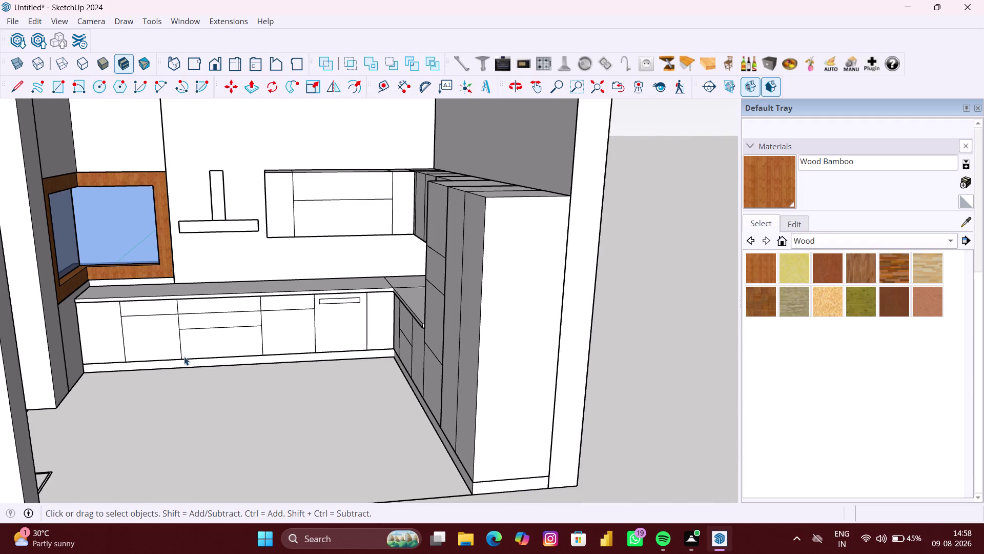
scroll(down, 3)
scroll(up, 3)
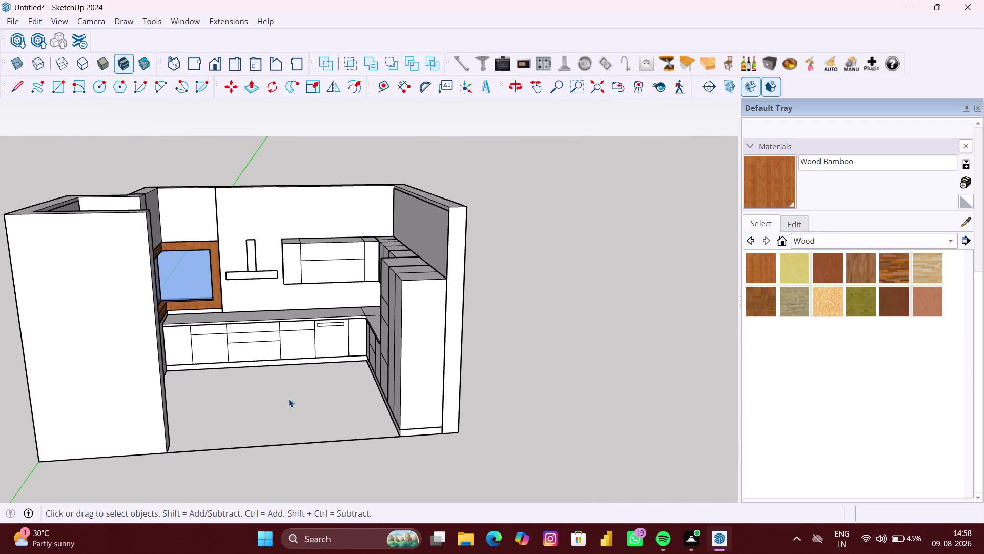
scroll(up, 3)
middle_click(372, 389)
Open the base cabinet row and inset the leftmost door face by 3 mm.
scroll(up, 3)
click(127, 327)
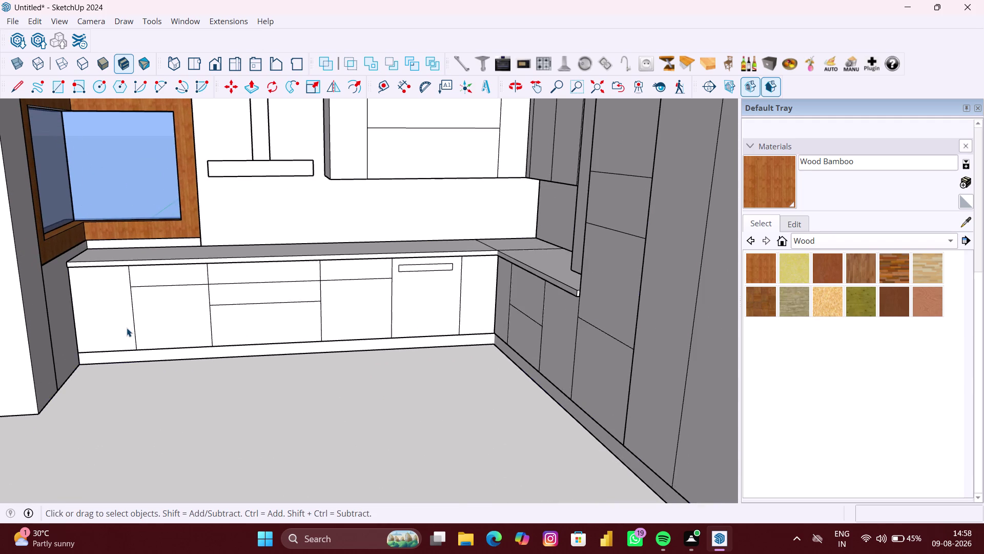
double_click(108, 322)
click(109, 317)
double_click(108, 318)
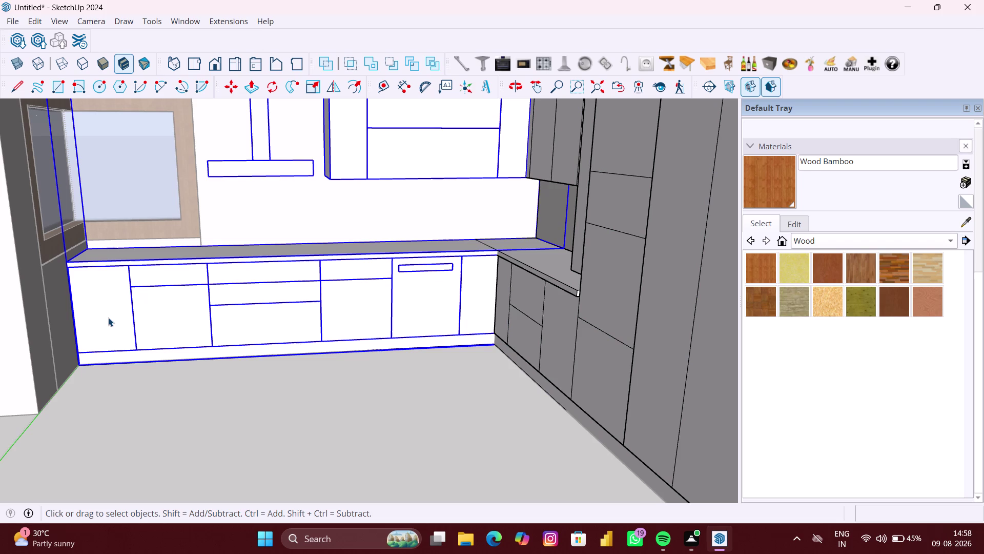
click(111, 314)
double_click(111, 313)
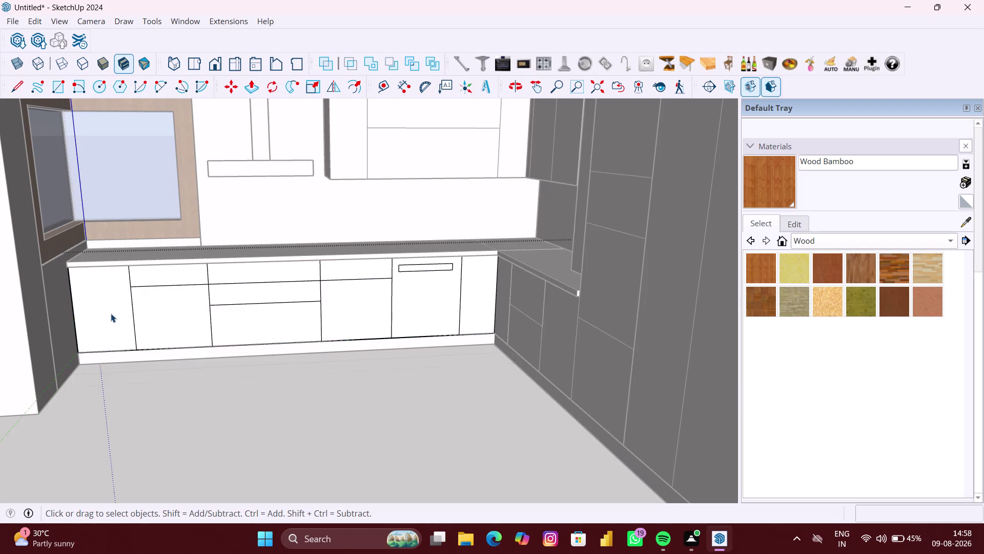
scroll(up, 3)
click(110, 307)
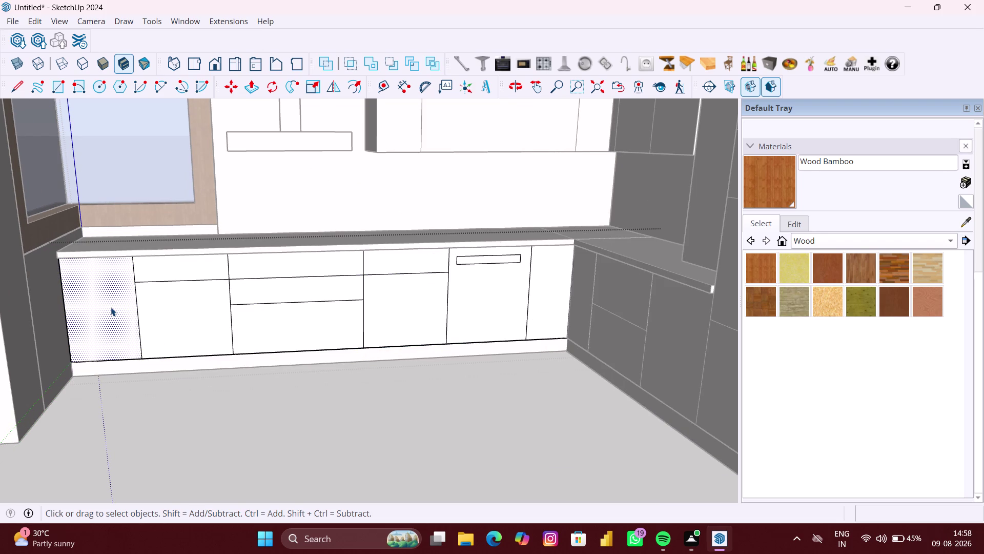
key(f)
click(111, 307)
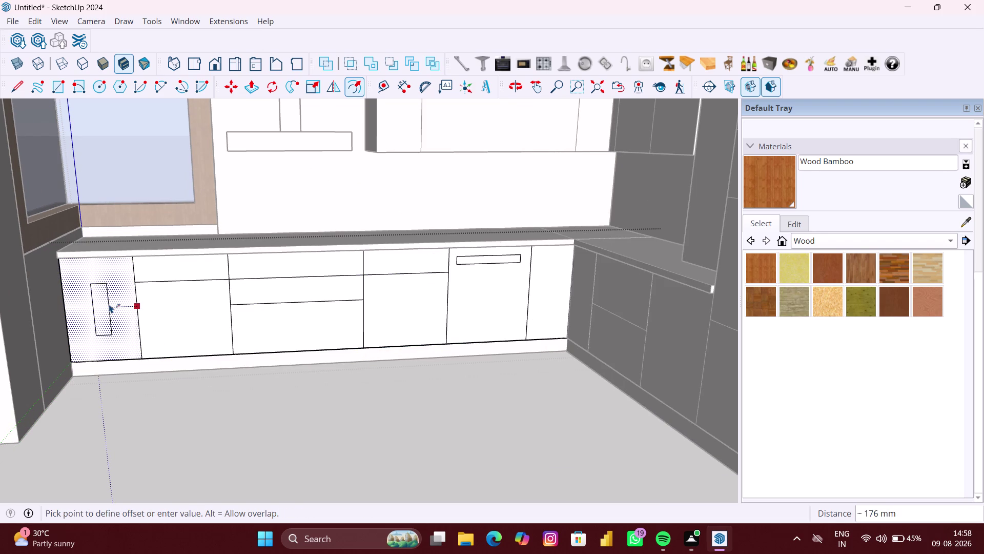
key(3)
text(MM)
key(Return)
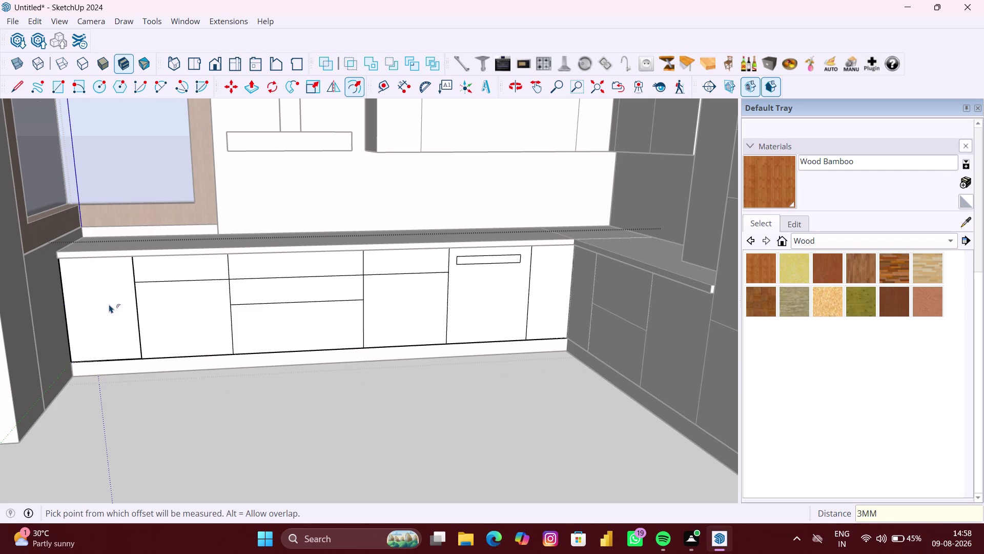
Repeat the 3 mm inset on the large lower door face.
scroll(up, 3)
scroll(up, 3)
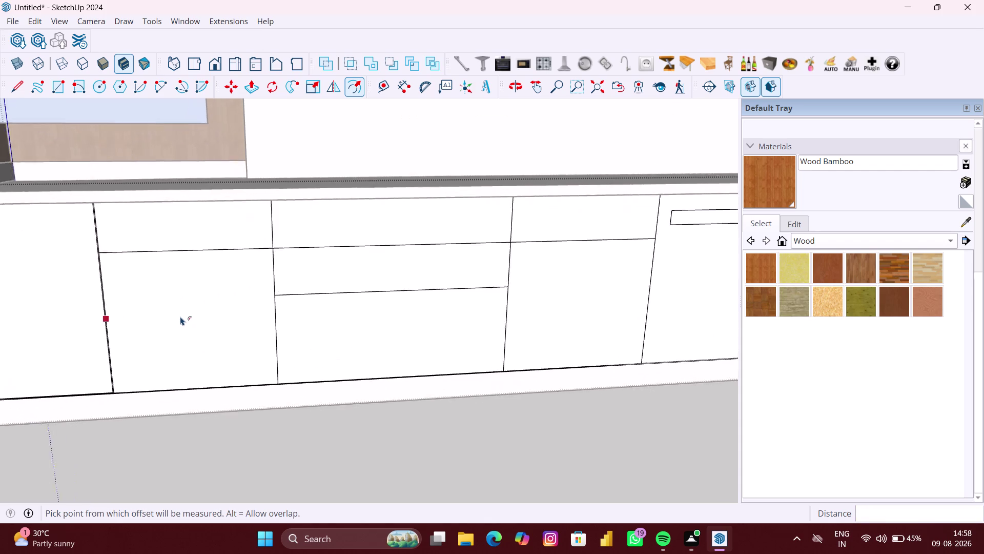
scroll(up, 3)
click(202, 311)
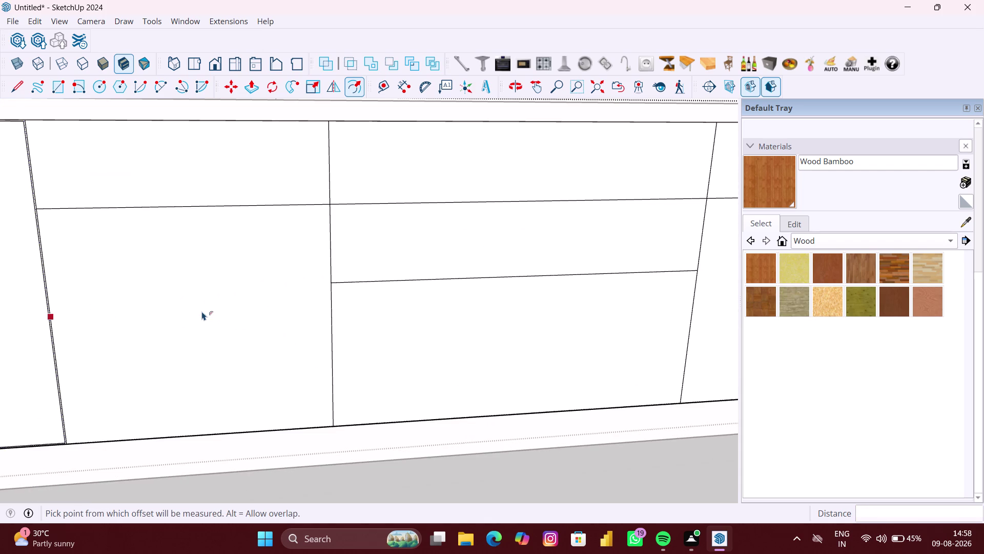
key(Escape)
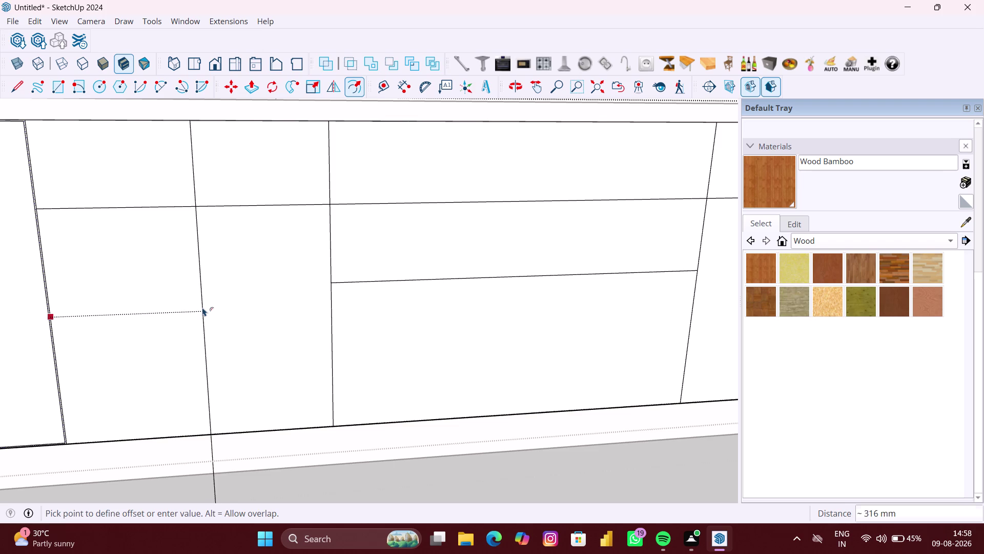
key(space)
click(205, 308)
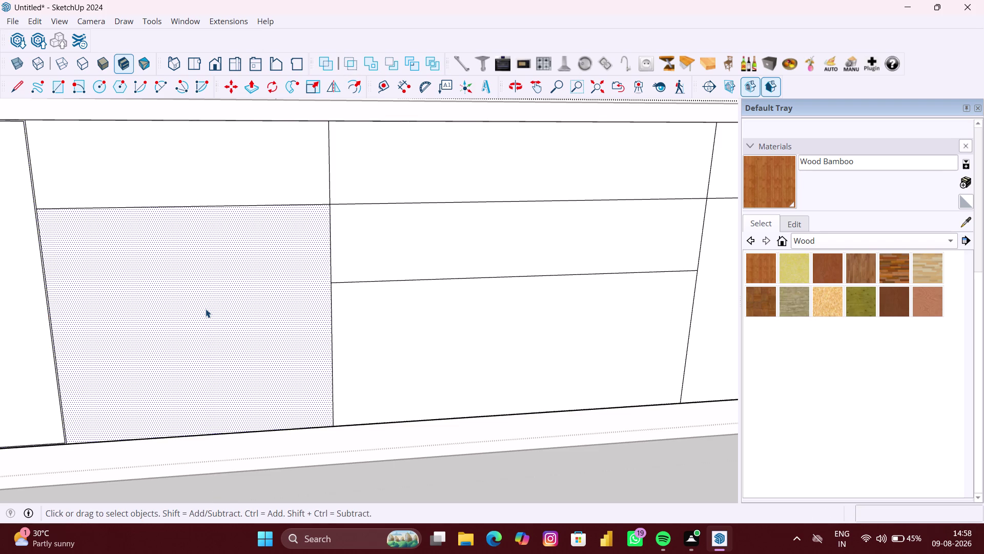
key(f)
double_click(205, 308)
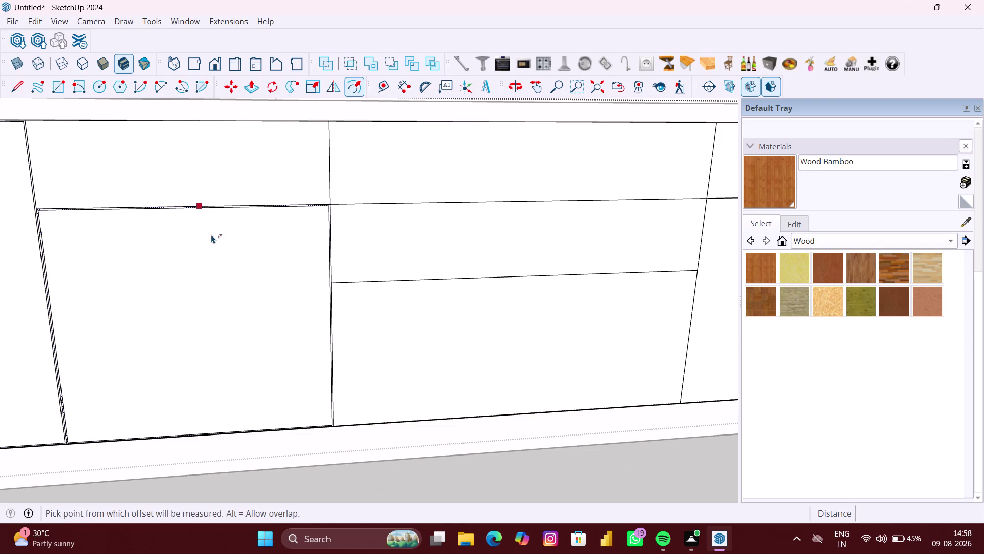
key(space)
Inset the top left and top right drawer faces by 3 mm.
click(208, 176)
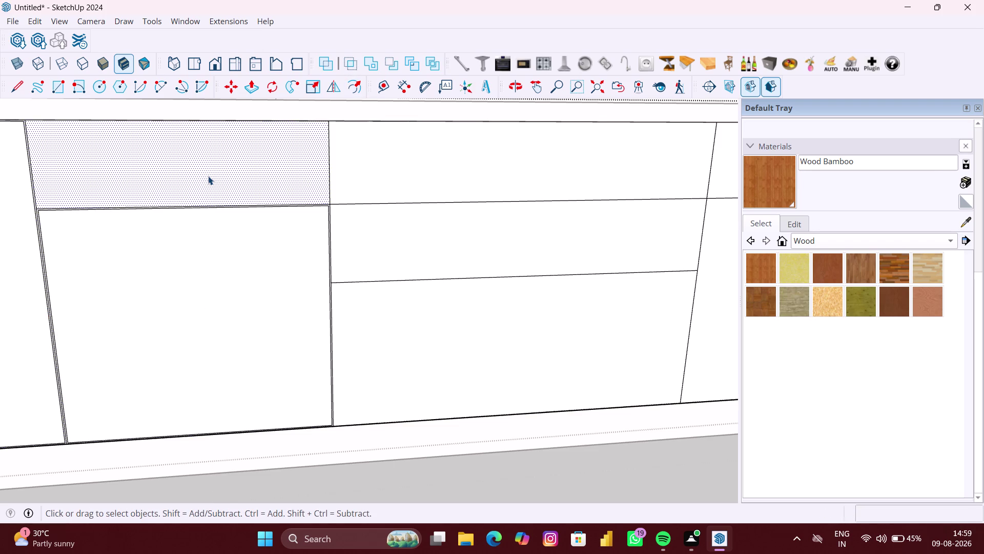
key(f)
double_click(208, 175)
key(space)
key(space)
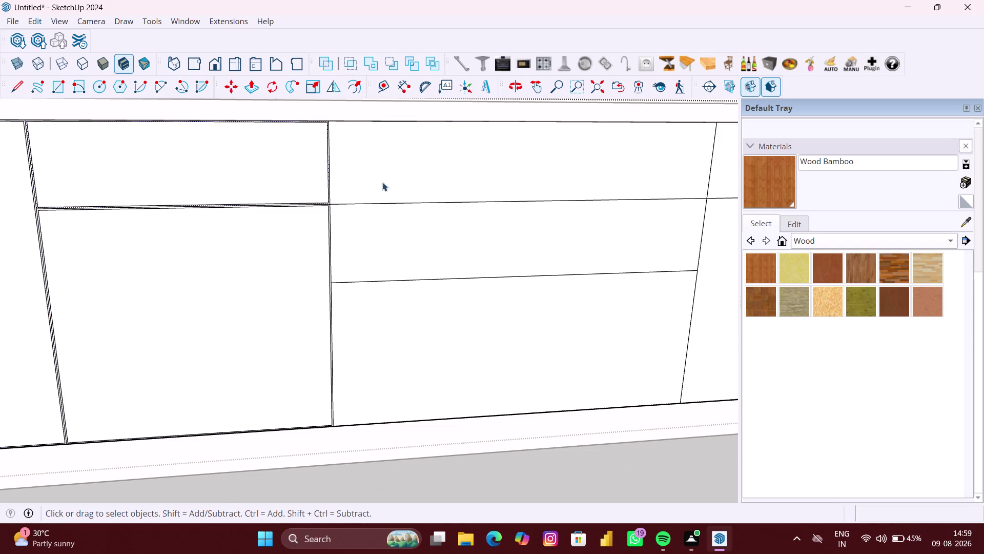
click(403, 180)
key(f)
double_click(402, 180)
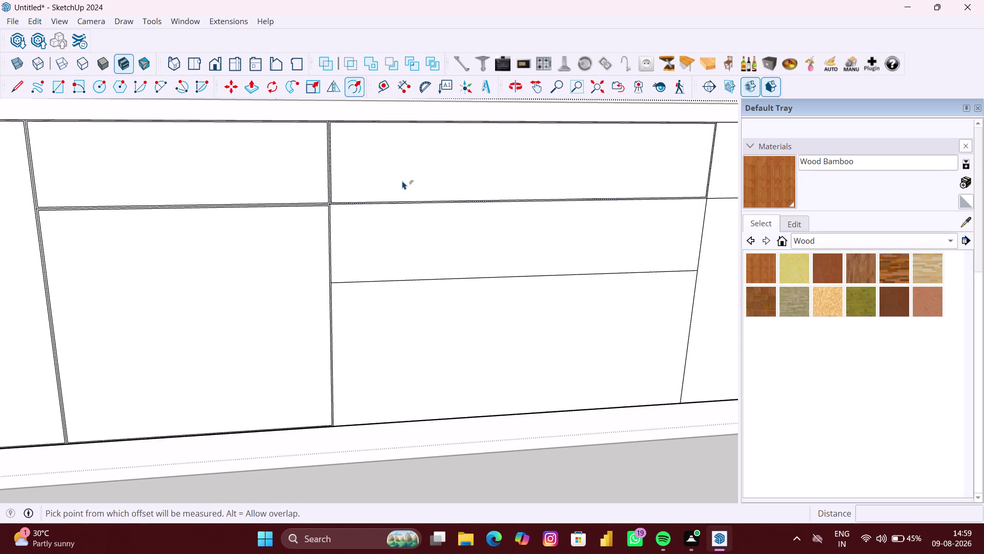
key(space)
Inset the middle and bottom drawer faces by 3 mm.
click(420, 235)
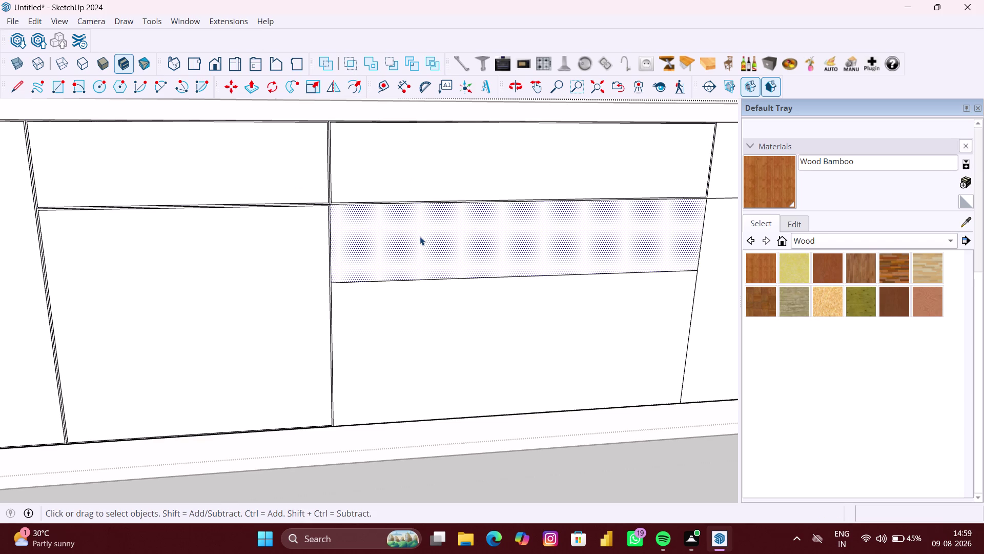
key(f)
double_click(420, 236)
key(space)
click(448, 334)
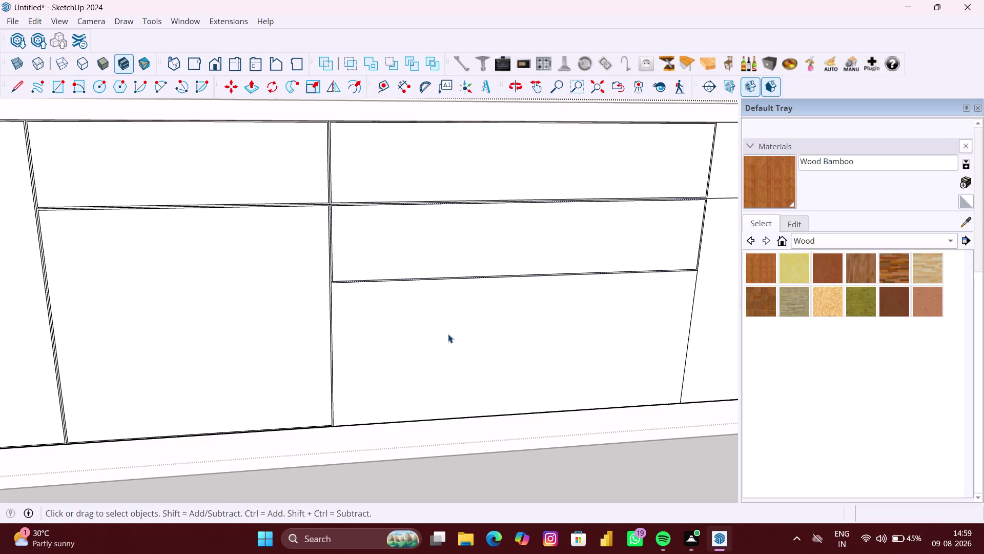
key(f)
double_click(448, 334)
Pan to the next cabinets and inset the door beside the drawers by 3 mm.
scroll(down, 3)
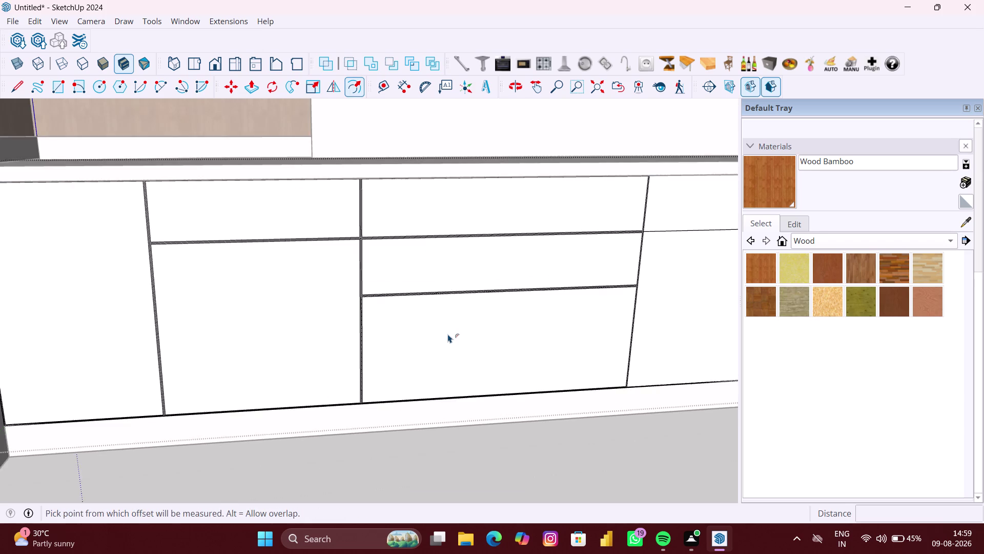
scroll(down, 3)
middle_drag(448, 333, 304, 313)
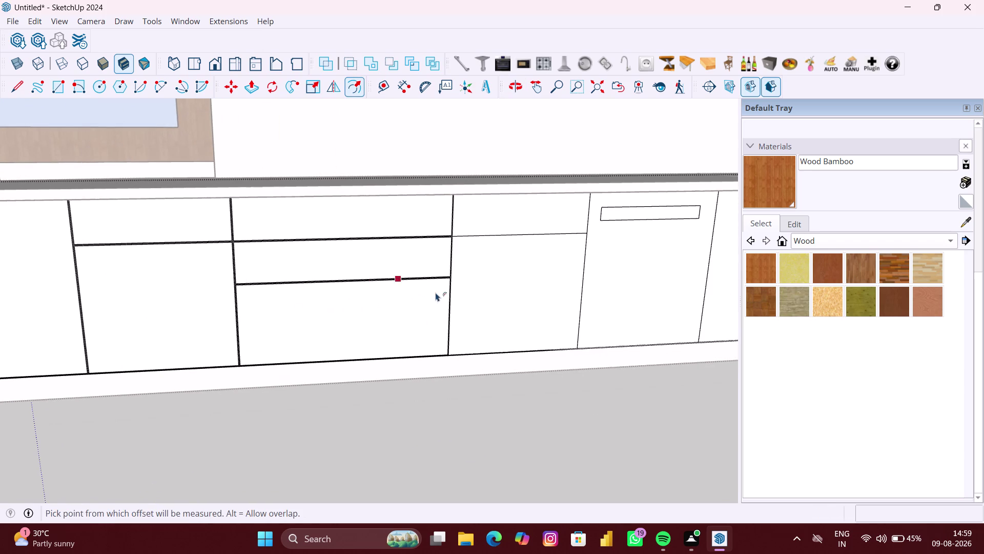
key(space)
click(509, 288)
key(f)
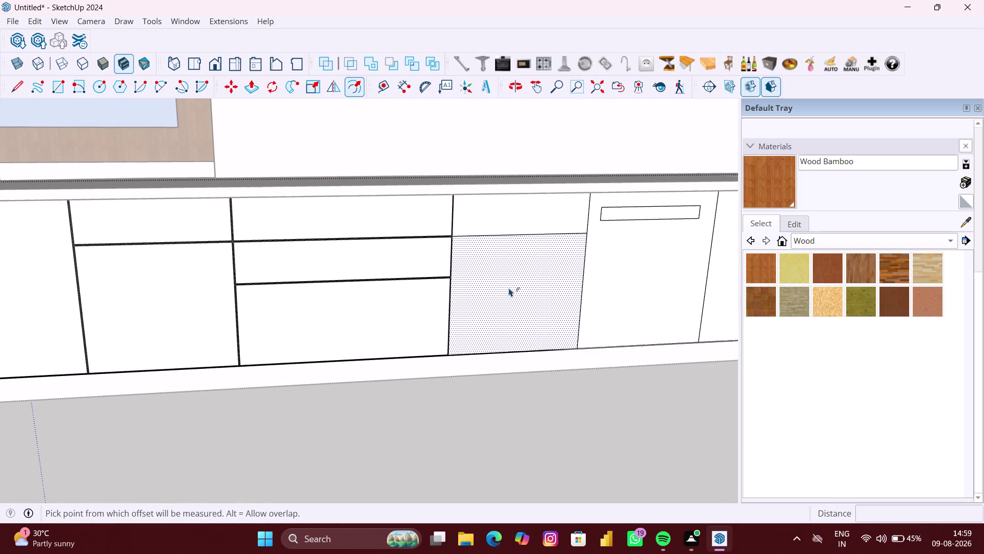
click(509, 287)
click(509, 288)
key(space)
Inset the small top drawer and the dishwasher panel faces by 3 mm.
click(516, 207)
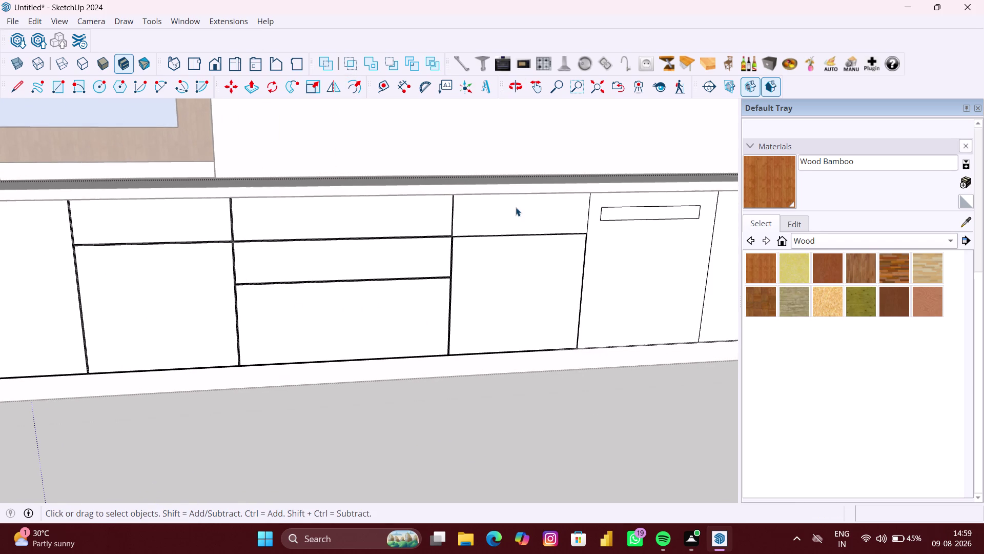
key(f)
double_click(516, 207)
key(space)
click(643, 282)
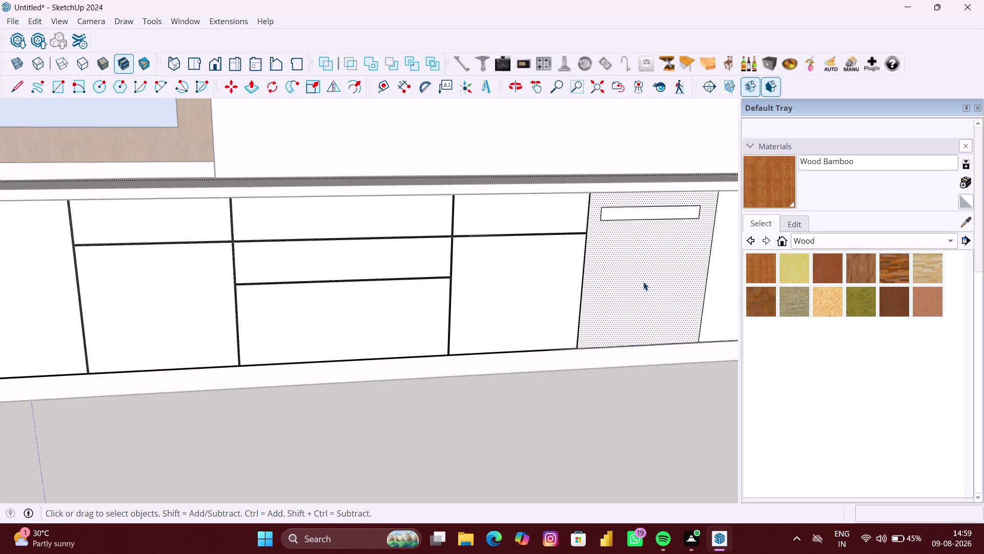
key(f)
double_click(643, 281)
scroll(down, 3)
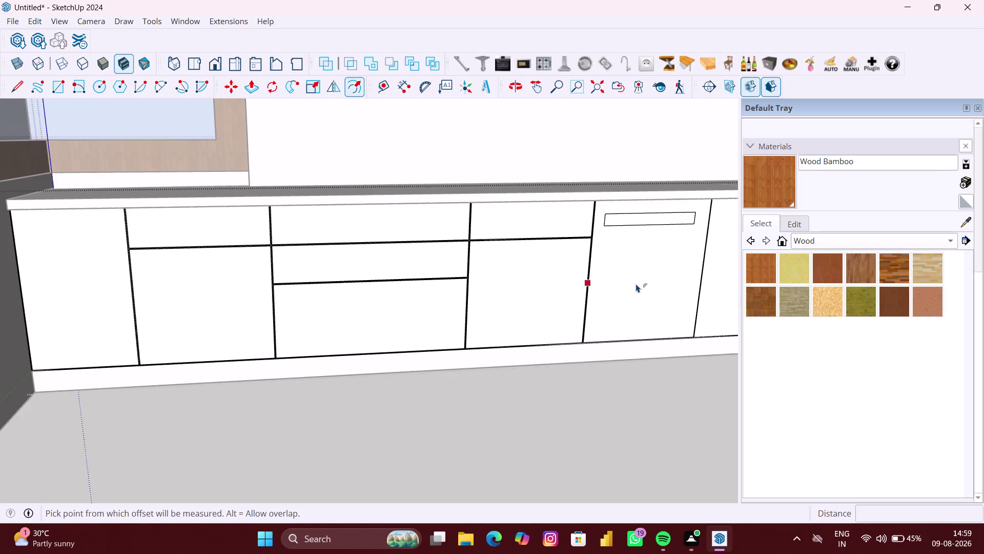
scroll(down, 3)
Pan toward the corner cabinets and select the narrow panel beside the dishwasher.
key(space)
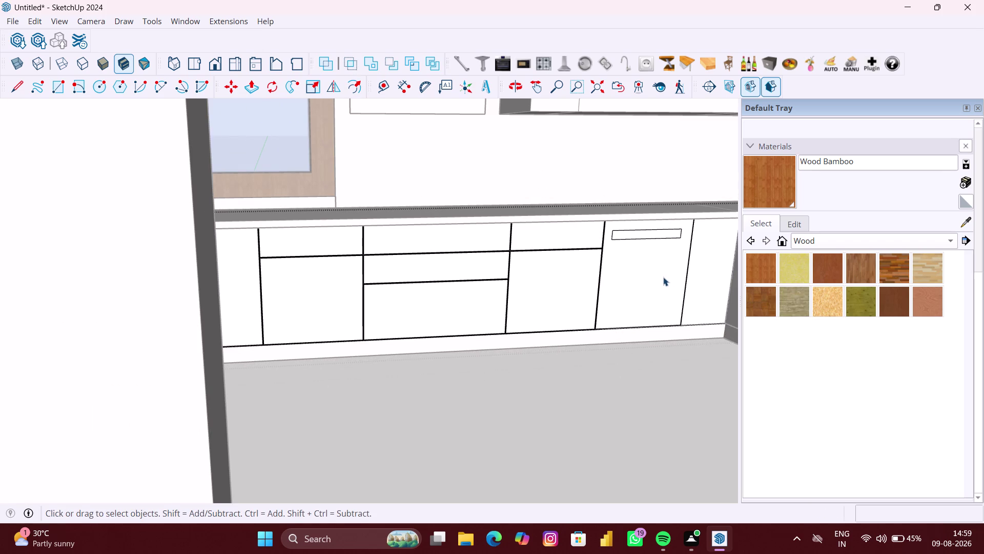
middle_drag(660, 277, 585, 273)
scroll(down, 3)
scroll(up, 3)
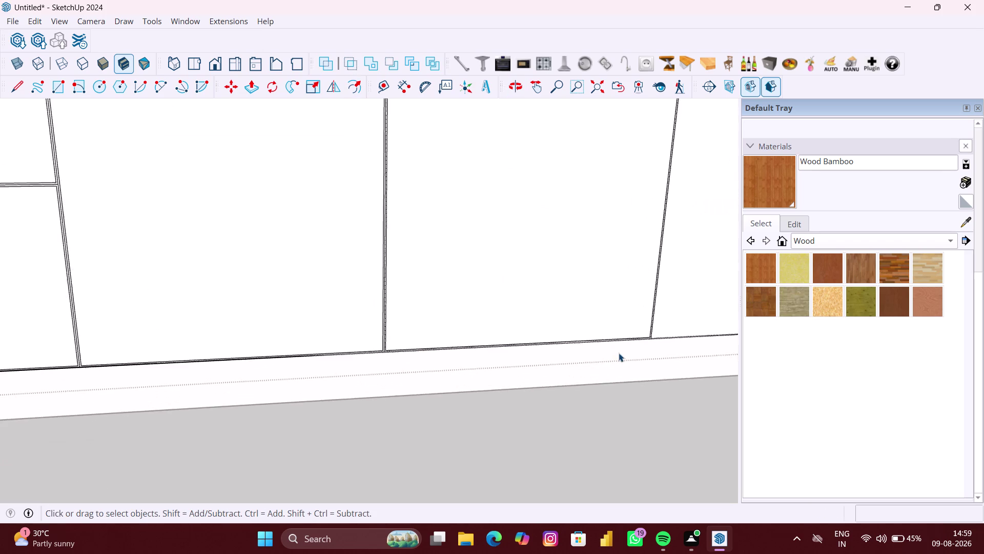
scroll(up, 3)
scroll(down, 3)
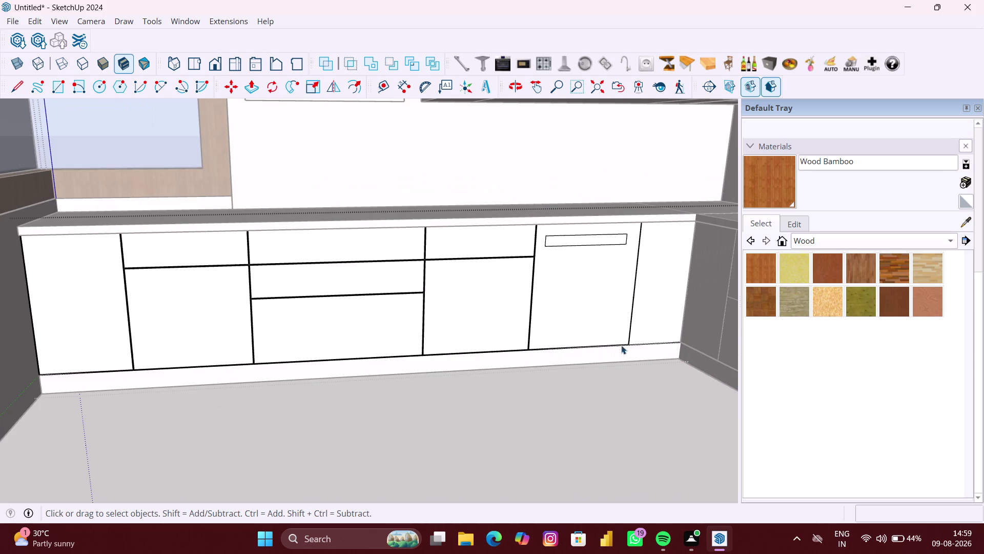
middle_drag(633, 341, 465, 344)
scroll(up, 3)
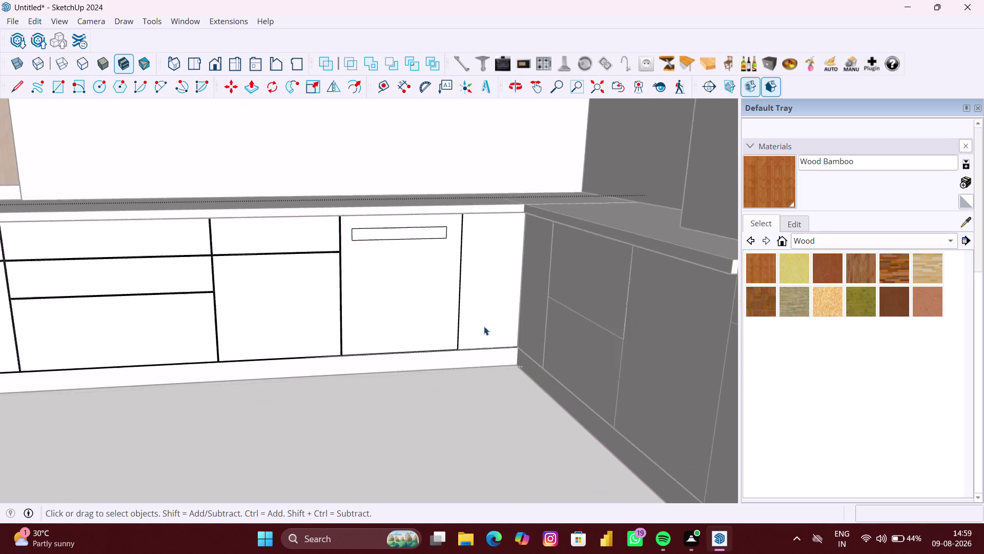
click(498, 321)
scroll(down, 3)
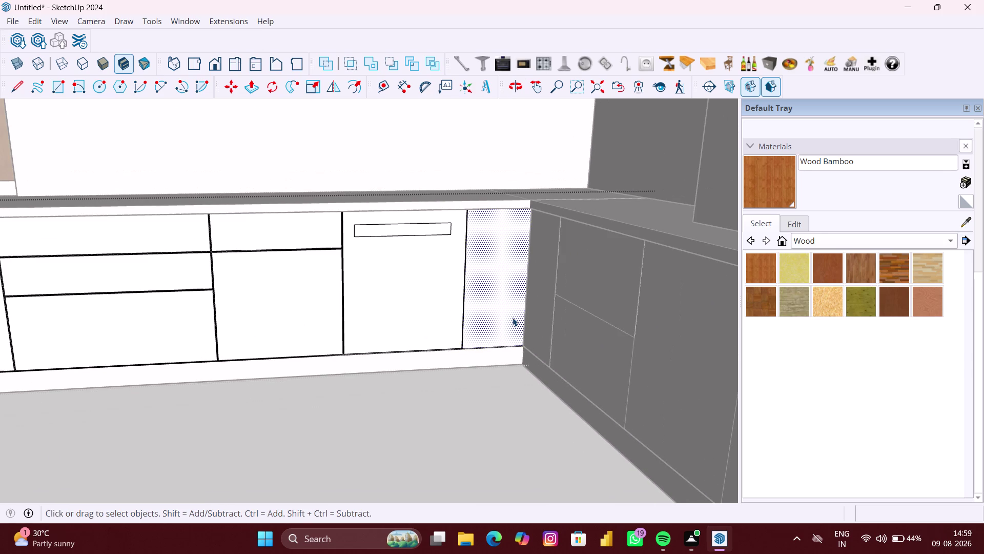
Select the gap lines on the base fronts, then clear the selection.
key(space)
click(390, 417)
scroll(down, 3)
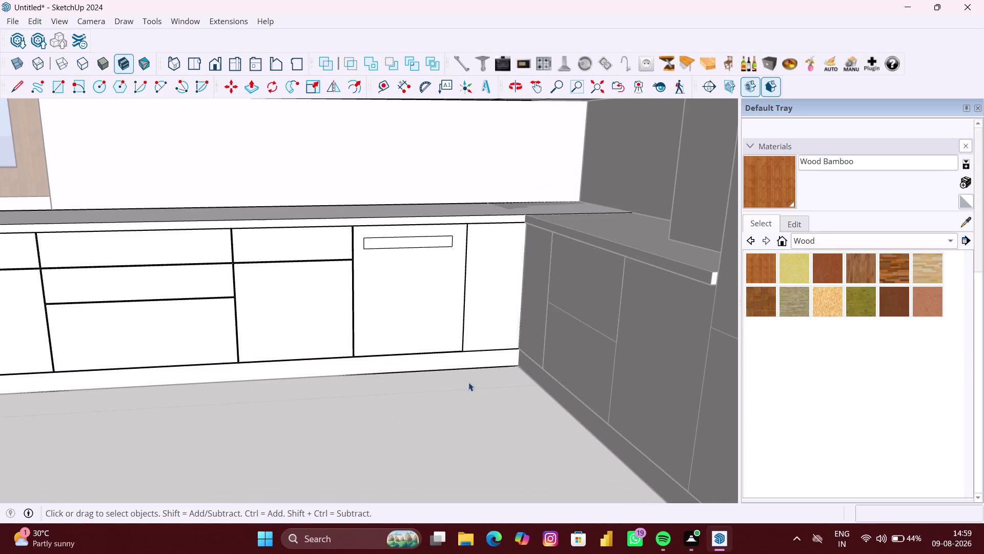
click(588, 328)
click(499, 400)
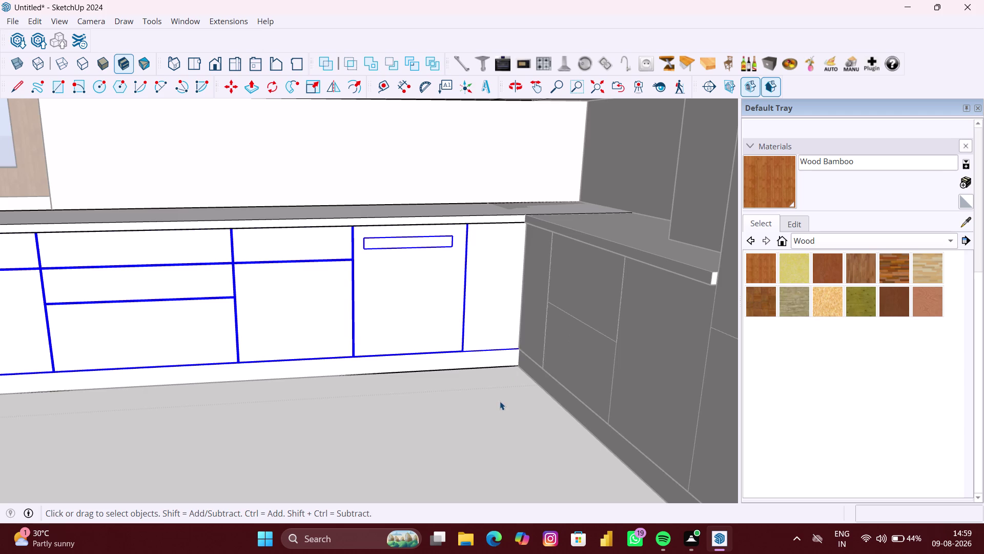
scroll(down, 3)
click(480, 406)
click(482, 411)
scroll(down, 3)
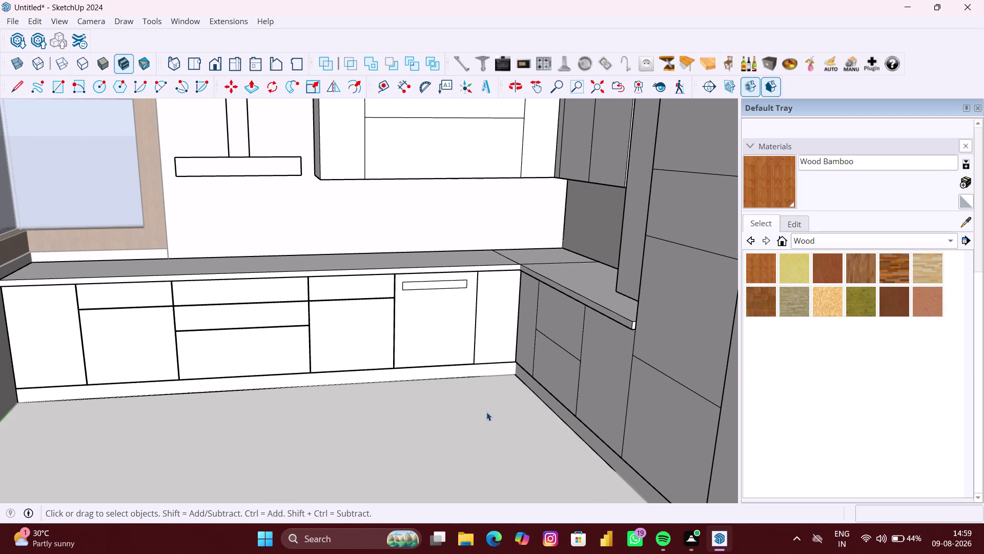
scroll(down, 3)
click(735, 441)
click(695, 443)
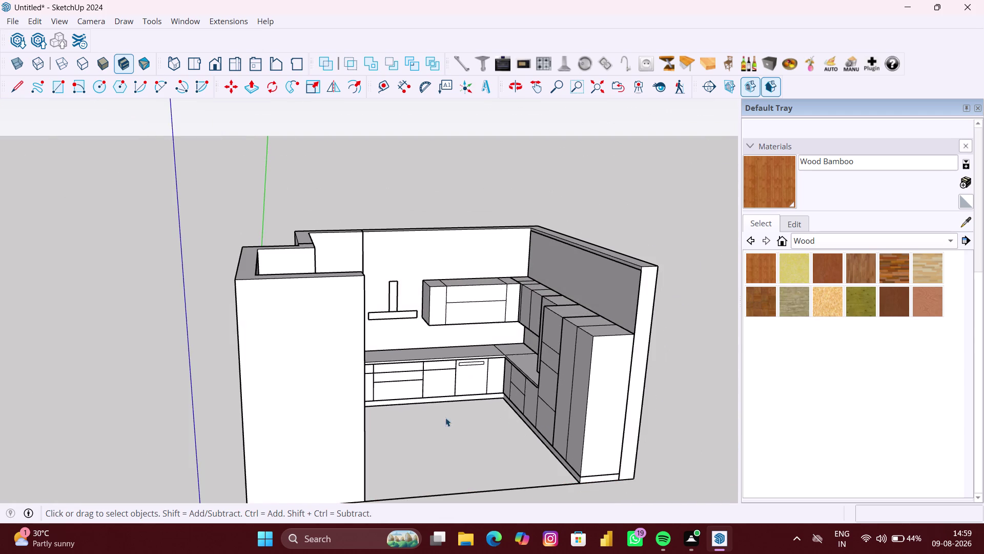
Orbit out over the whole kitchen, return to the base run, and pick Tape Measure.
scroll(up, 3)
middle_drag(452, 383, 439, 382)
scroll(up, 3)
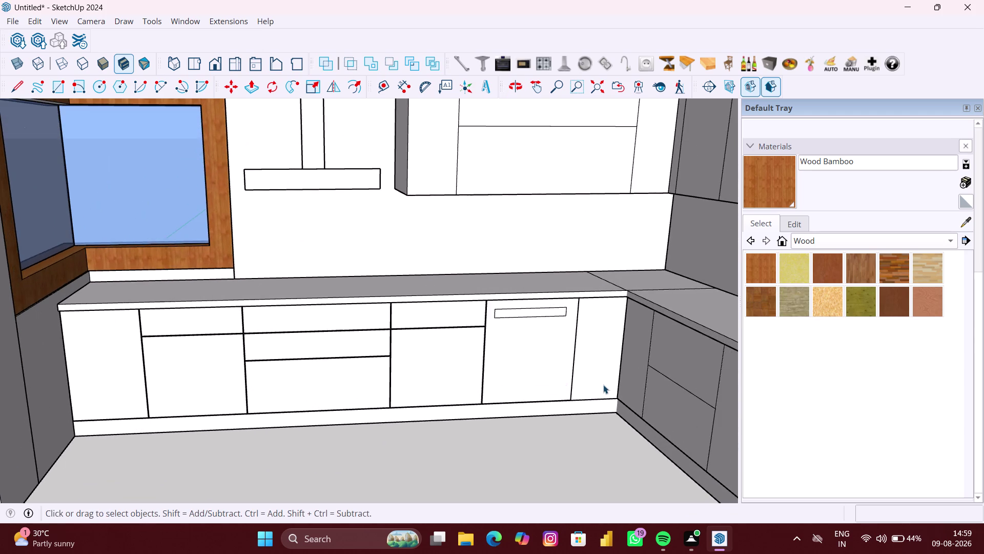
middle_drag(603, 385, 616, 386)
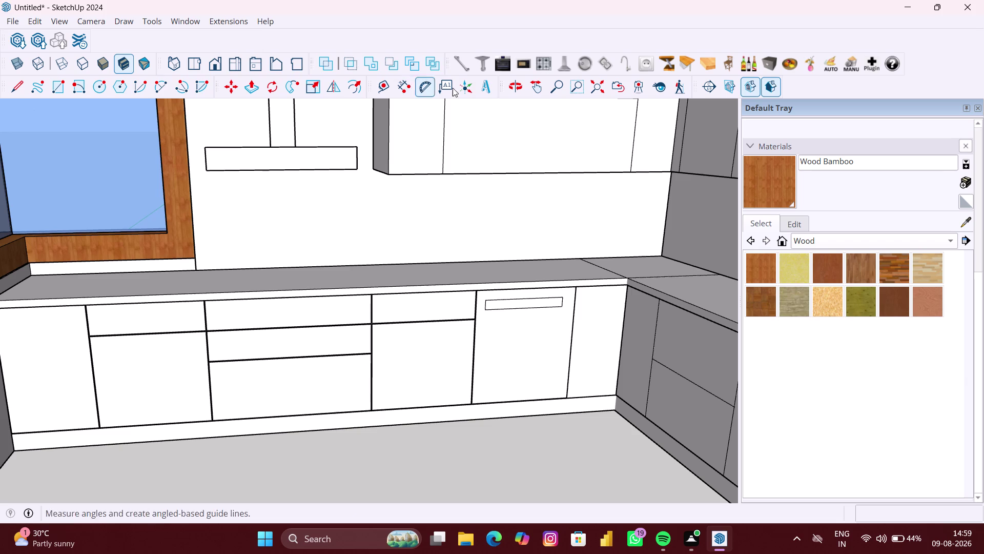
click(387, 87)
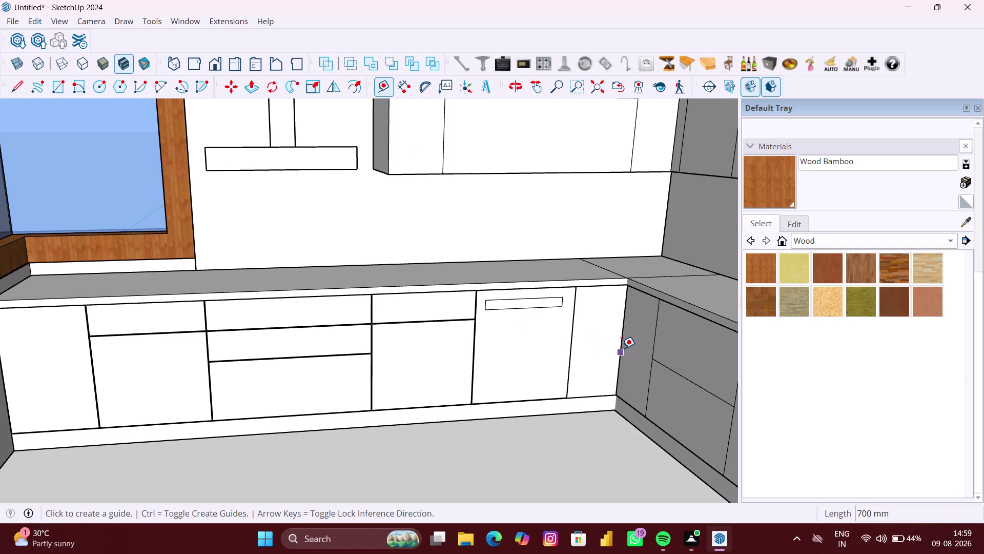
Place a guide line 18 mm from the corner cabinet edge.
scroll(up, 3)
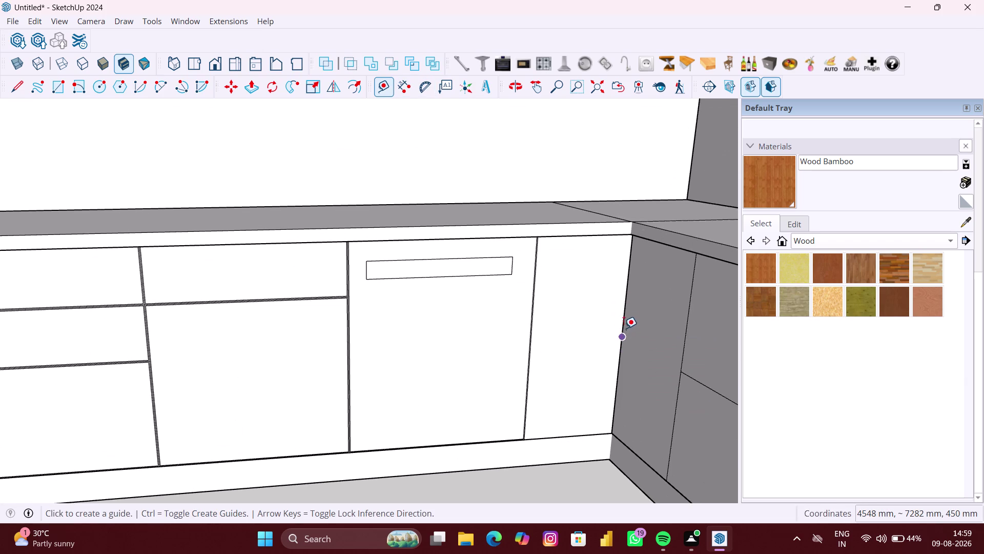
click(623, 306)
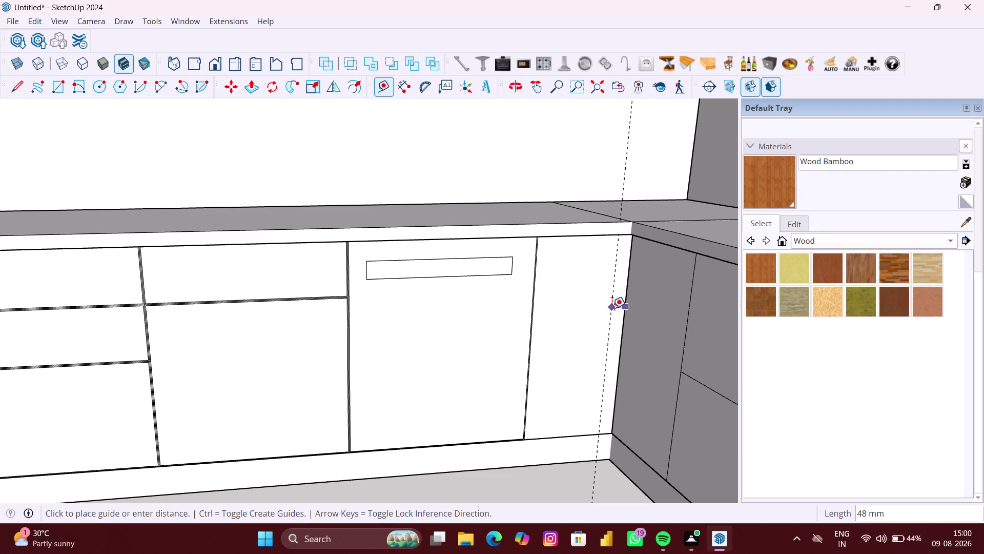
text(18)
text(M)
text(M)
key(Return)
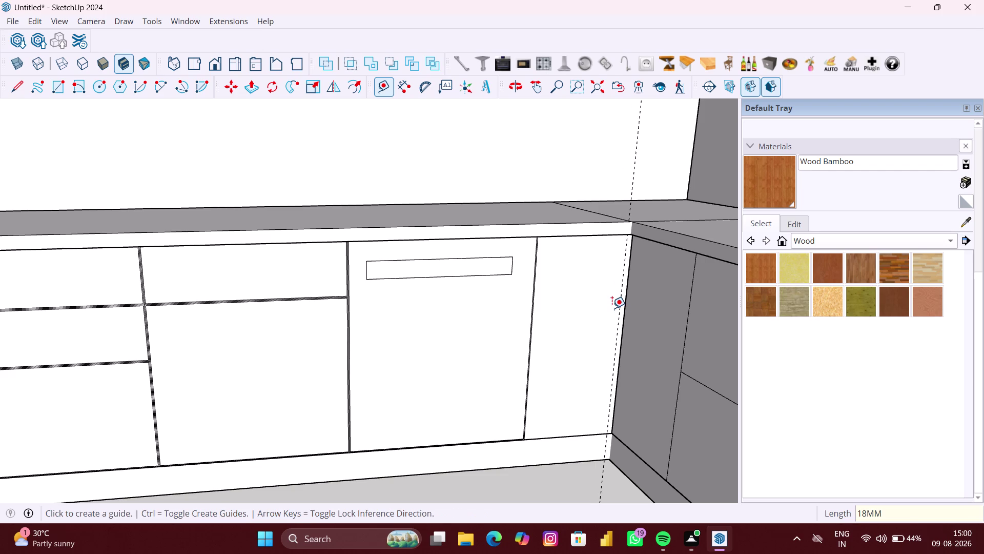
Add a second 18 mm guide from the cabinet edge, then exit the tool.
scroll(up, 3)
scroll(up, 3)
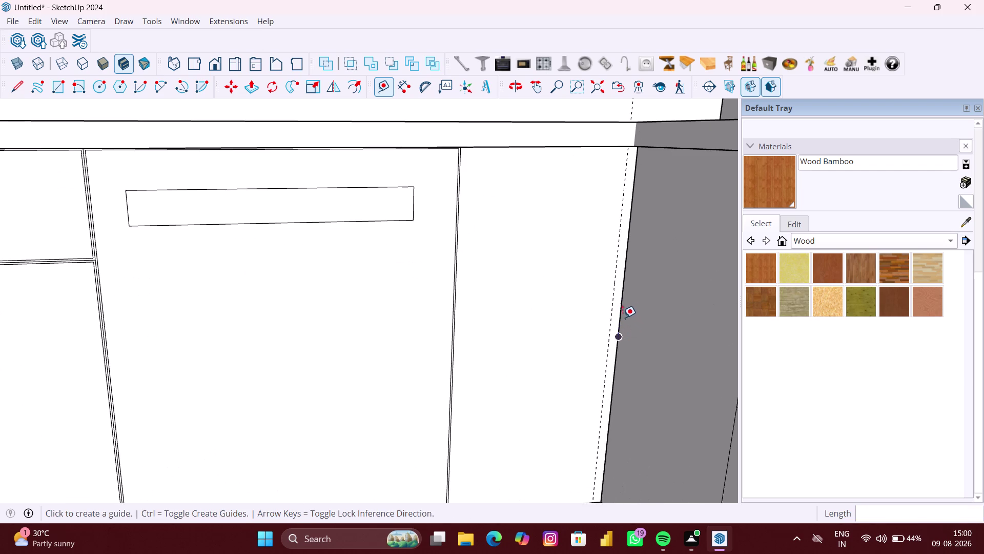
click(621, 313)
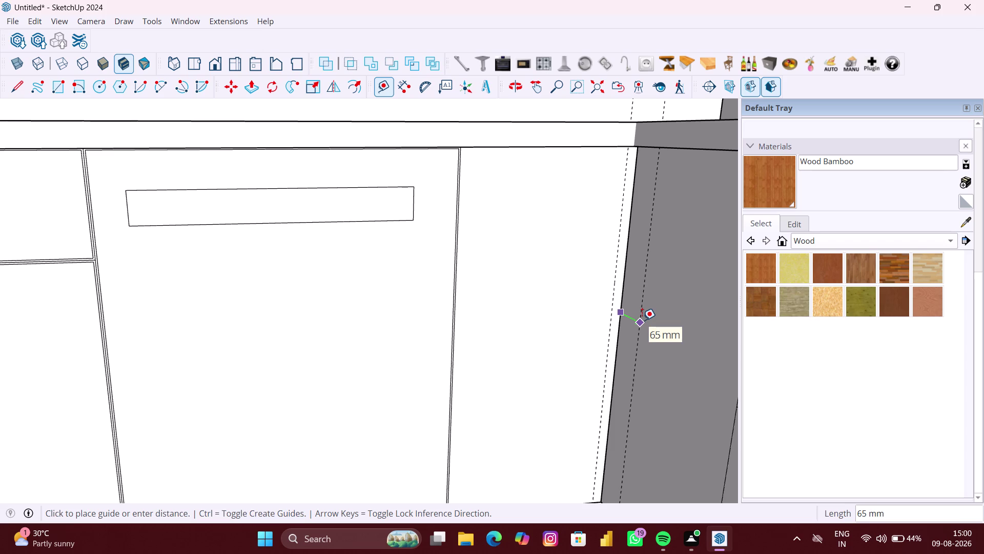
text(18)
text(M)
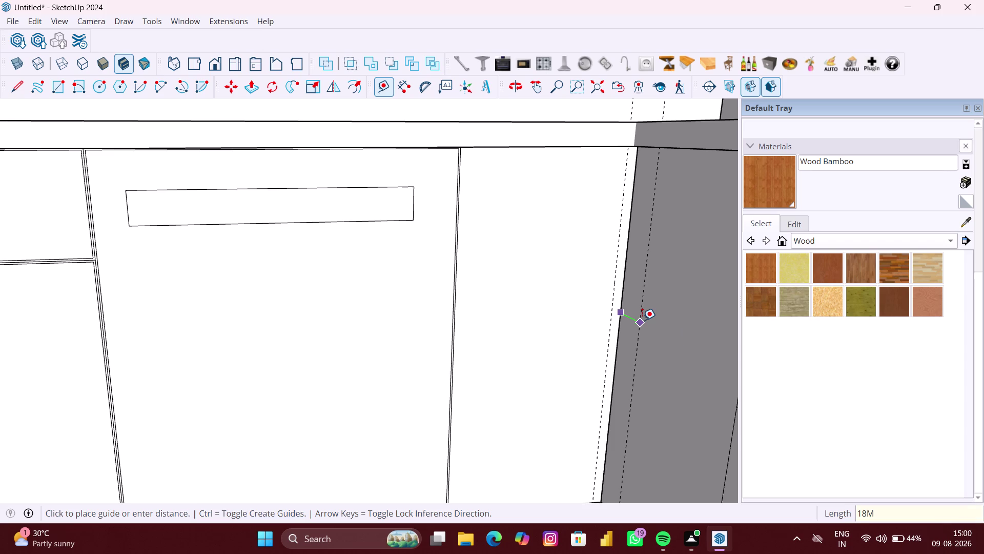
text(M)
key(Return)
scroll(down, 3)
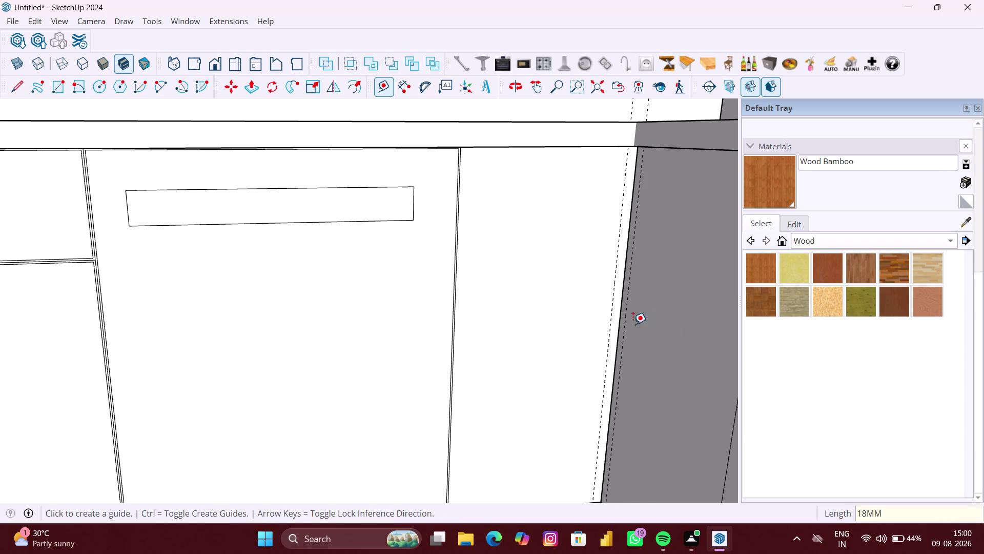
scroll(down, 3)
key(space)
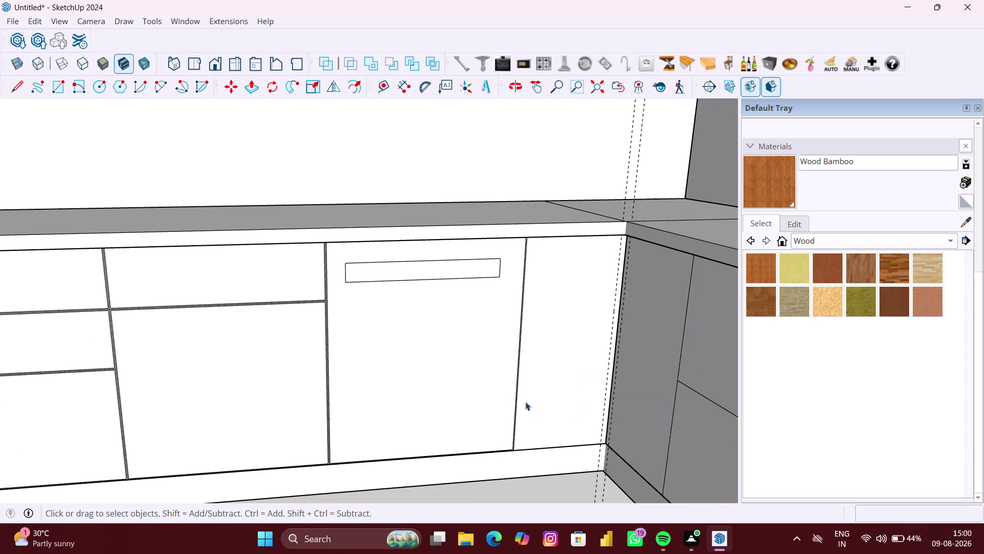
Select the narrow end door face of the base cabinet run.
click(533, 370)
double_click(549, 368)
click(558, 359)
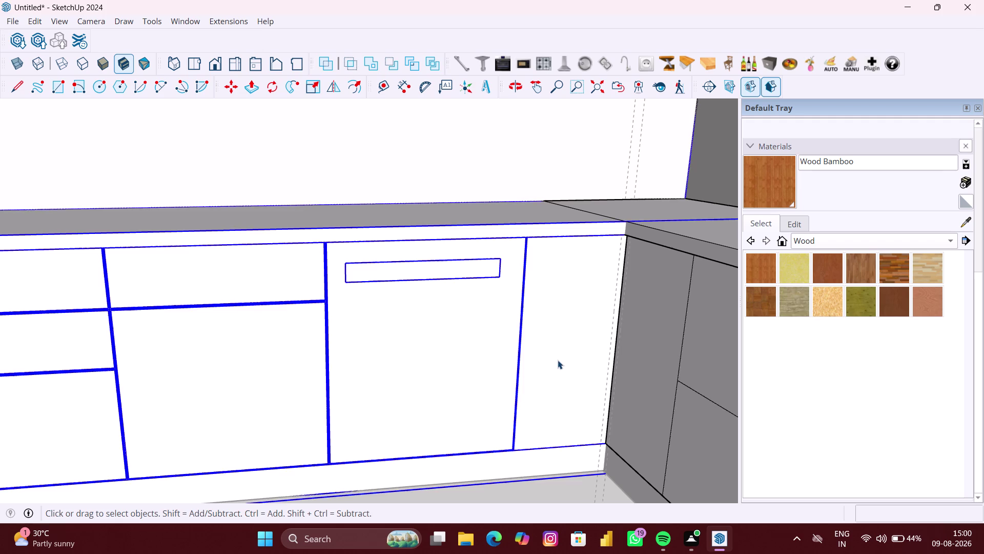
triple_click(564, 357)
double_click(563, 354)
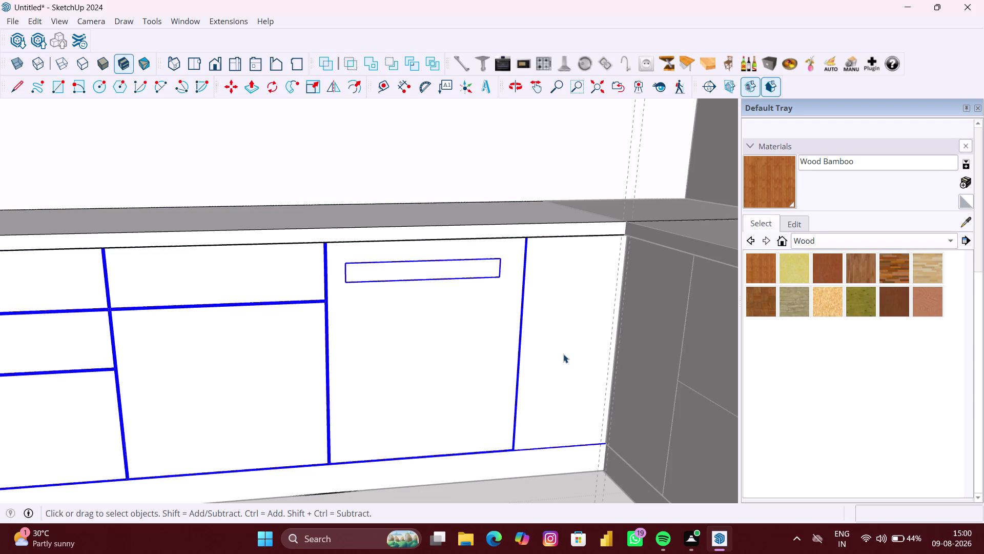
click(563, 351)
double_click(563, 351)
click(563, 346)
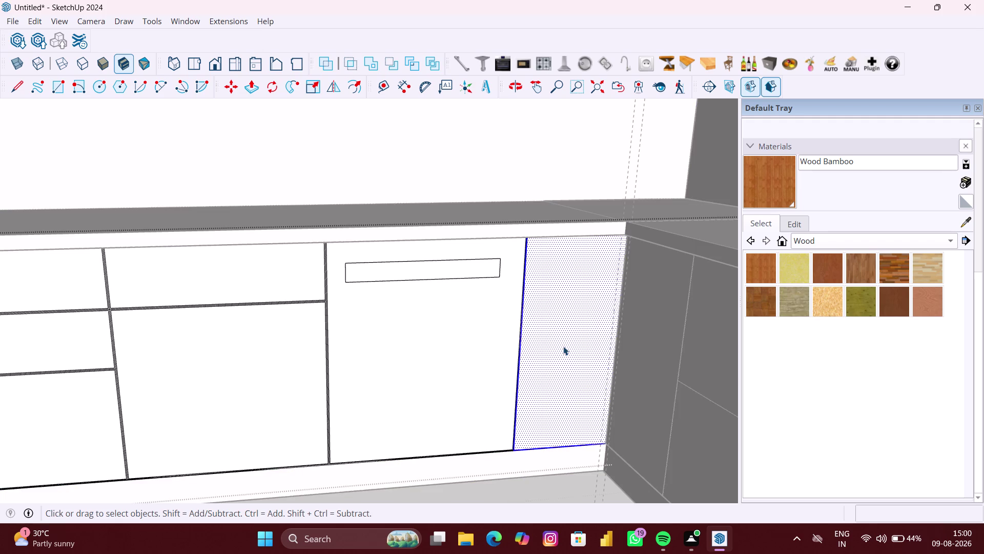
scroll(up, 3)
middle_drag(563, 345, 549, 340)
scroll(down, 3)
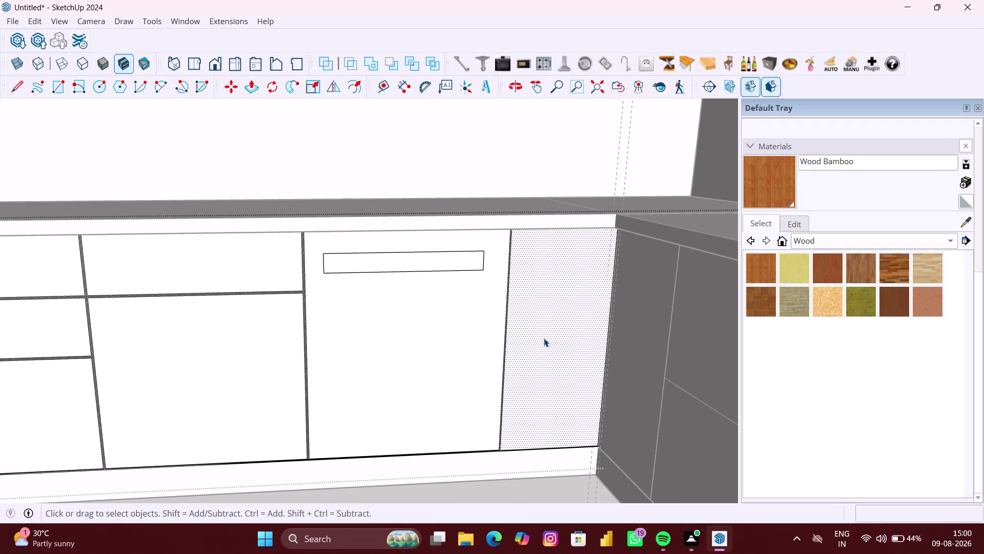
Draw a rectangle from the end door's top corner to its bottom opposite corner.
key(r)
scroll(up, 3)
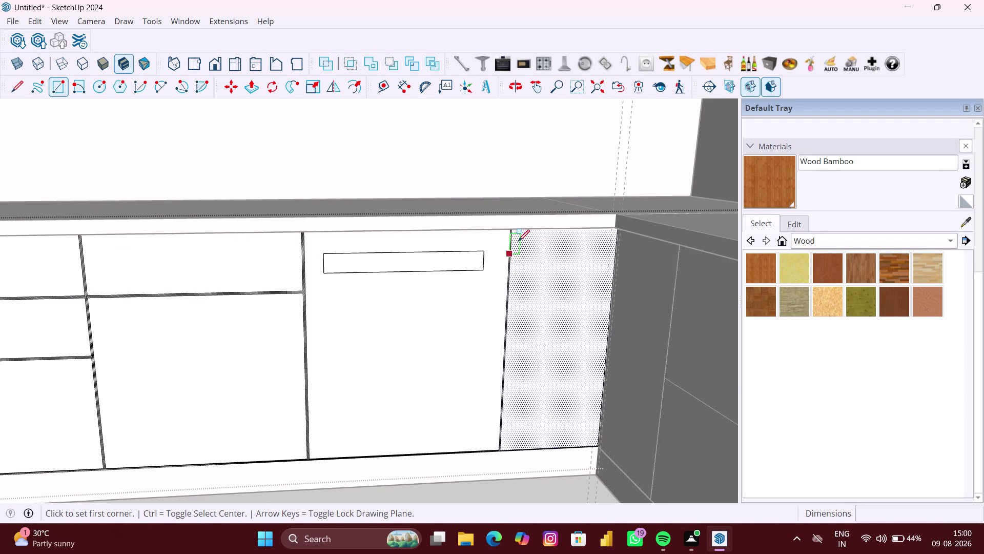
scroll(up, 3)
scroll(up, 3)
scroll(up, 3)
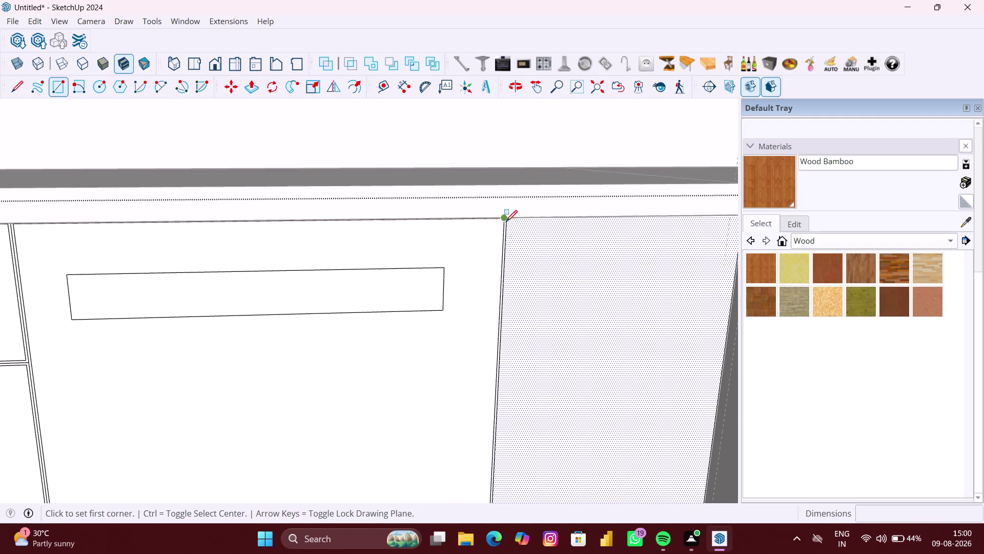
scroll(up, 3)
scroll(up, 3)
scroll(up, 3)
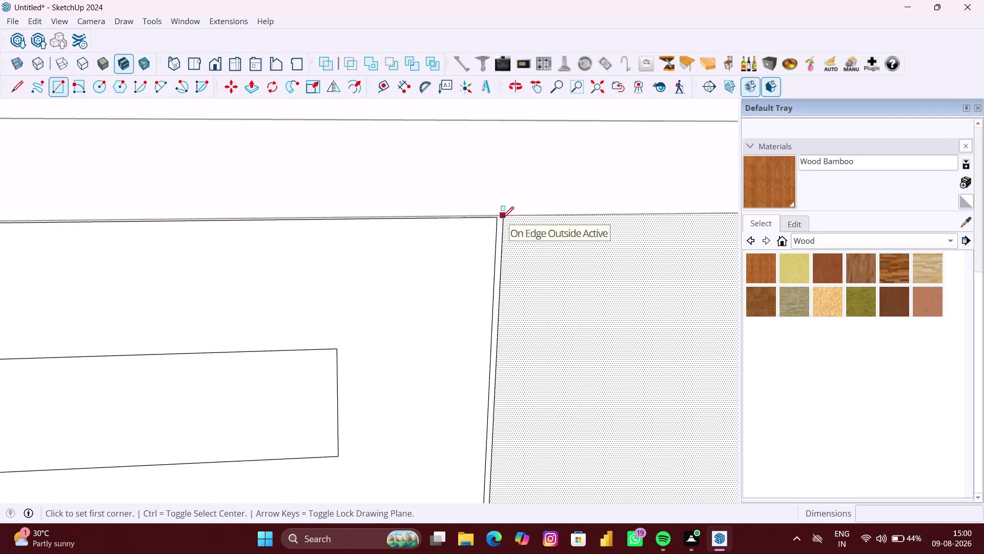
scroll(up, 3)
scroll(up, 3)
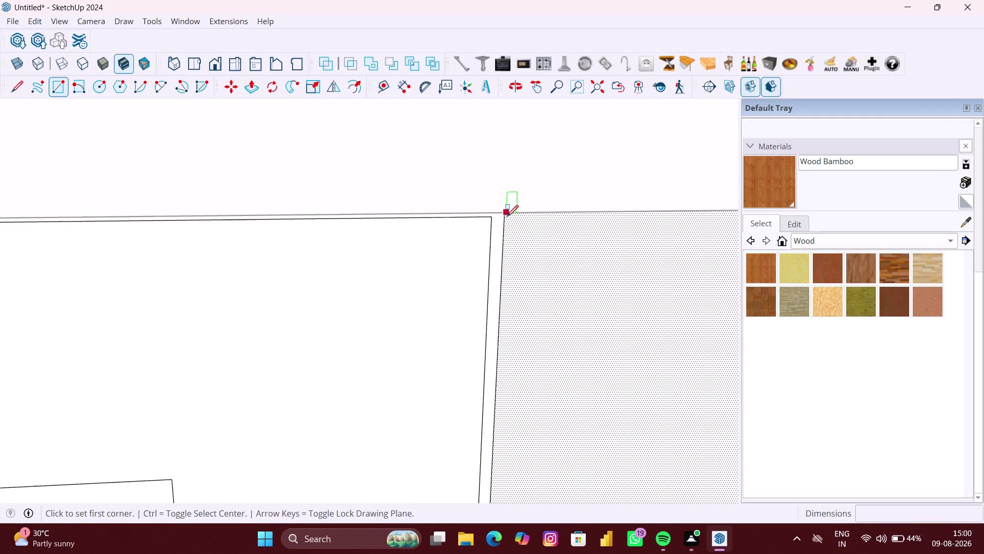
scroll(up, 3)
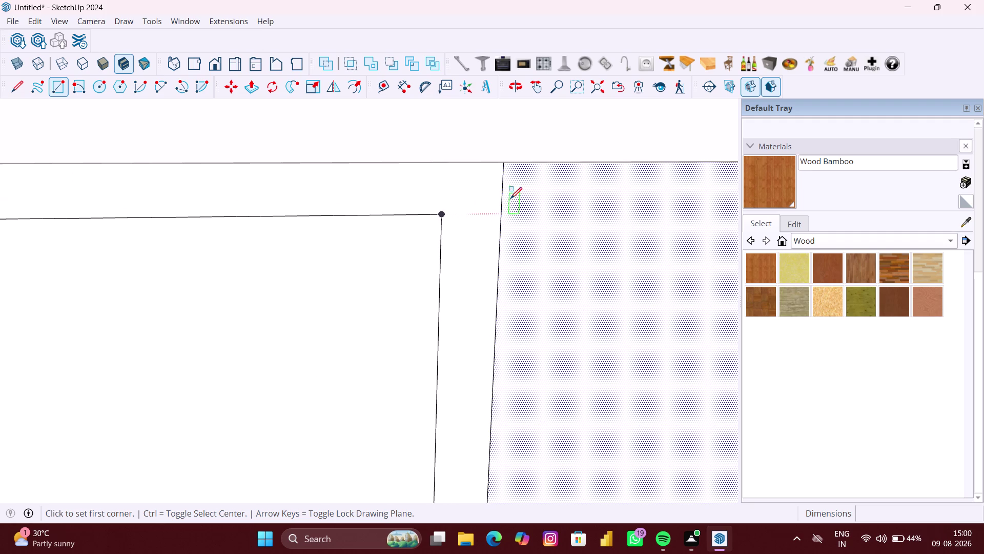
scroll(down, 3)
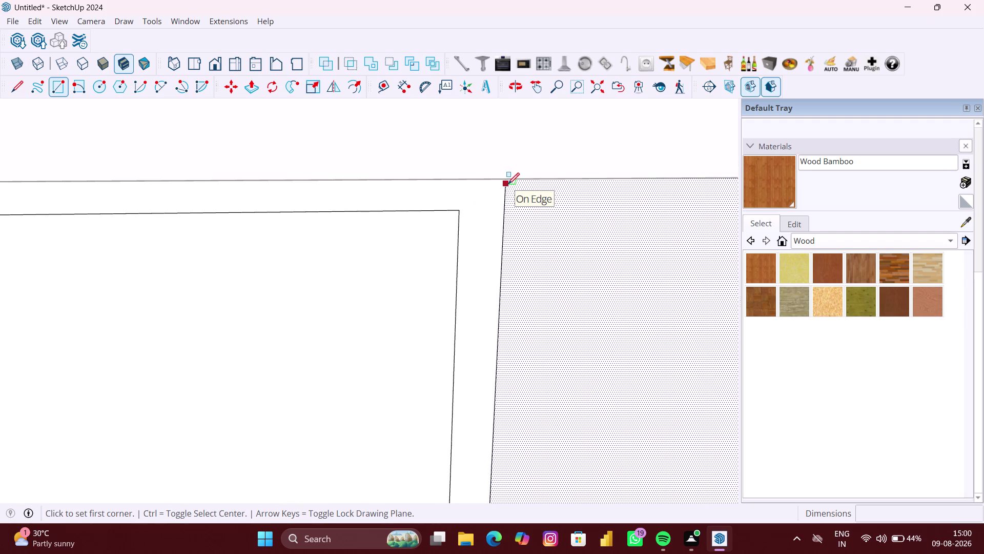
scroll(up, 3)
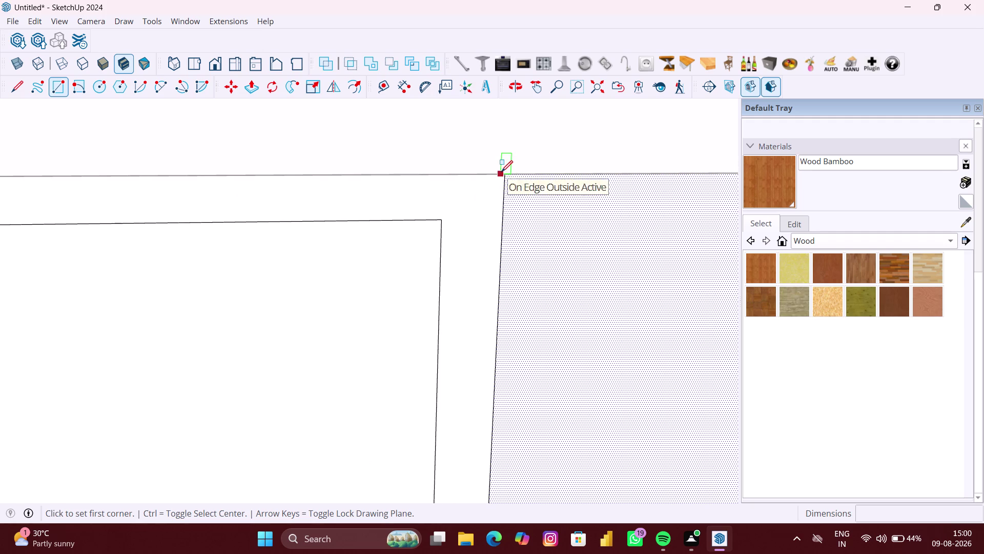
scroll(up, 3)
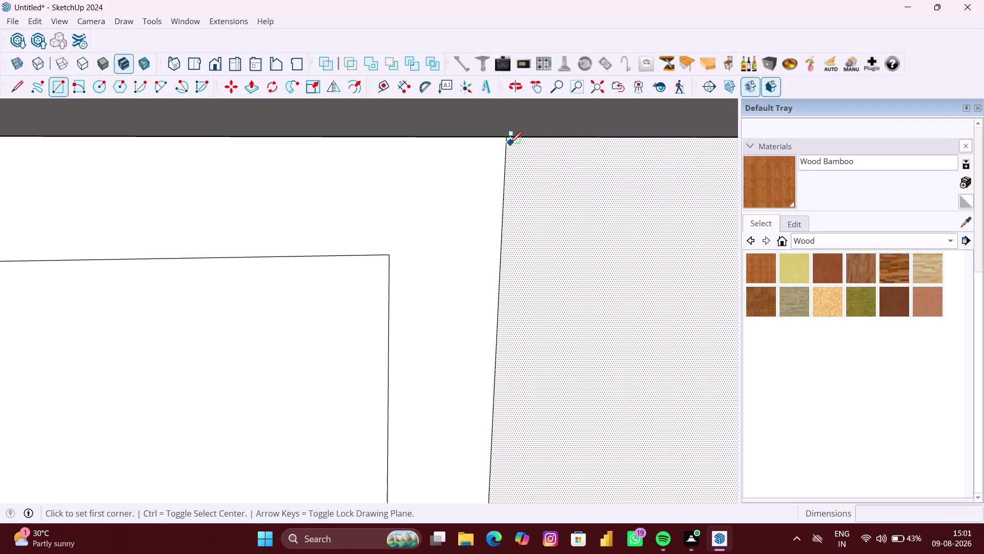
click(509, 139)
scroll(down, 3)
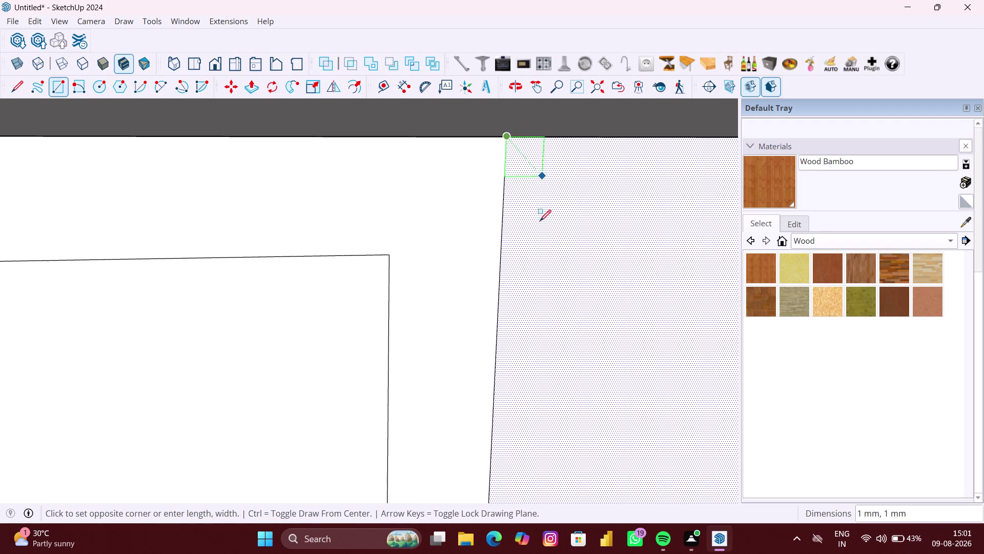
scroll(down, 3)
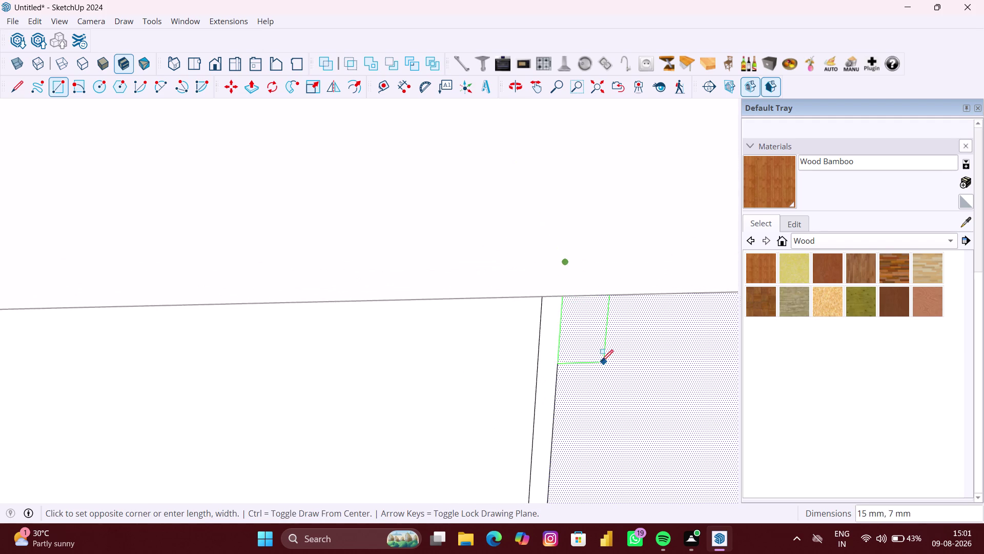
scroll(down, 3)
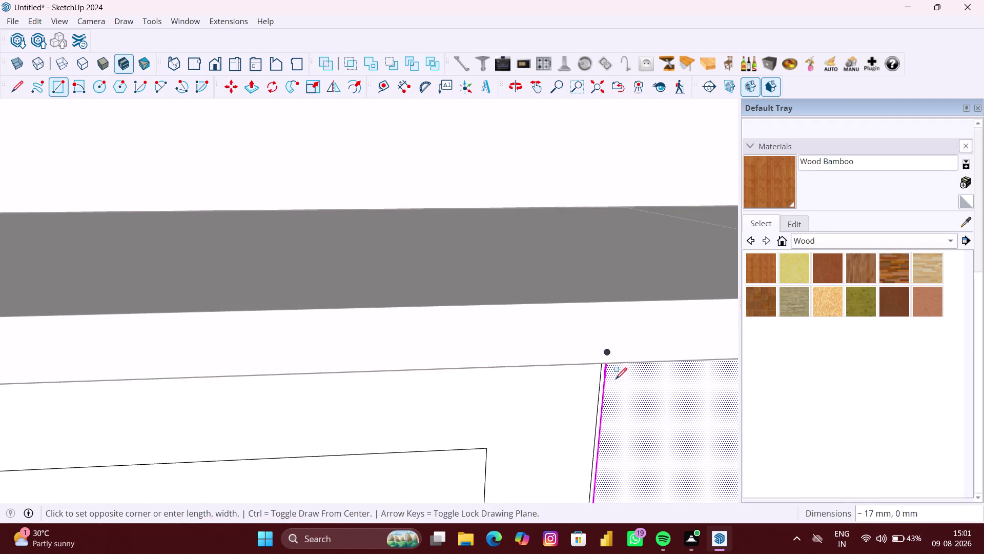
middle_drag(615, 379, 381, 196)
scroll(down, 3)
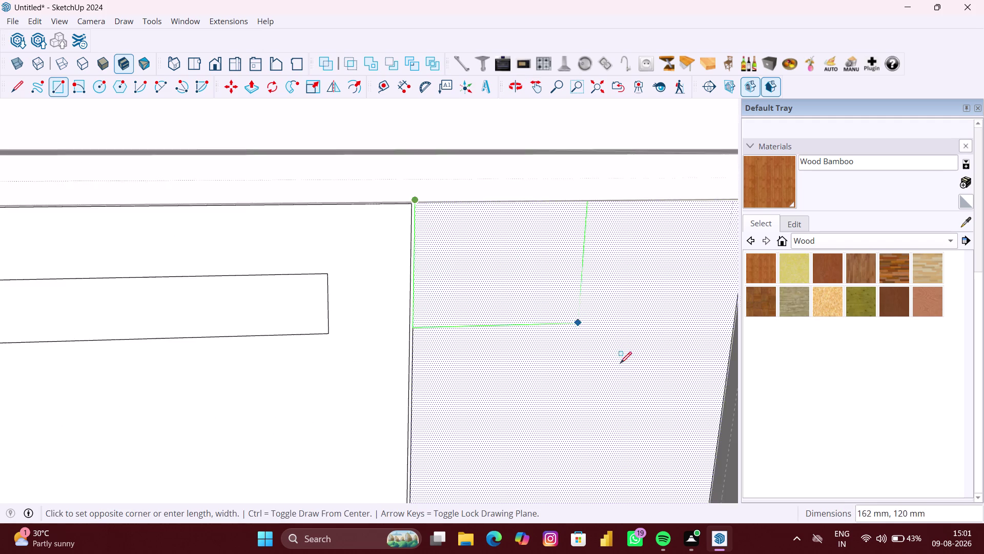
scroll(down, 3)
scroll(down, 3)
middle_drag(625, 401, 577, 244)
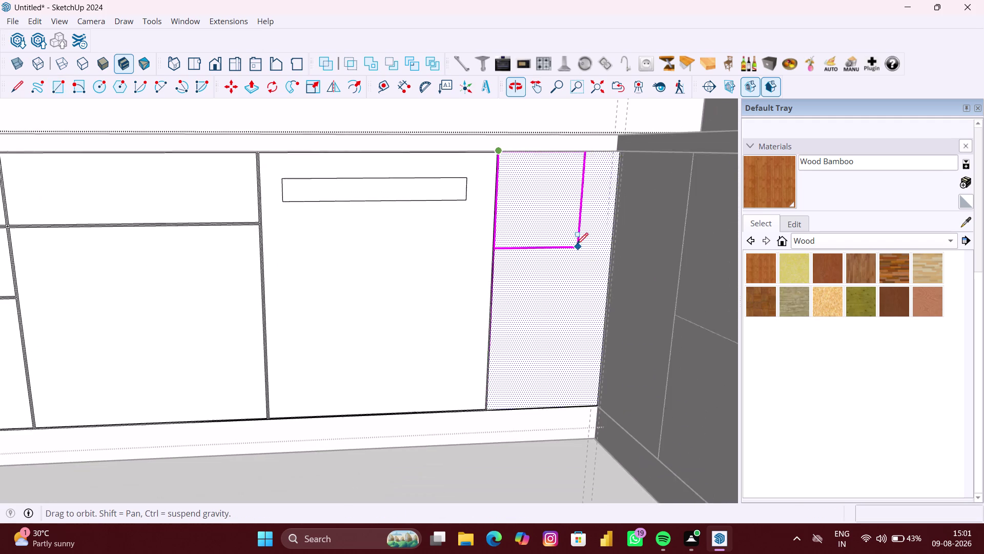
scroll(up, 3)
scroll(up, 3)
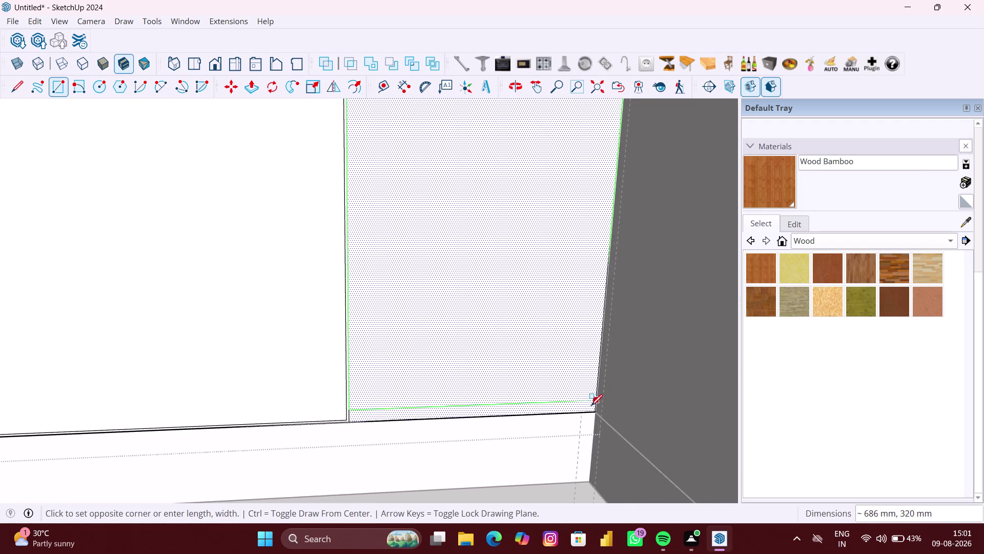
scroll(up, 3)
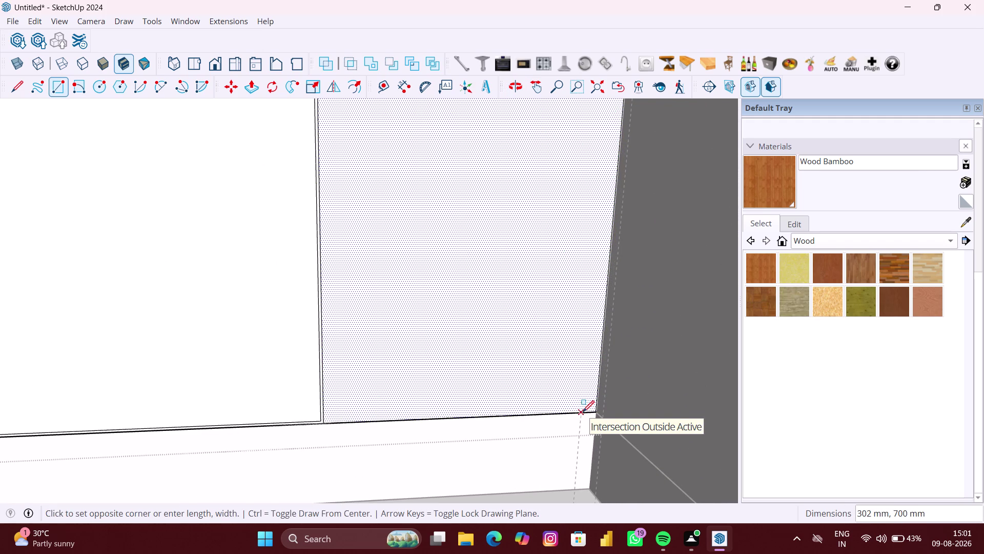
click(583, 412)
scroll(down, 3)
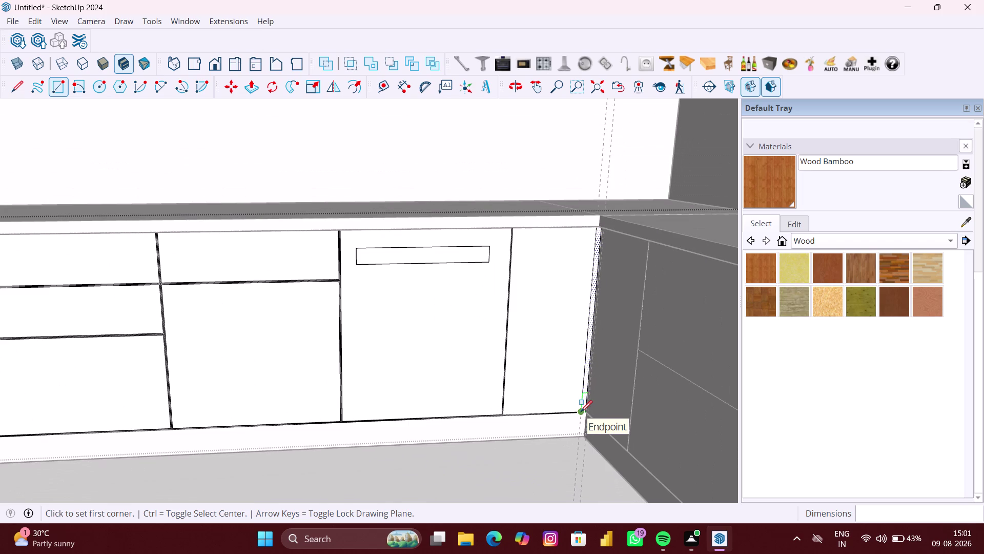
middle_drag(581, 412, 465, 384)
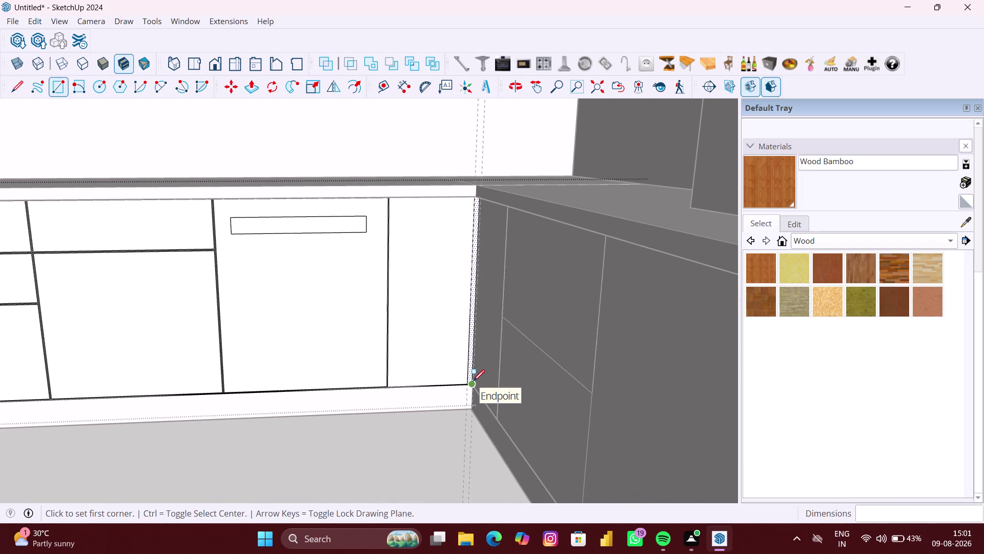
key(space)
click(497, 365)
click(415, 462)
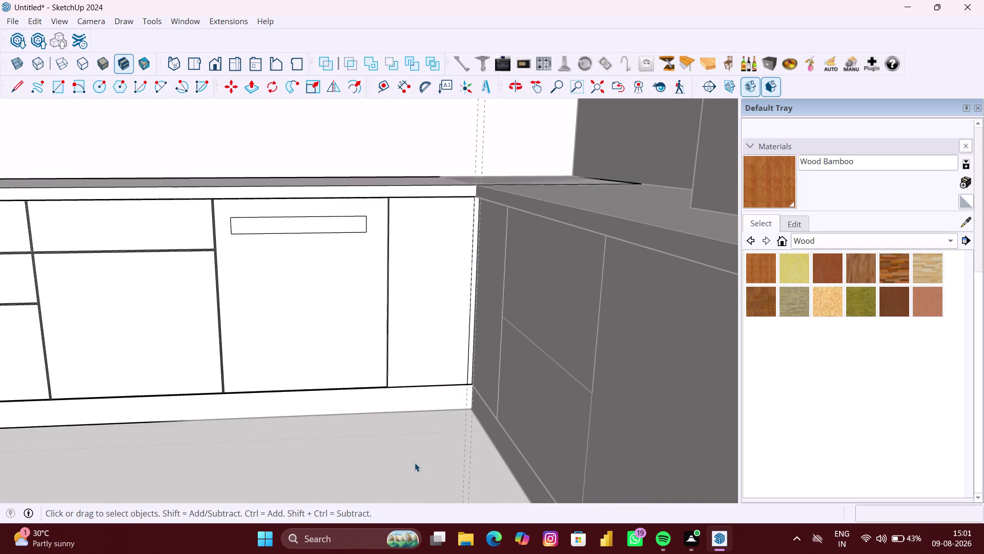
Orbit around the kitchen corner and select the corner base cabinet.
scroll(down, 3)
click(415, 462)
scroll(down, 3)
middle_drag(421, 457, 437, 458)
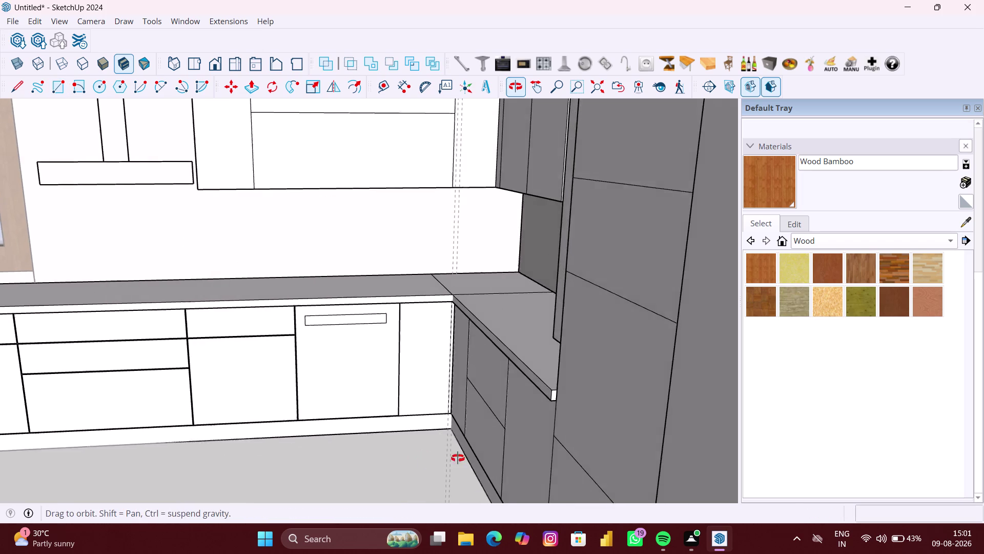
middle_drag(437, 458, 454, 458)
click(442, 455)
scroll(down, 3)
middle_drag(441, 455, 476, 447)
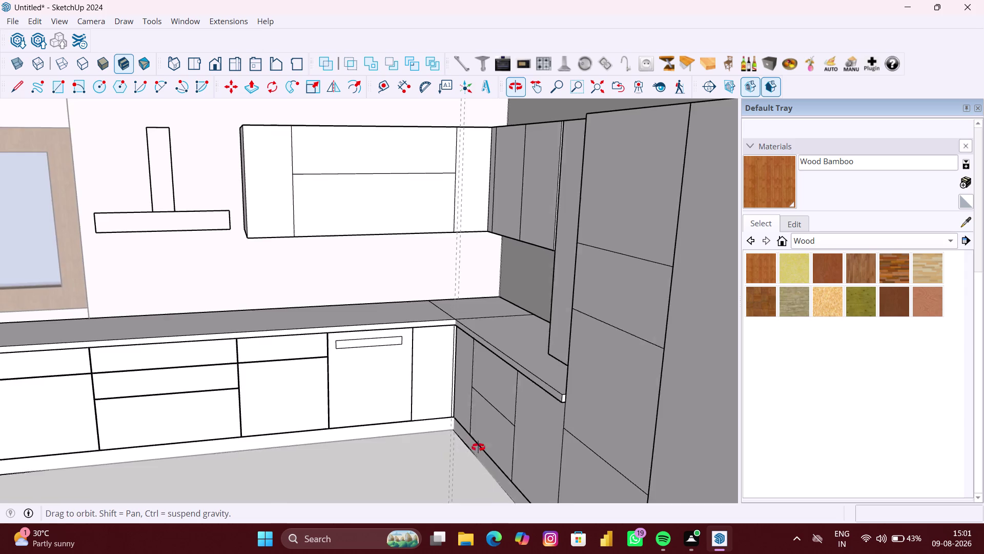
middle_drag(476, 447, 511, 445)
click(480, 386)
scroll(up, 3)
middle_drag(480, 385, 496, 394)
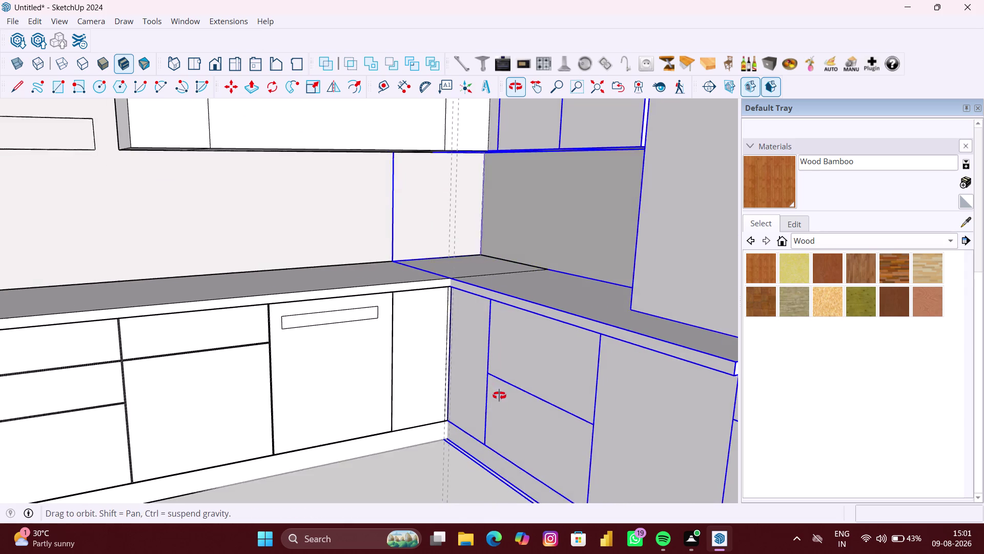
middle_drag(496, 395, 510, 395)
Open the corner cabinet and filler panel groups and select the filler face.
double_click(473, 381)
scroll(up, 3)
scroll(up, 3)
middle_drag(461, 383, 471, 386)
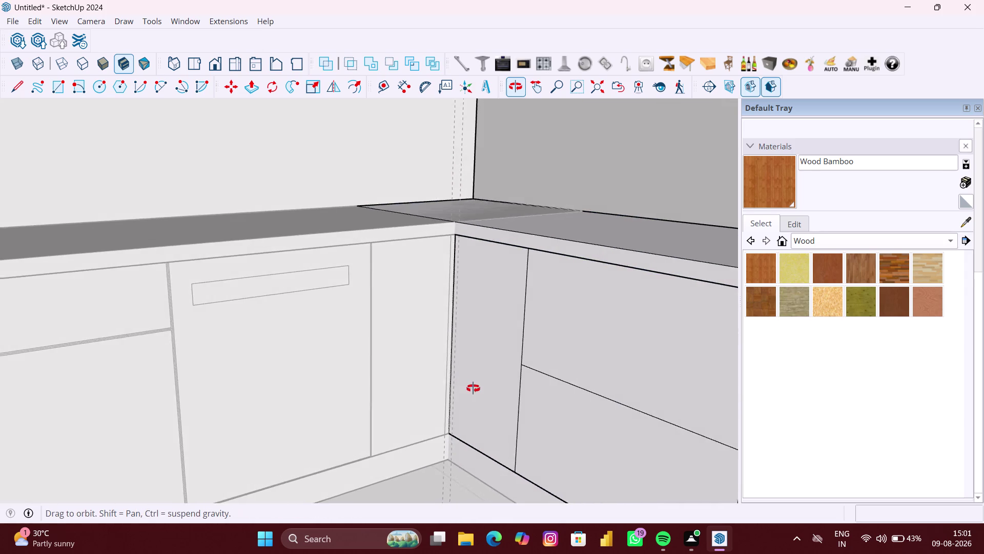
middle_drag(471, 387, 484, 388)
double_click(518, 377)
click(513, 372)
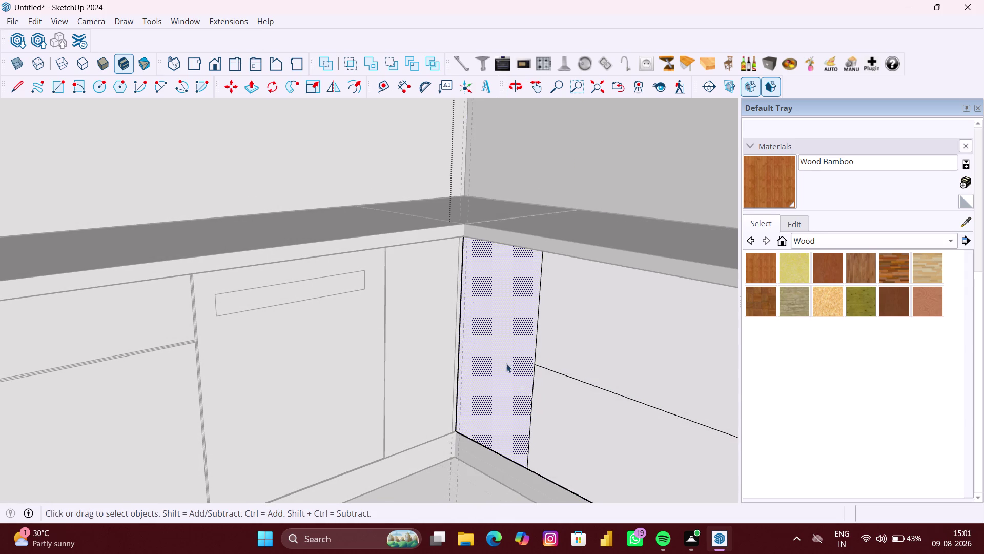
scroll(up, 3)
double_click(507, 352)
scroll(up, 3)
click(507, 353)
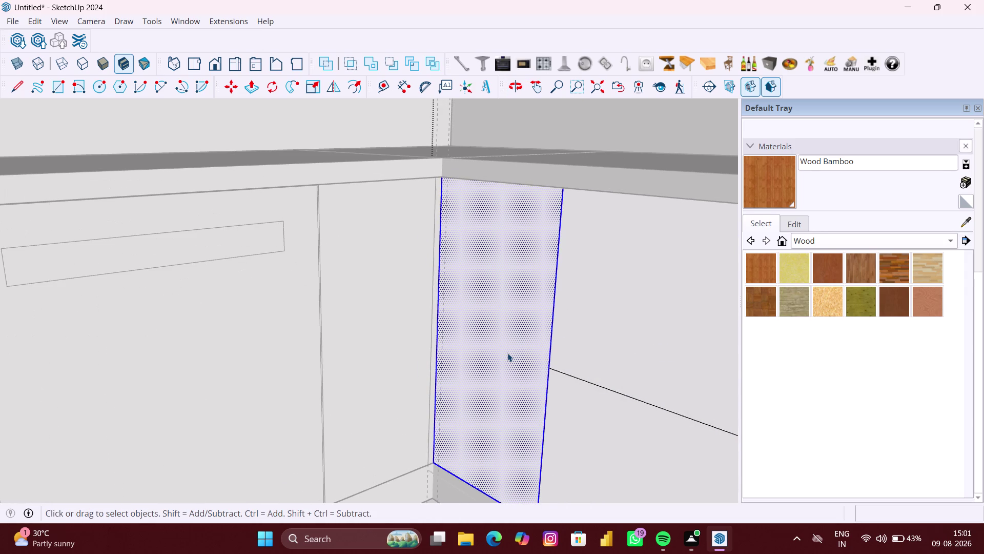
Draw a rectangle from the filler panel's top corner to just inside its bottom edge.
key(r)
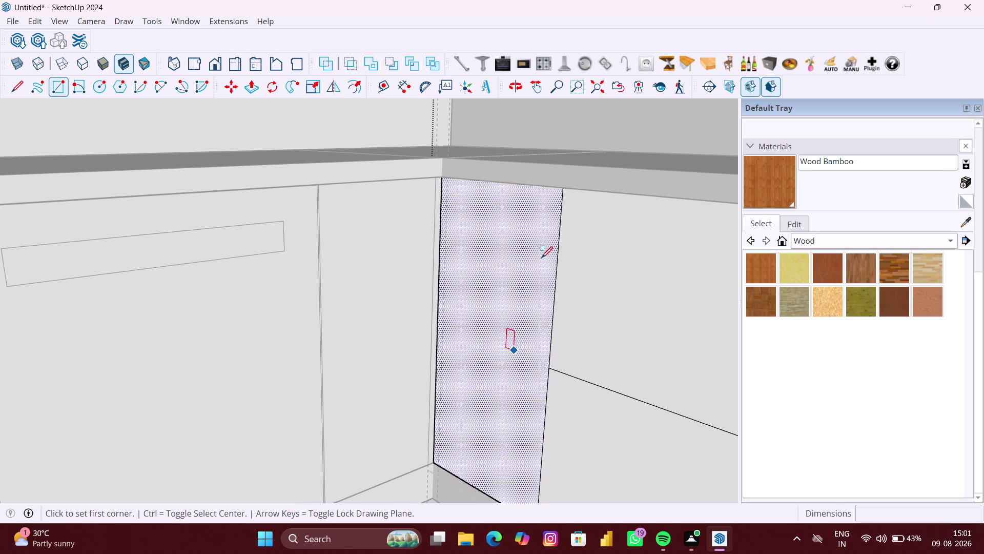
scroll(up, 3)
middle_drag(558, 196, 577, 175)
scroll(up, 3)
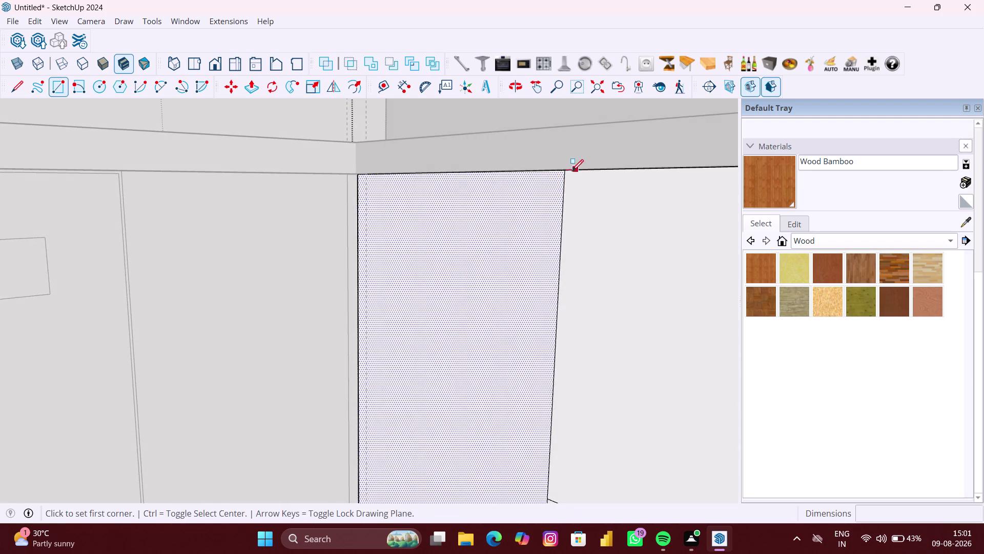
scroll(up, 3)
middle_drag(573, 168, 607, 125)
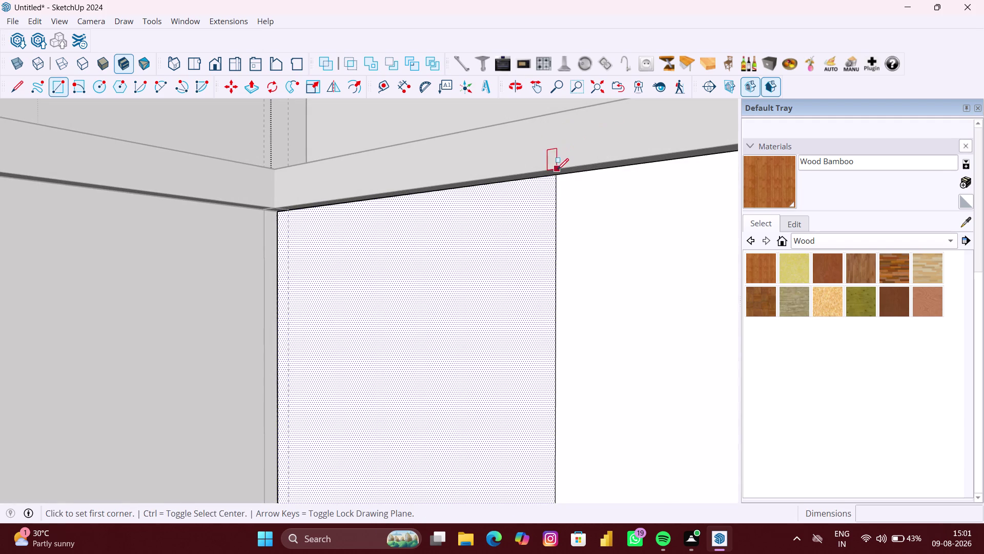
click(556, 174)
scroll(down, 3)
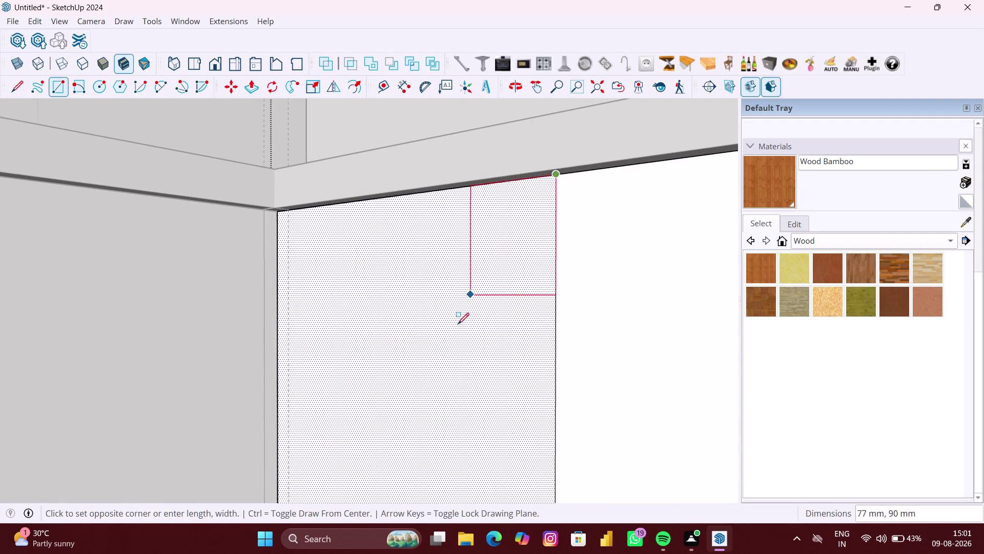
scroll(down, 3)
scroll(down, 3)
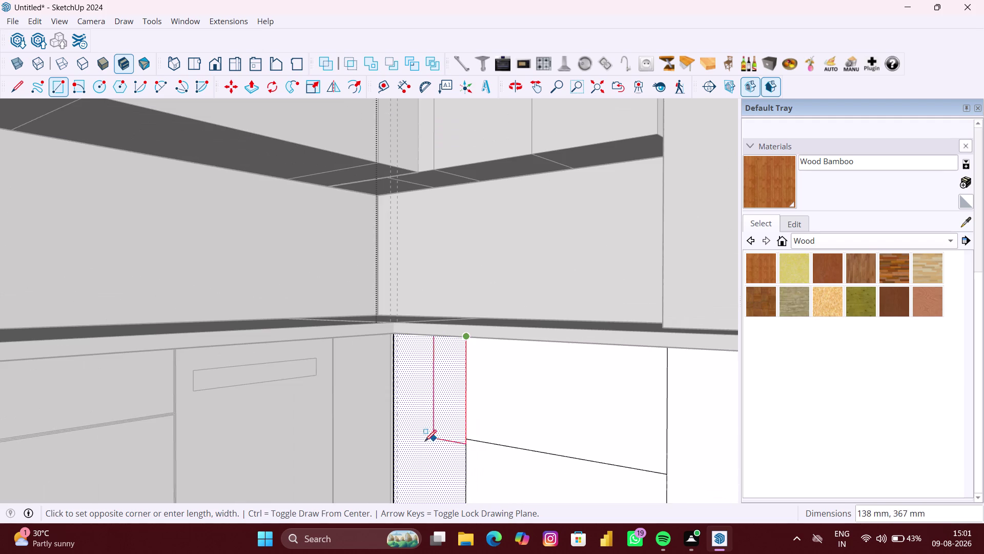
middle_drag(425, 441, 437, 326)
scroll(up, 3)
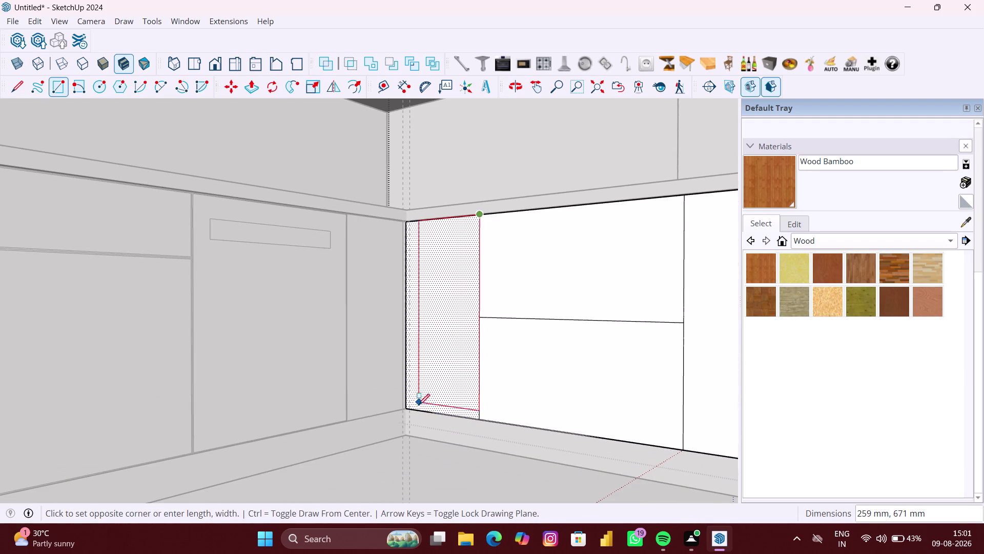
scroll(up, 3)
scroll(up, 3)
scroll(up, 3)
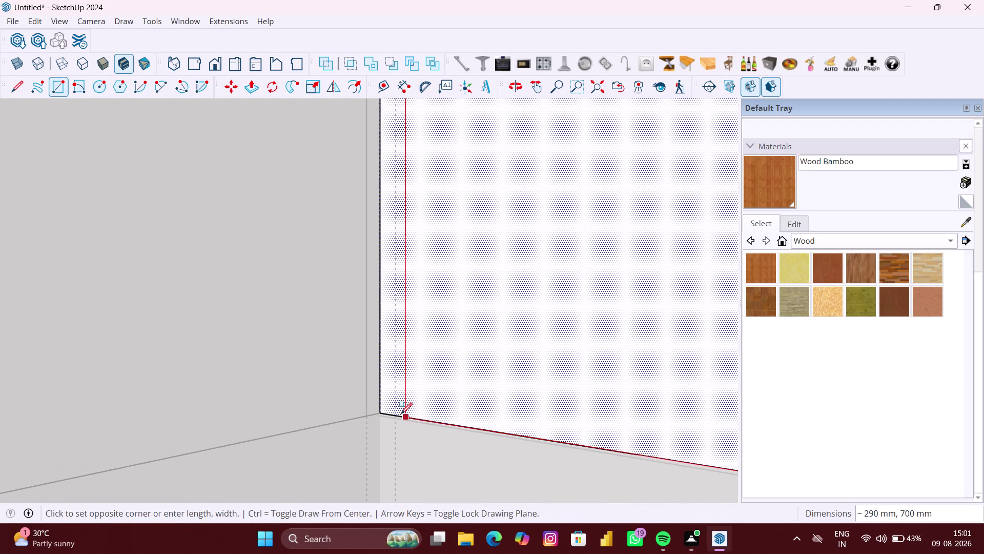
click(396, 412)
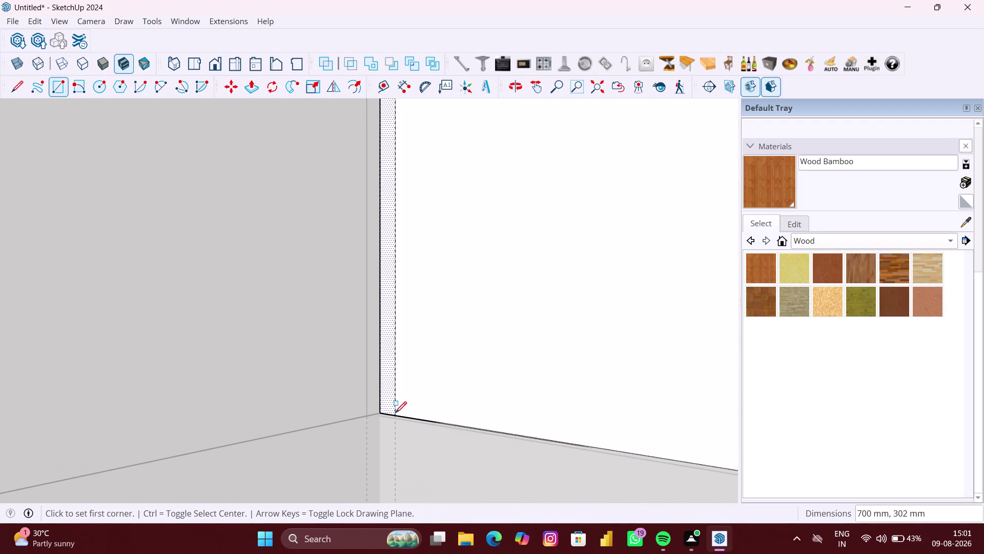
scroll(down, 3)
key(space)
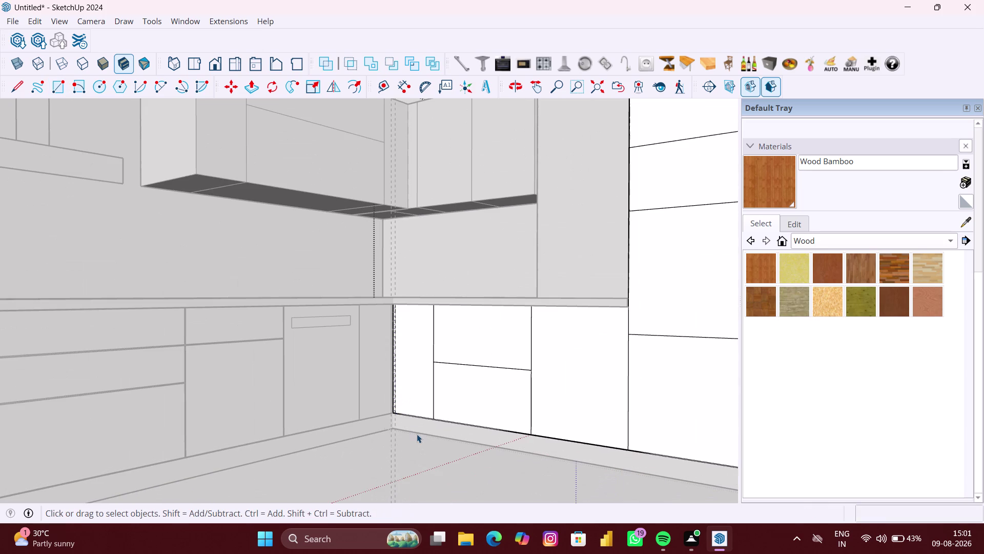
scroll(down, 3)
click(430, 453)
scroll(down, 3)
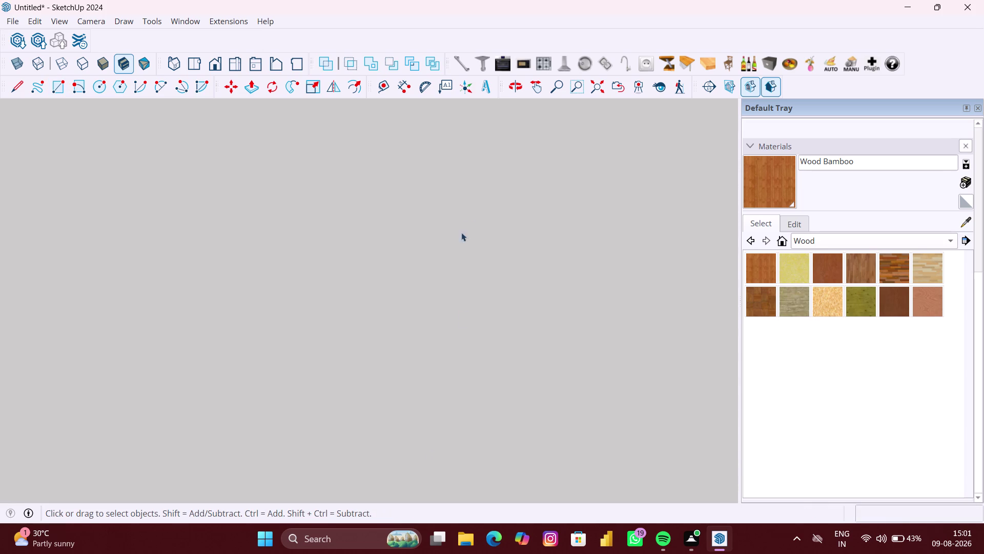
click(606, 91)
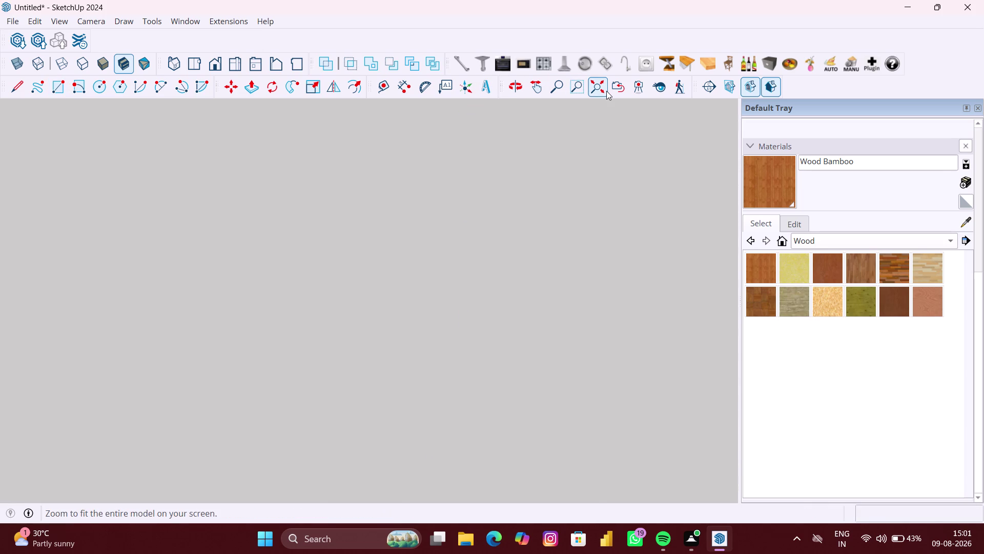
scroll(down, 3)
middle_drag(566, 308, 487, 340)
scroll(up, 3)
middle_drag(528, 351, 507, 349)
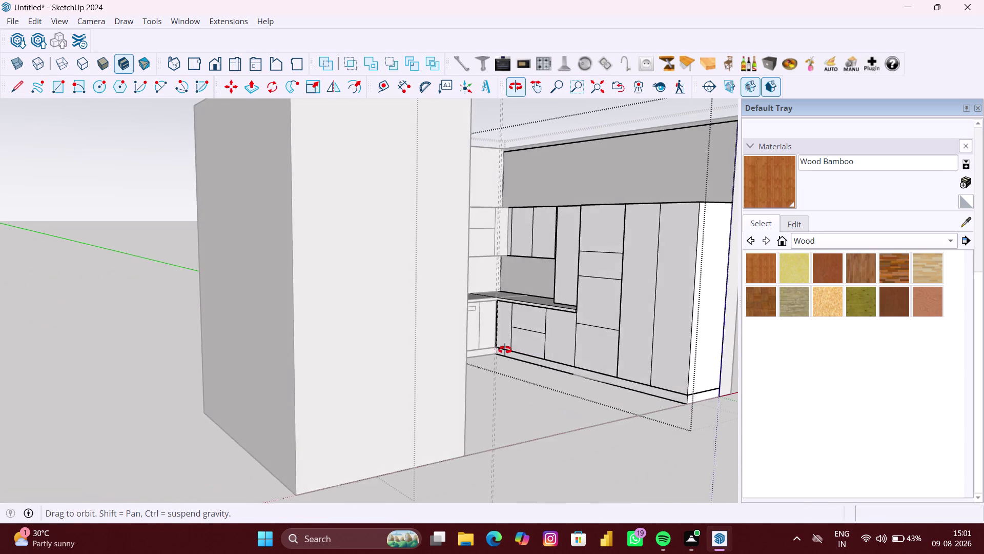
middle_drag(508, 350, 498, 352)
scroll(up, 3)
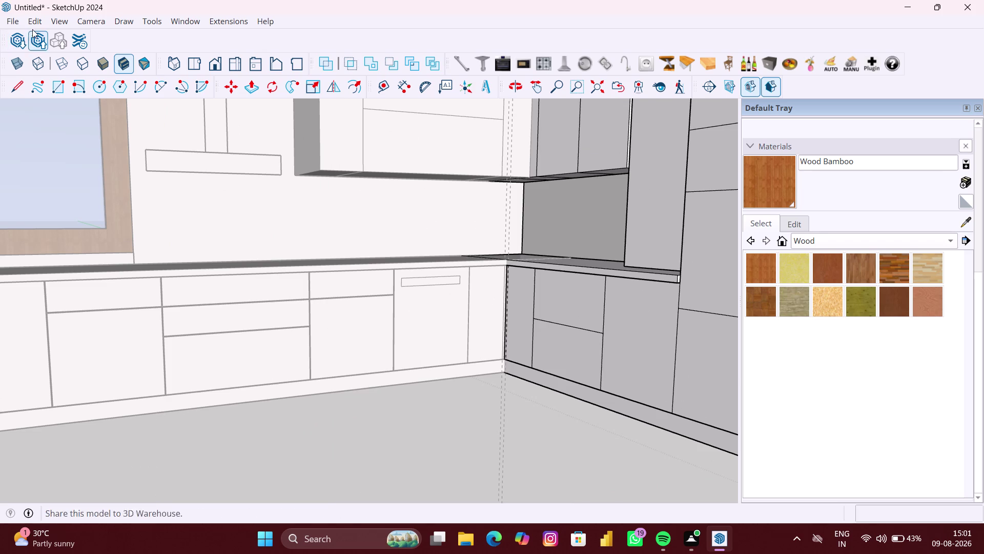
click(35, 22)
click(82, 149)
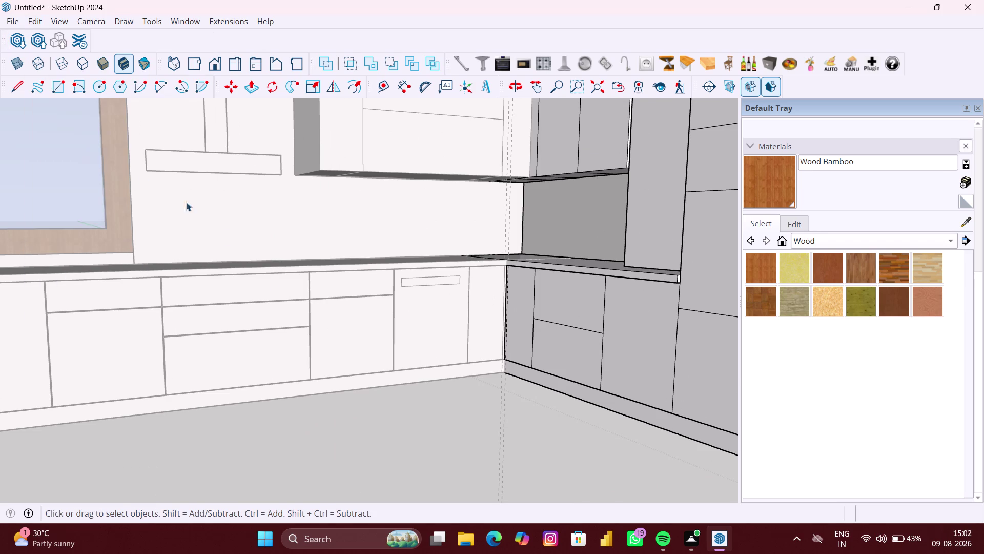
click(457, 413)
scroll(down, 3)
click(521, 426)
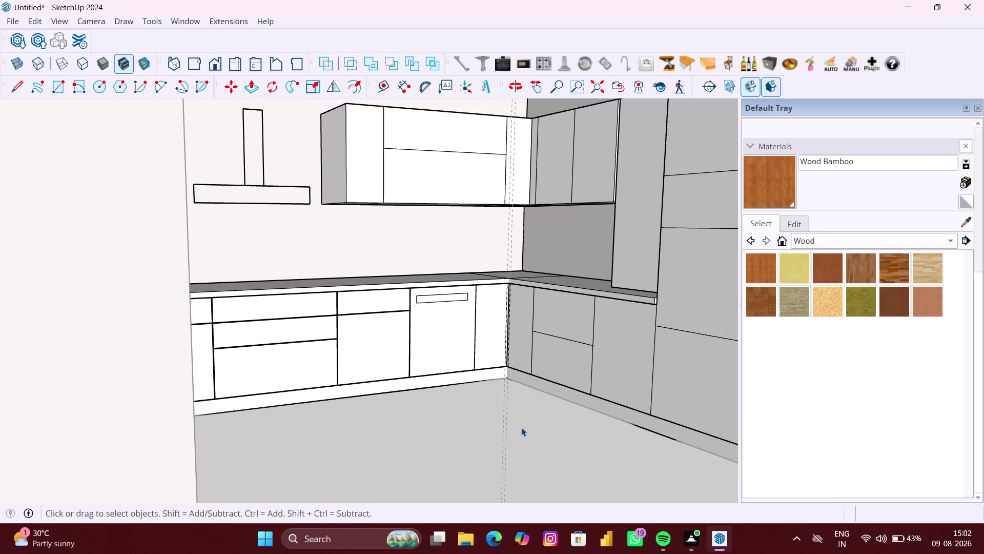
scroll(down, 3)
click(82, 430)
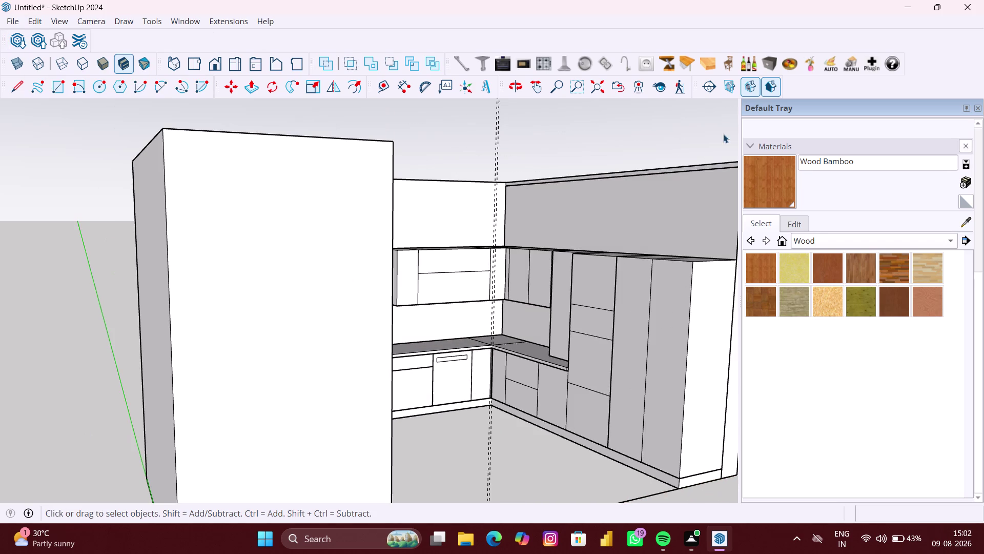
drag(537, 138, 475, 119)
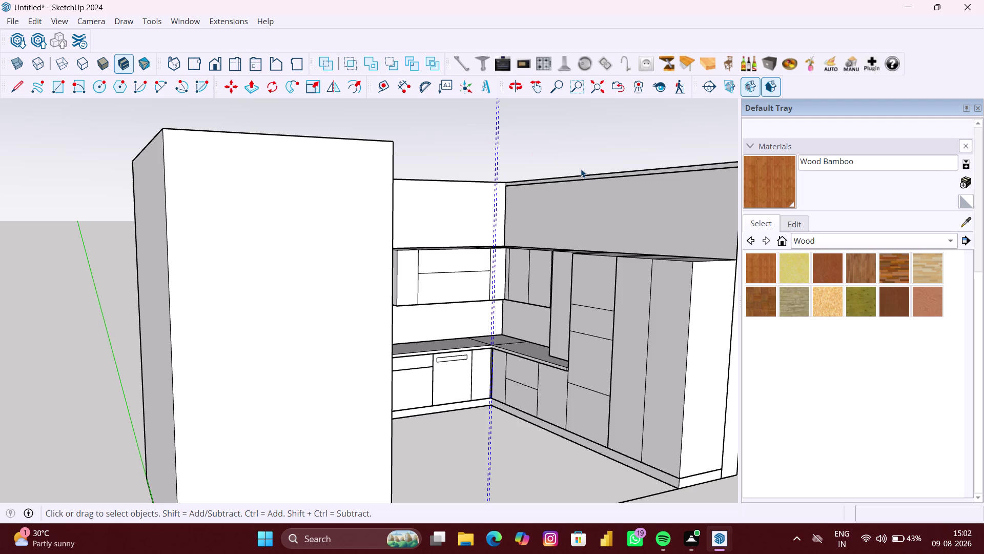
key(Delete)
scroll(down, 3)
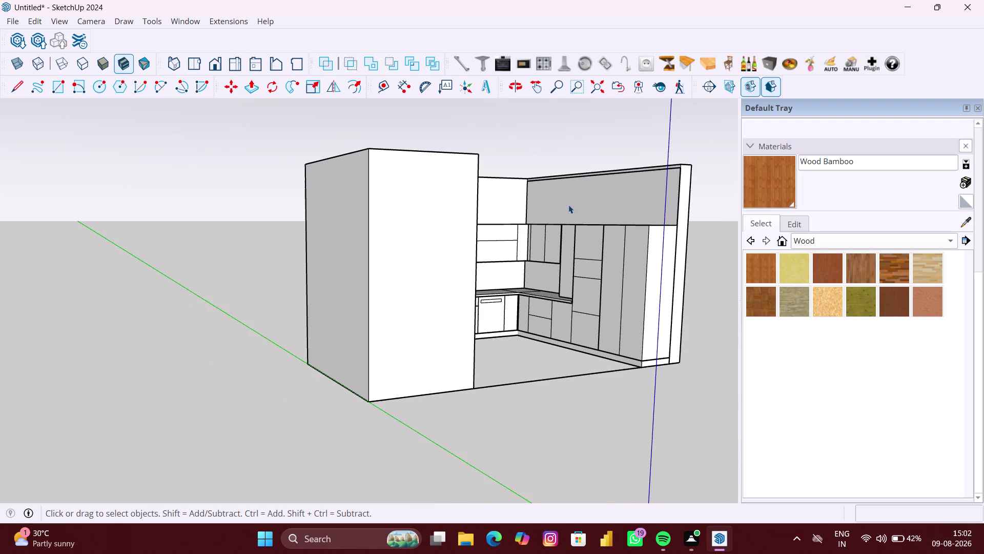
middle_drag(567, 205, 553, 204)
scroll(up, 3)
middle_drag(568, 308, 538, 324)
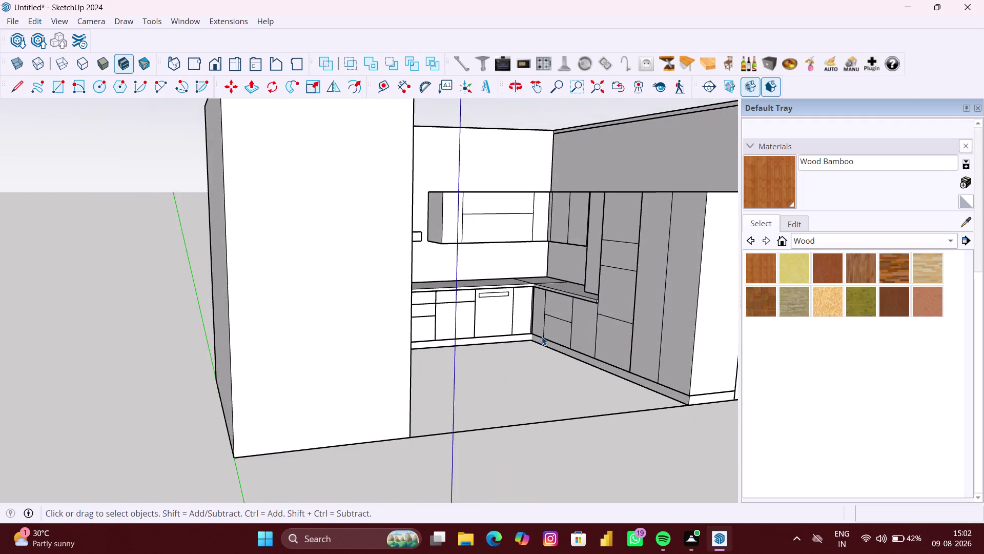
scroll(up, 3)
Enter the base cabinet fronts group and select the narrow end panel face.
click(494, 311)
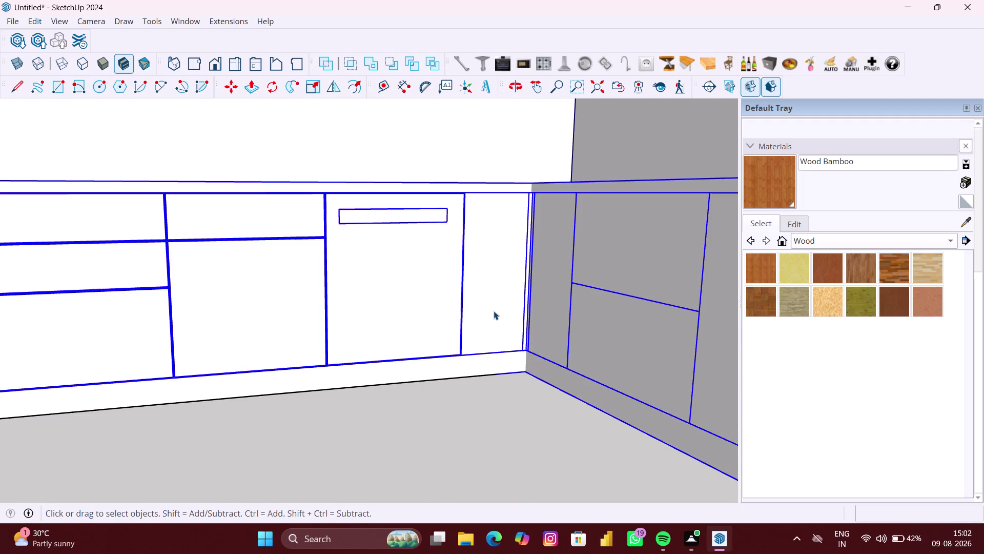
scroll(up, 3)
scroll(up, 3)
double_click(496, 288)
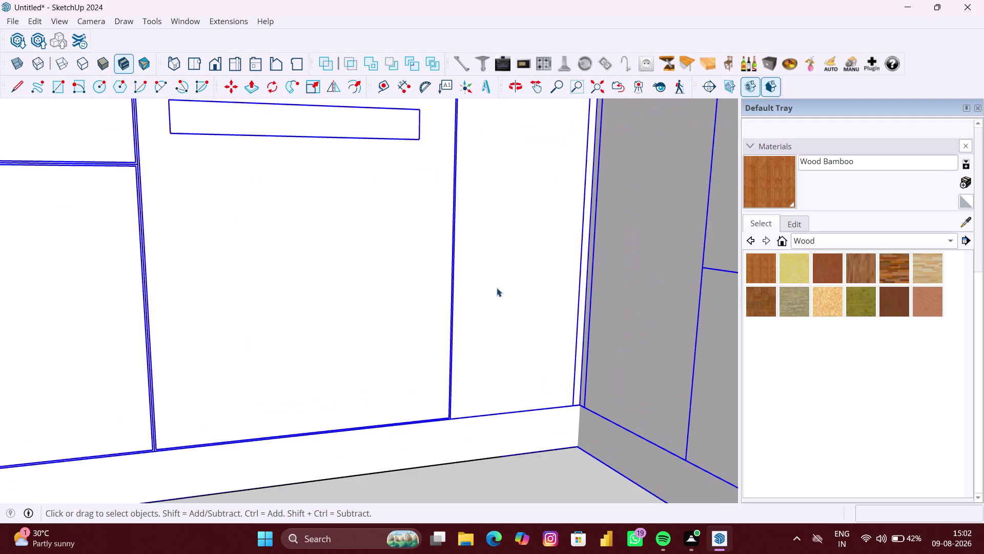
click(508, 286)
double_click(509, 286)
drag(509, 286, 515, 287)
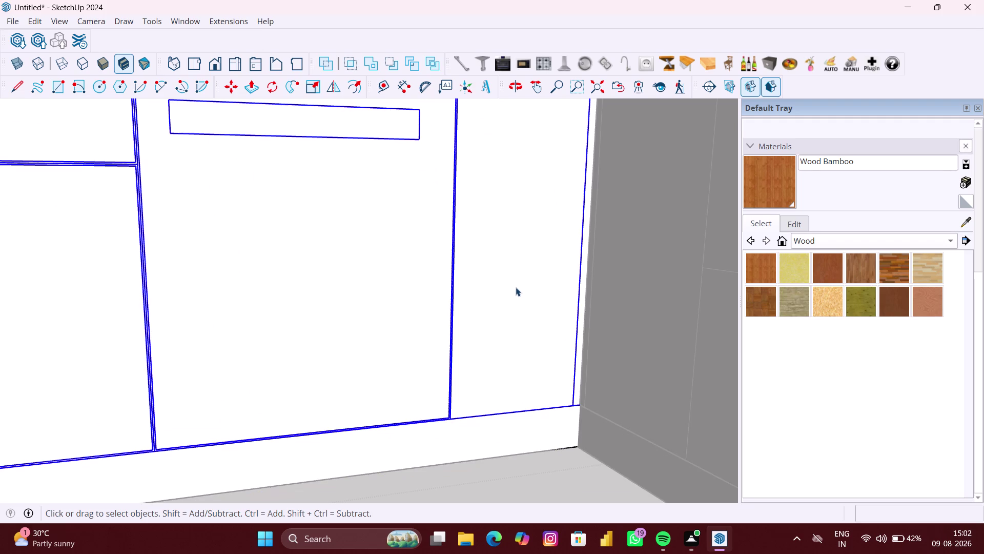
triple_click(515, 287)
triple_click(516, 287)
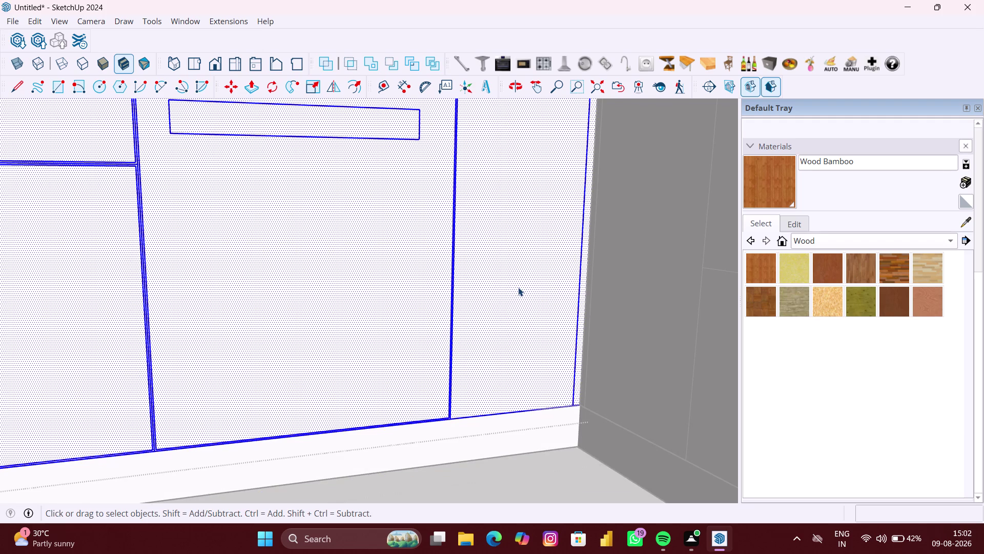
double_click(509, 273)
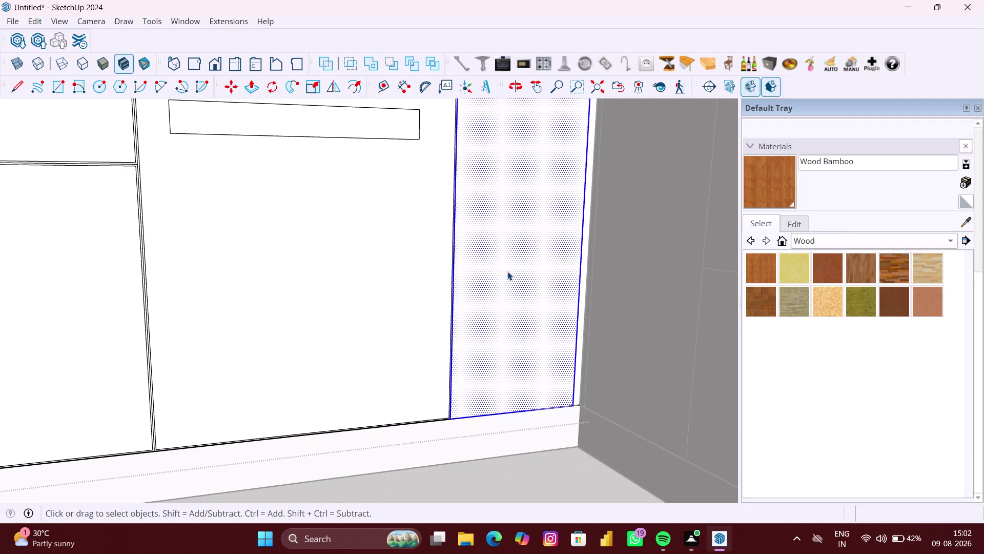
Offset the end panel face inward by 3 mm.
key(f)
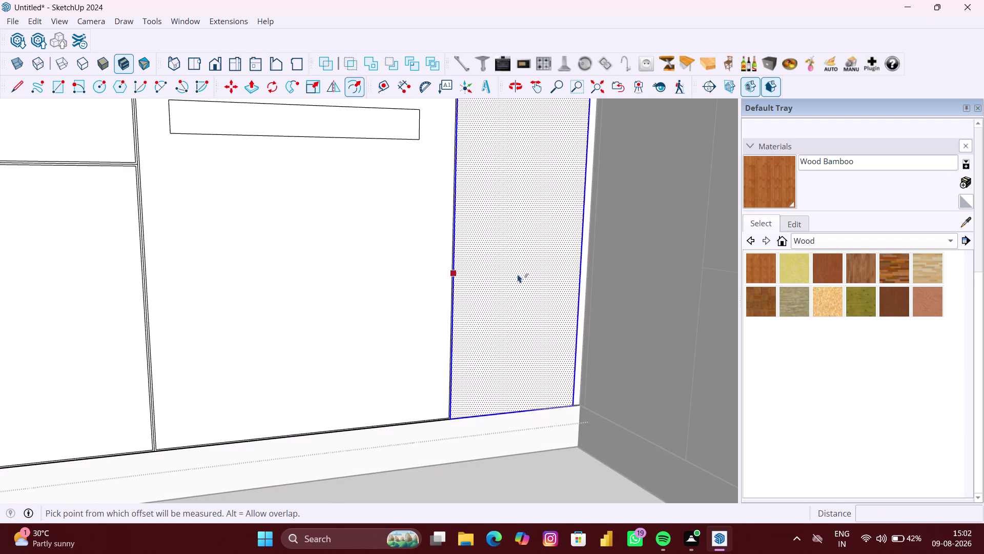
click(521, 275)
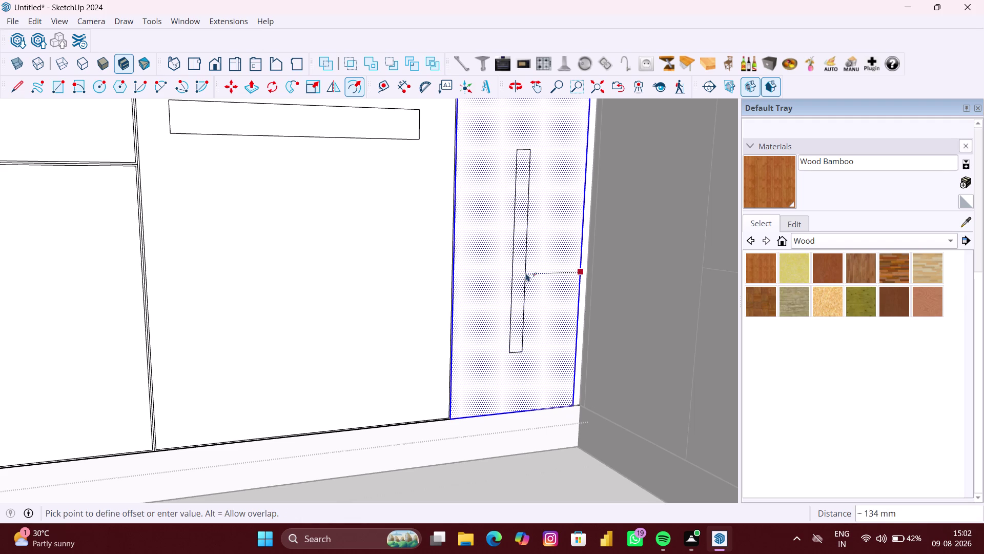
key(3)
text(M)
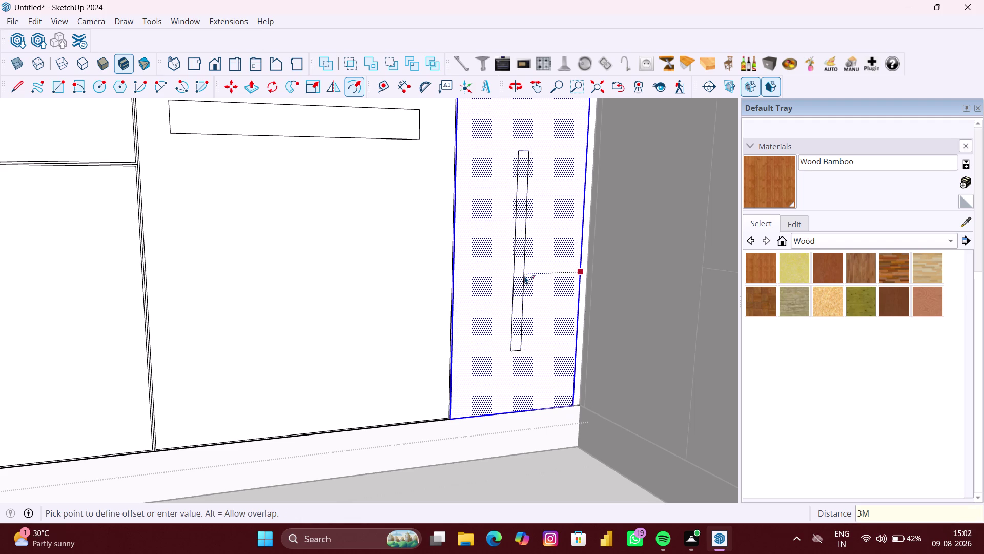
text(M)
key(Return)
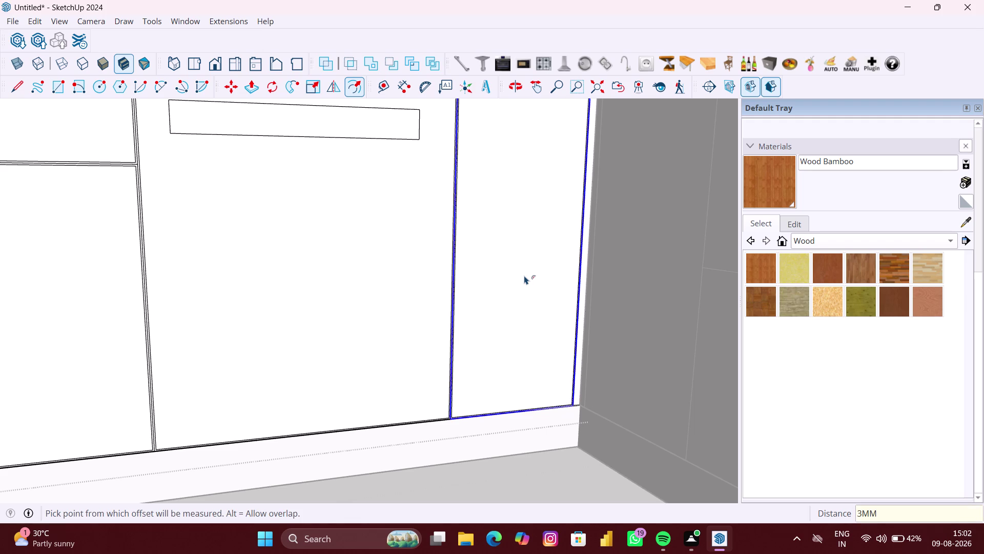
scroll(down, 3)
key(space)
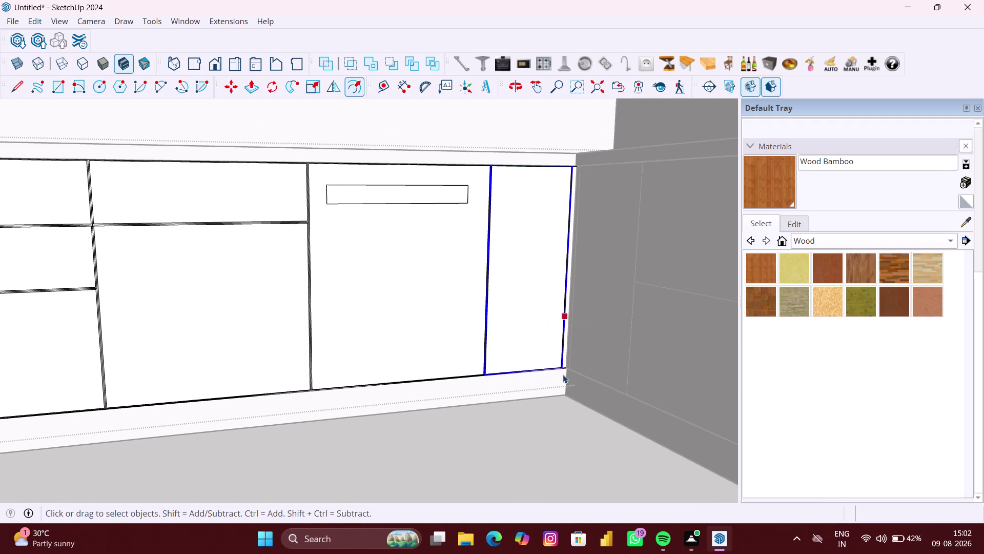
Orbit the view around the kitchen toward the corner cabinets.
click(552, 403)
scroll(down, 3)
middle_drag(603, 406, 597, 404)
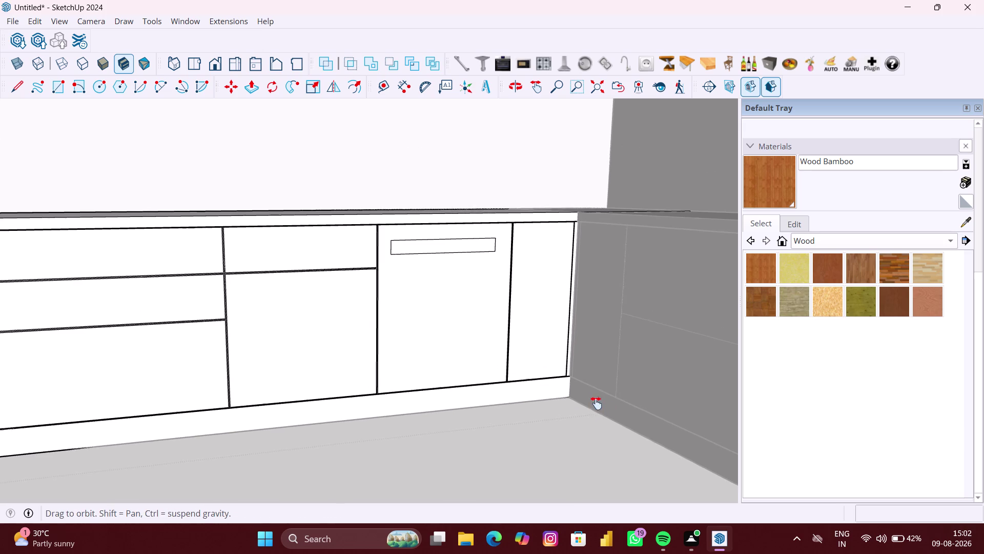
middle_drag(597, 403, 470, 364)
middle_drag(448, 378, 457, 379)
scroll(down, 3)
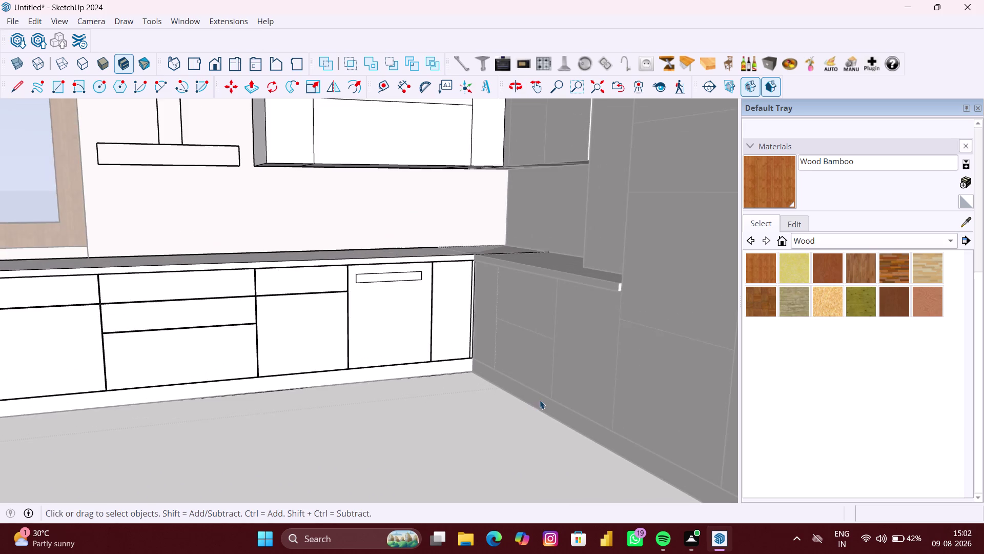
scroll(down, 3)
key(space)
click(494, 427)
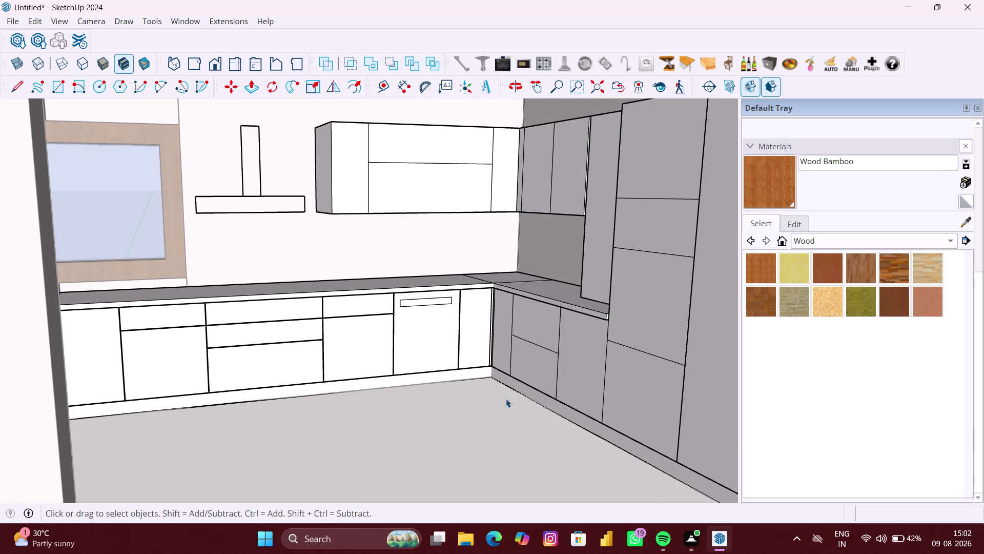
scroll(up, 3)
Open the corner base cabinet and its nested panel group for editing.
click(504, 343)
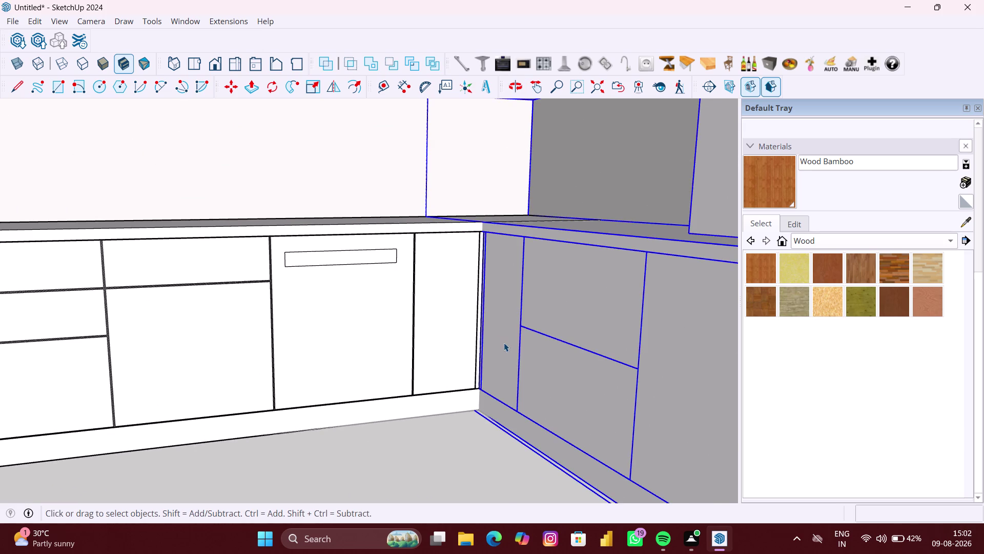
double_click(504, 342)
click(512, 338)
scroll(up, 3)
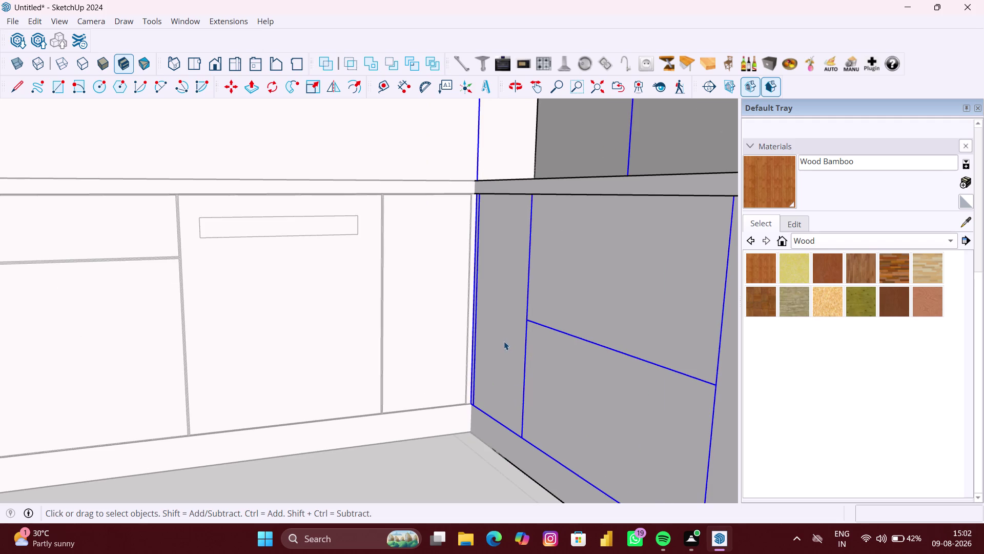
double_click(496, 343)
double_click(496, 338)
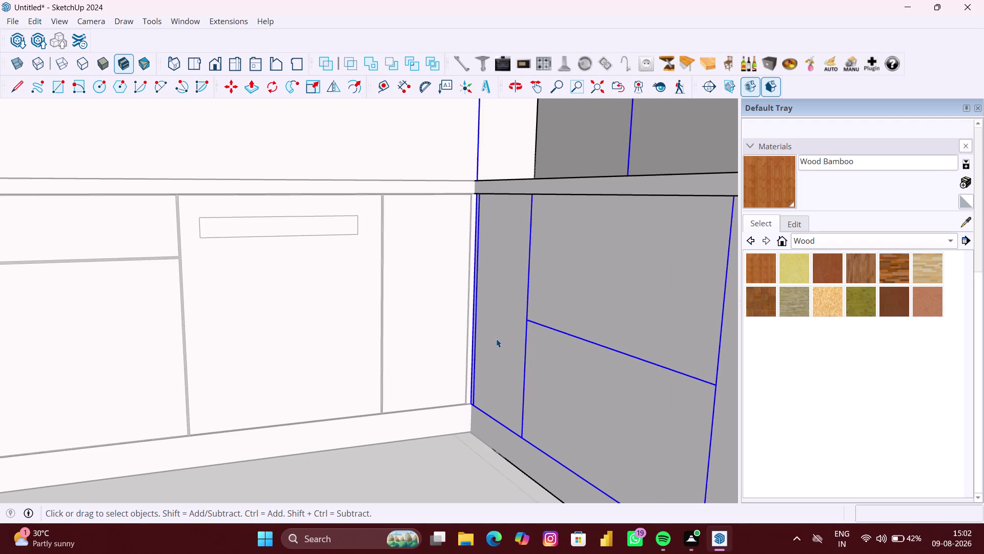
scroll(up, 3)
Offset the corner cabinet's narrow side panel face inward by 3 mm.
click(506, 334)
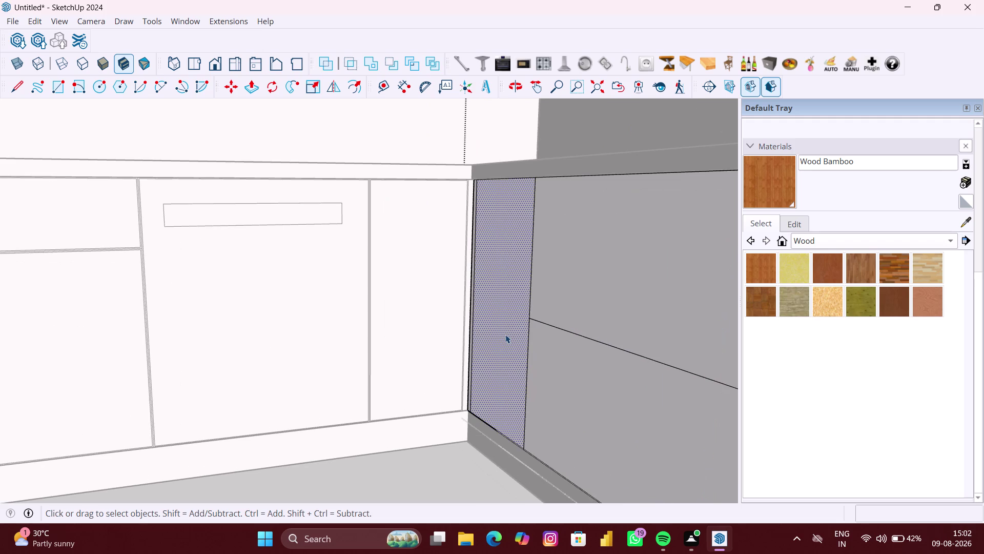
key(f)
click(506, 335)
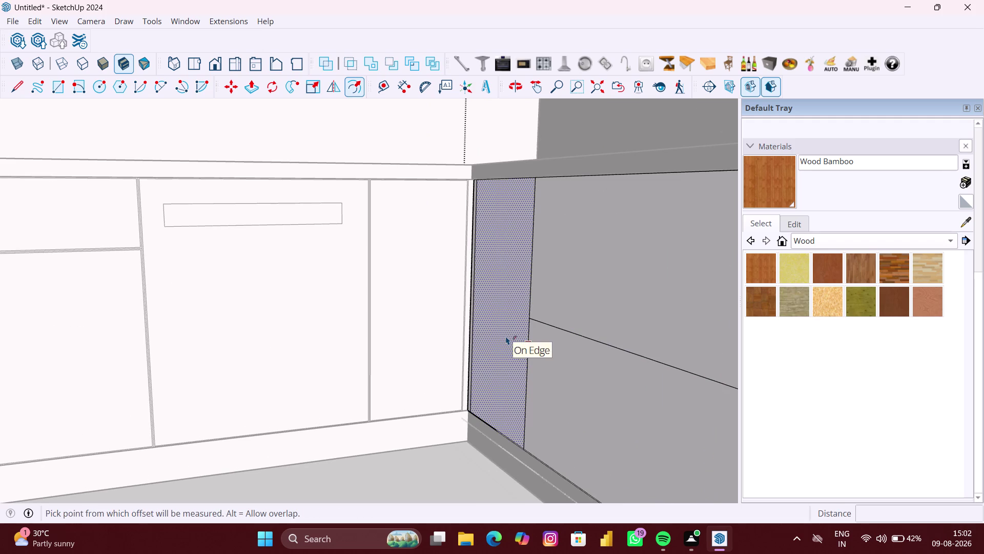
key(3)
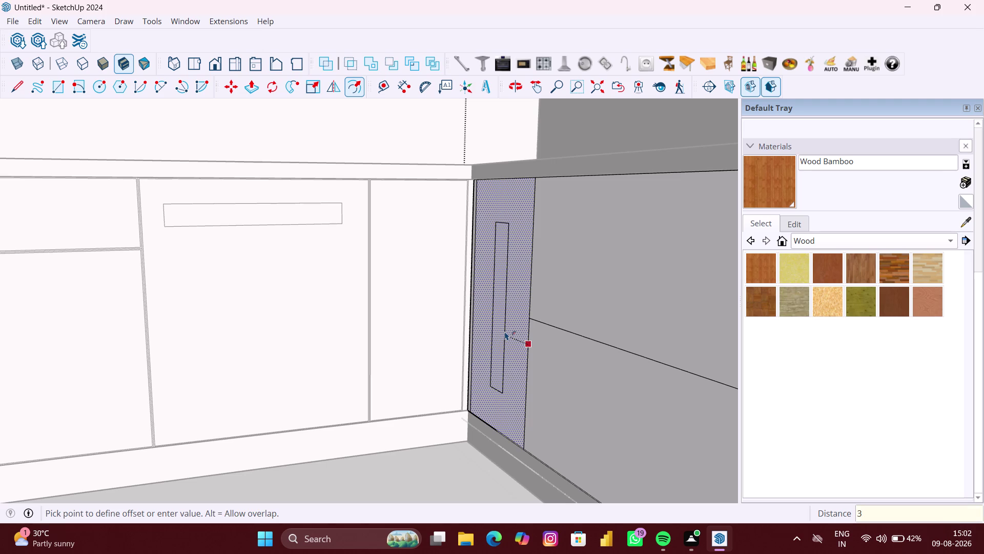
text(MM)
key(Return)
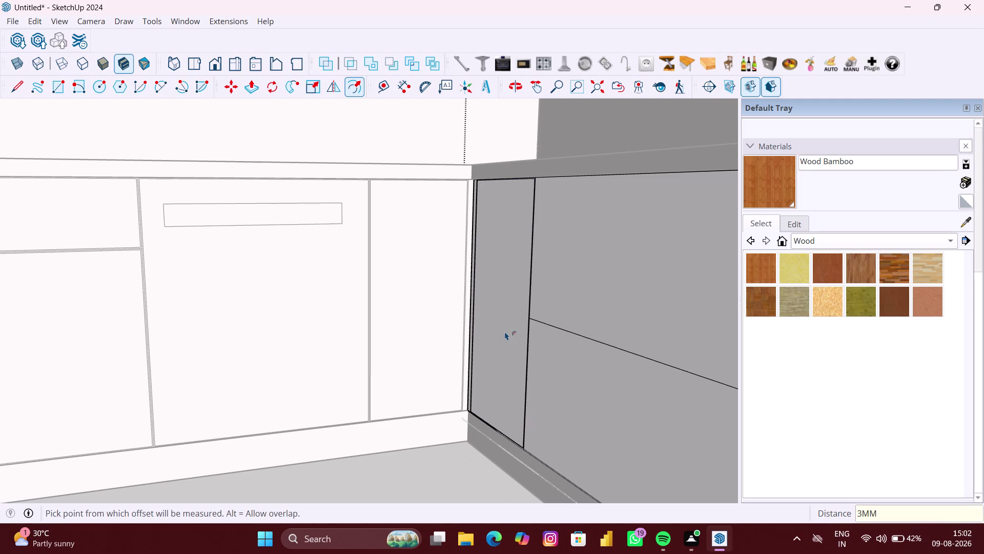
scroll(down, 3)
key(space)
click(433, 429)
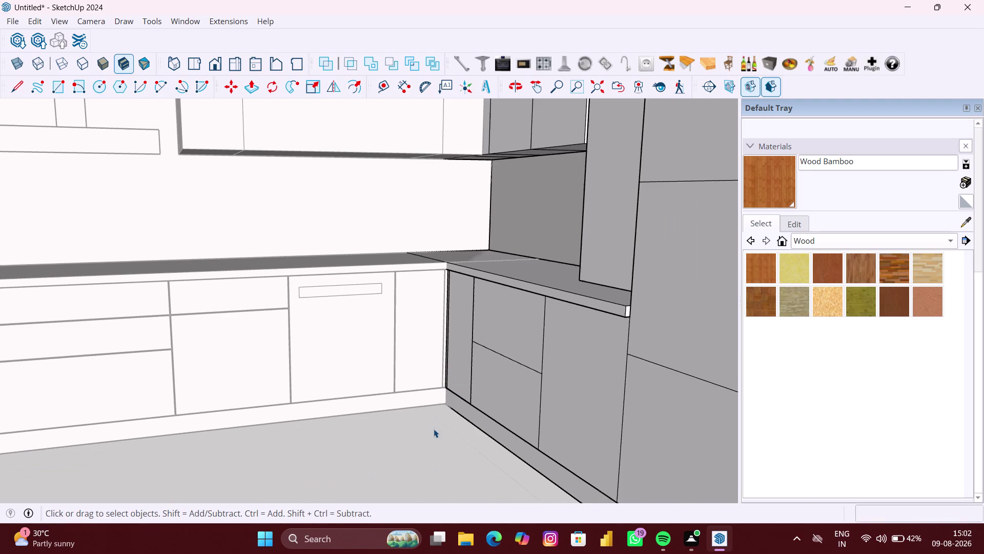
scroll(down, 3)
middle_drag(455, 422, 508, 418)
Inset the corner cabinet's upper drawer face by 3 mm.
scroll(down, 3)
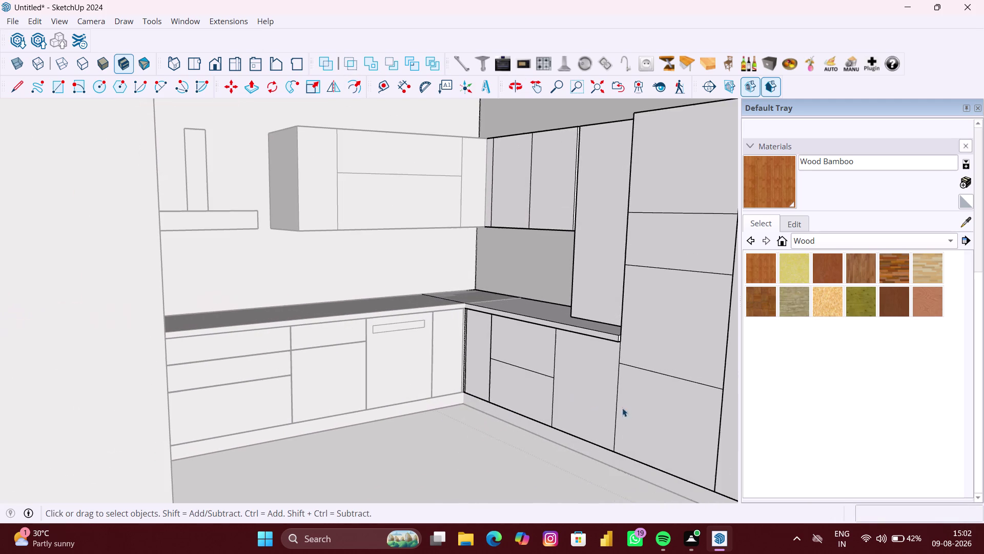
middle_drag(616, 411, 507, 388)
scroll(up, 3)
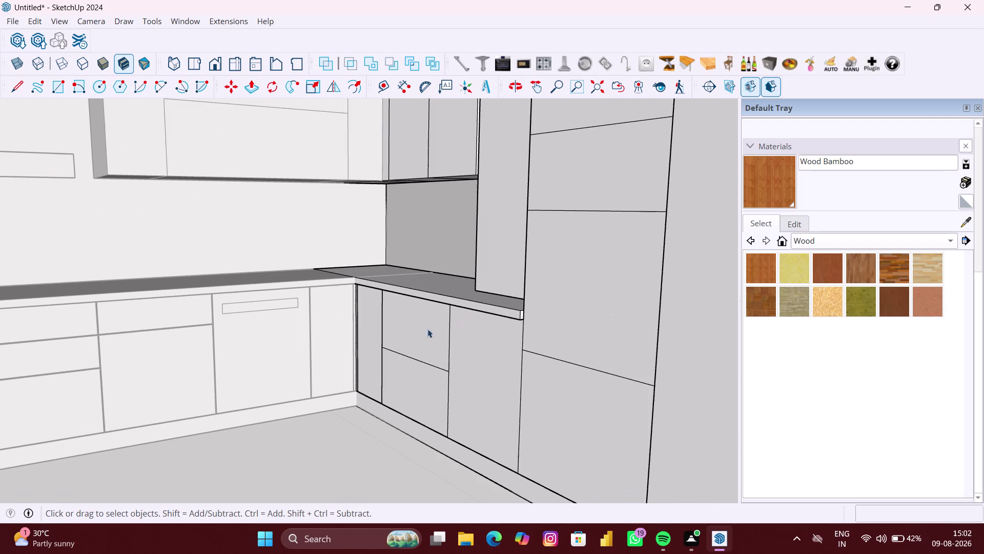
click(414, 333)
triple_click(425, 332)
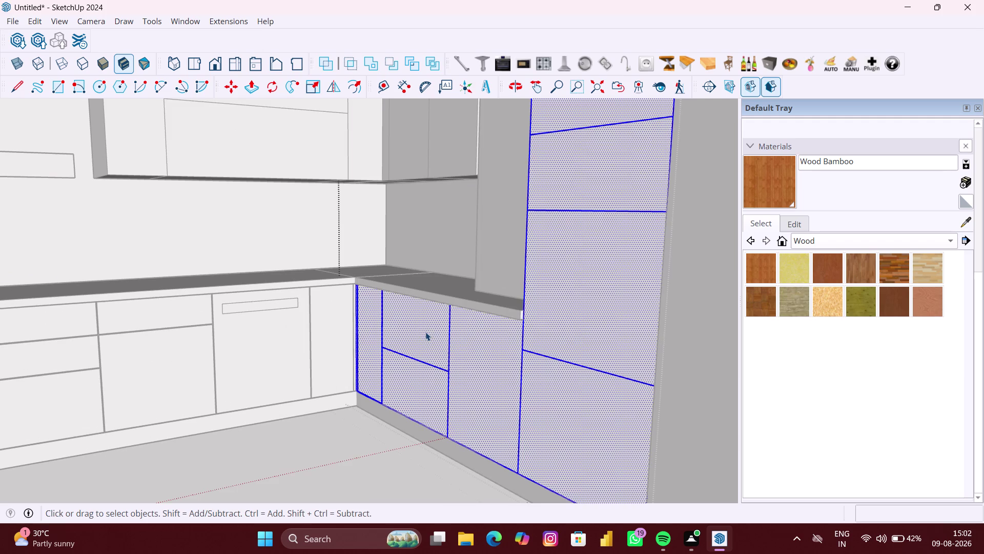
click(425, 331)
click(426, 331)
click(425, 332)
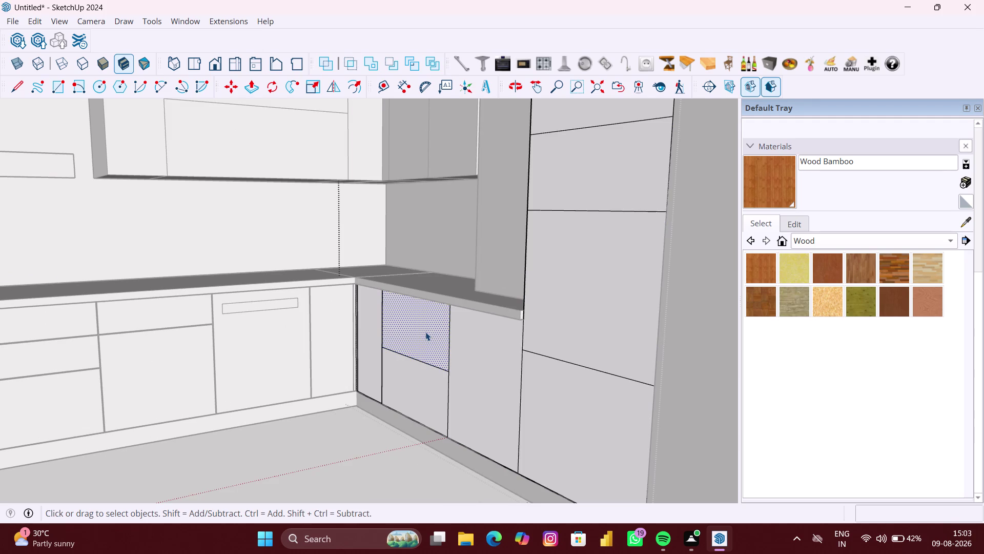
click(426, 332)
key(f)
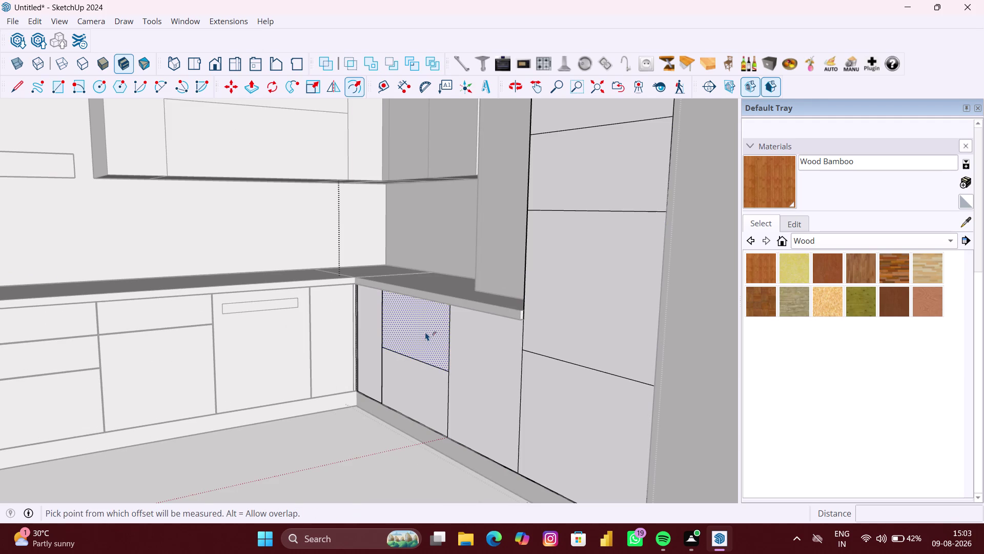
click(425, 332)
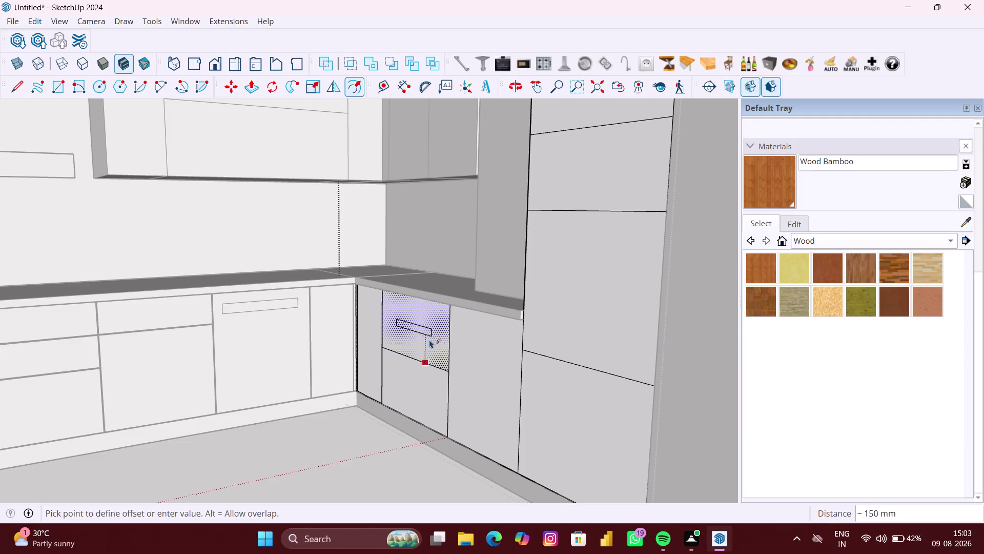
key(3)
text(MM)
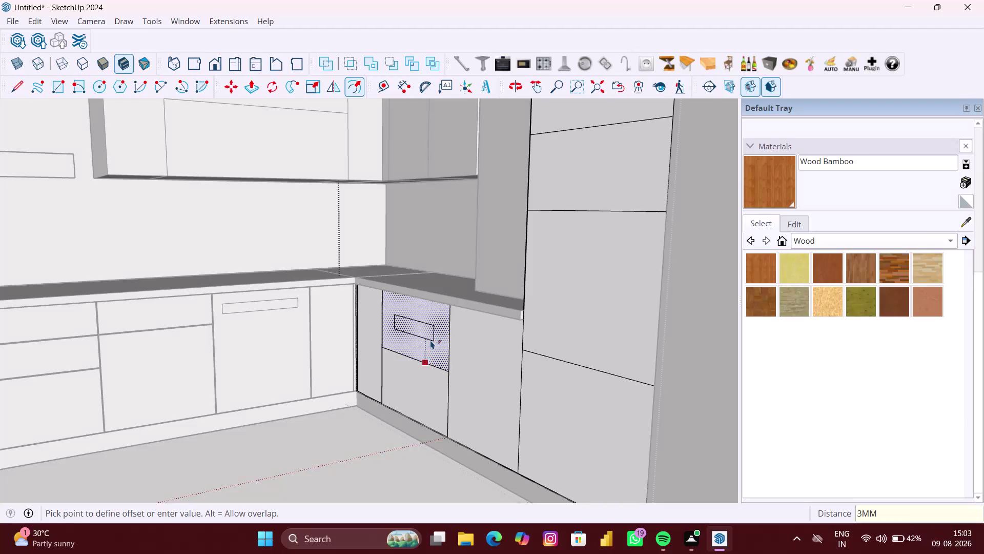
key(Return)
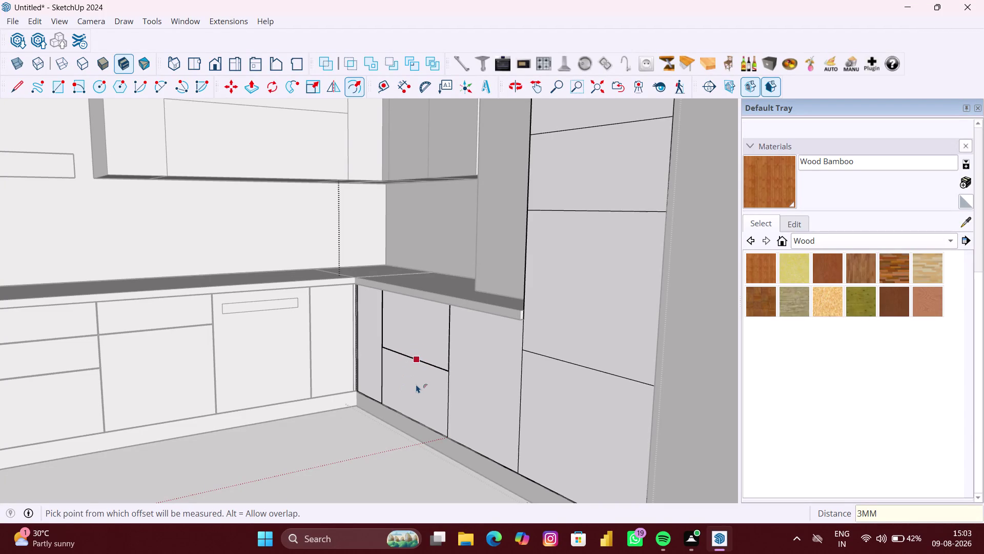
Inset the lower drawer face by 3 mm.
key(space)
click(417, 384)
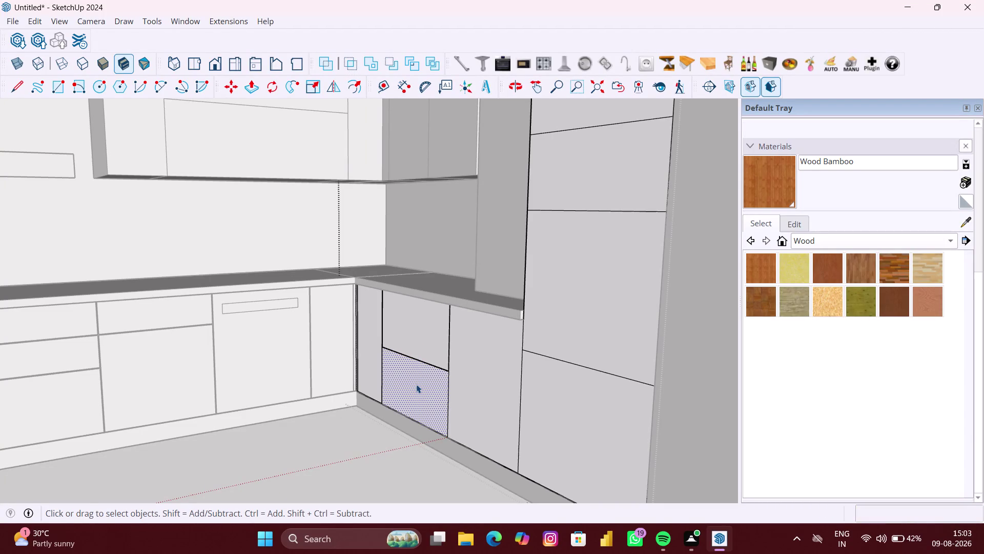
key(f)
double_click(413, 384)
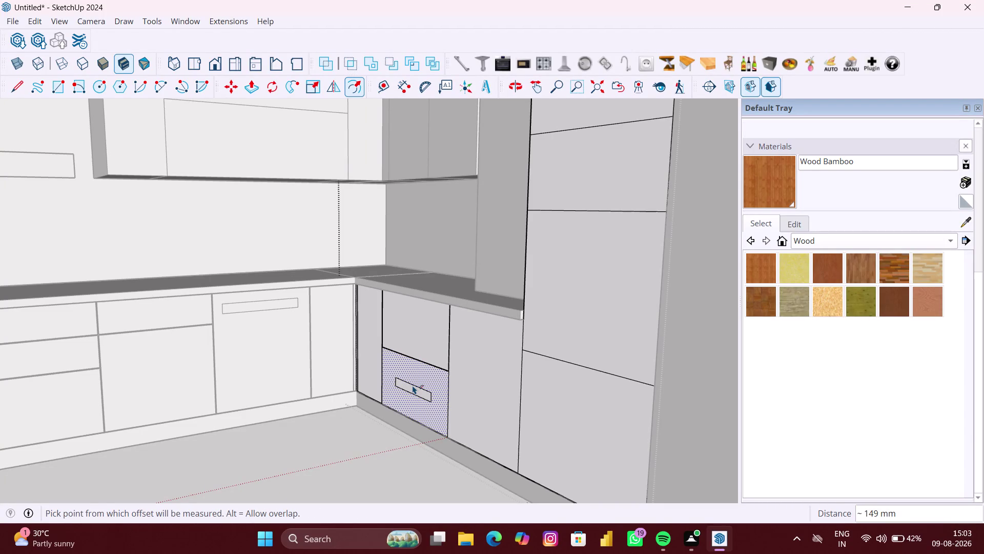
key(ctrl+z)
key(ctrl+z)
click(423, 400)
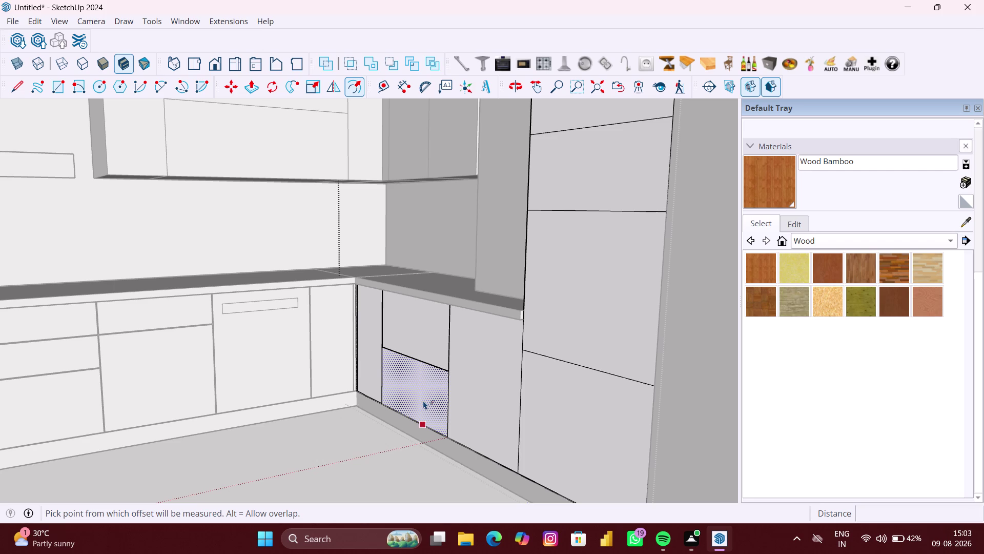
text(3)
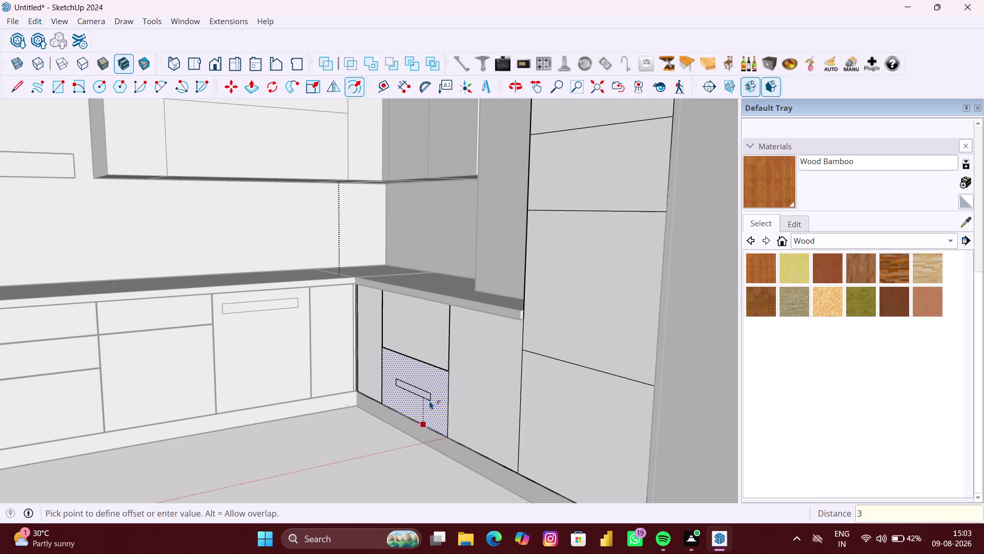
text(MM)
key(Return)
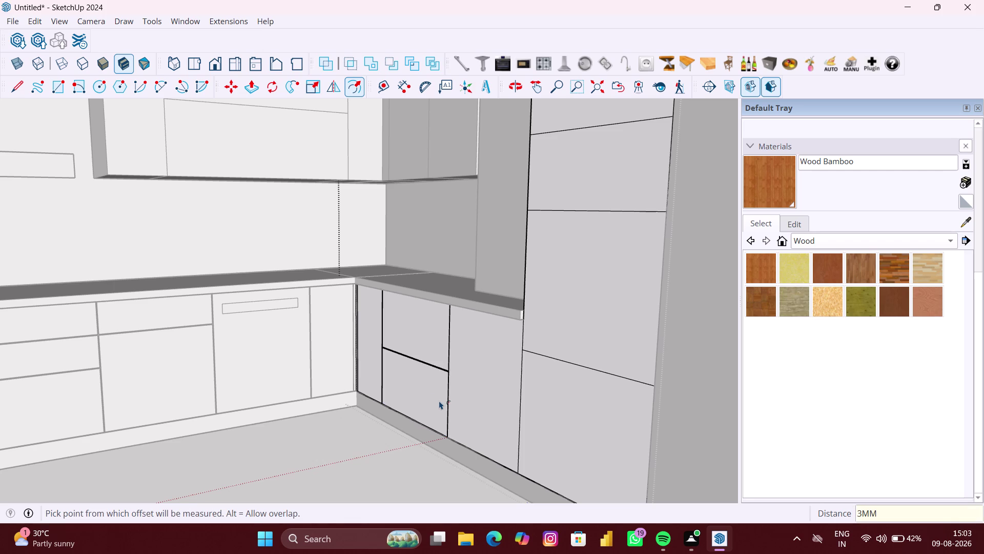
Inset the door face beside the drawers by 3 mm.
key(space)
click(492, 394)
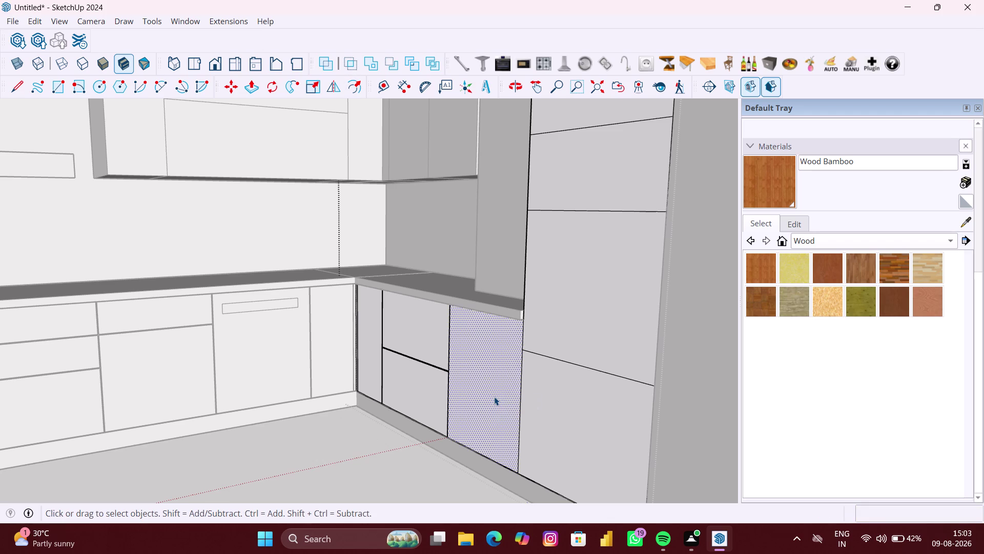
click(494, 397)
key(f)
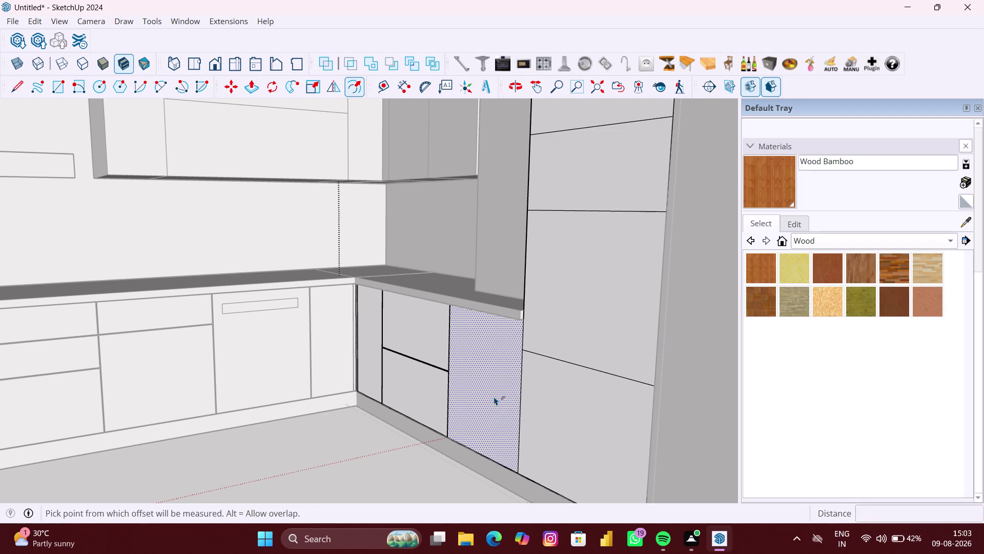
click(494, 396)
click(494, 396)
click(494, 396)
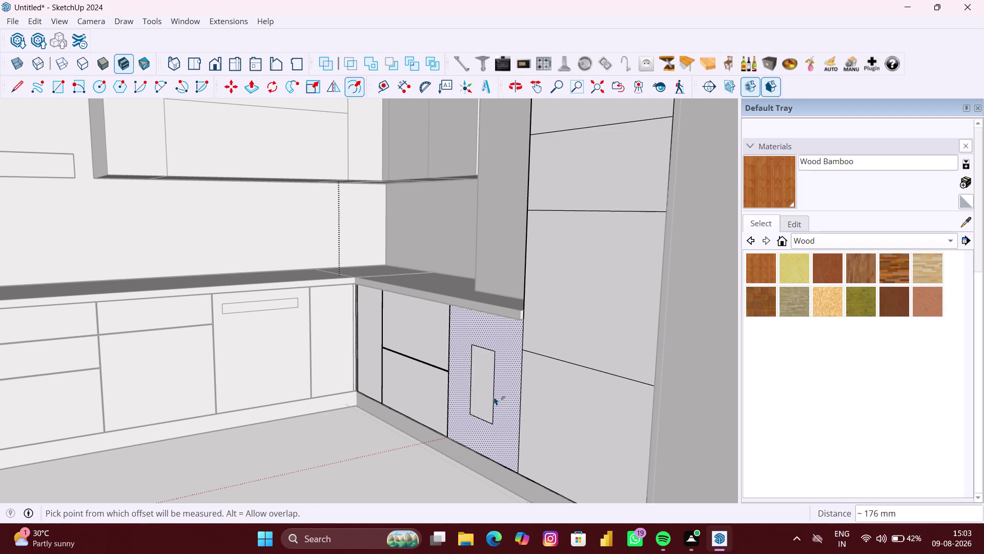
key(ctrl+z)
key(ctrl+z)
click(494, 396)
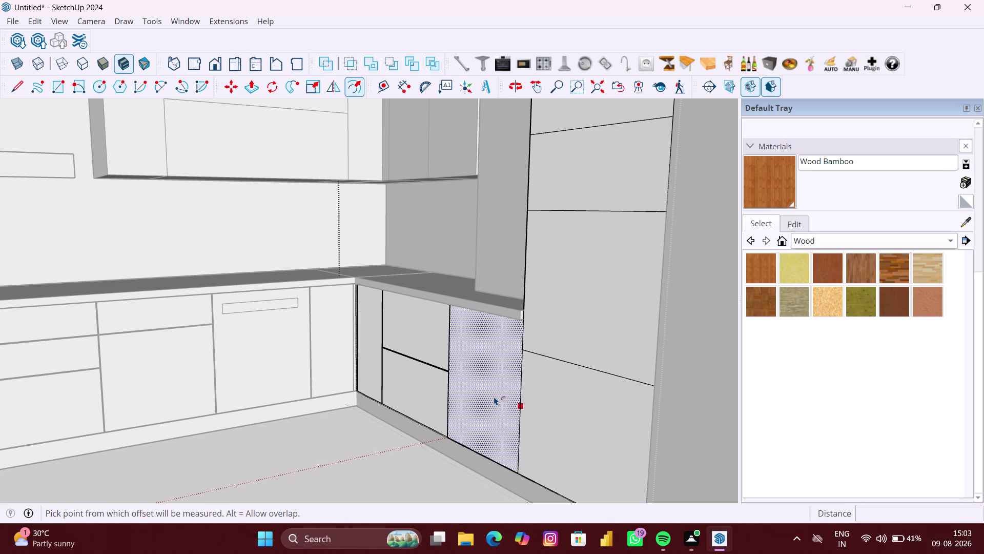
key(3)
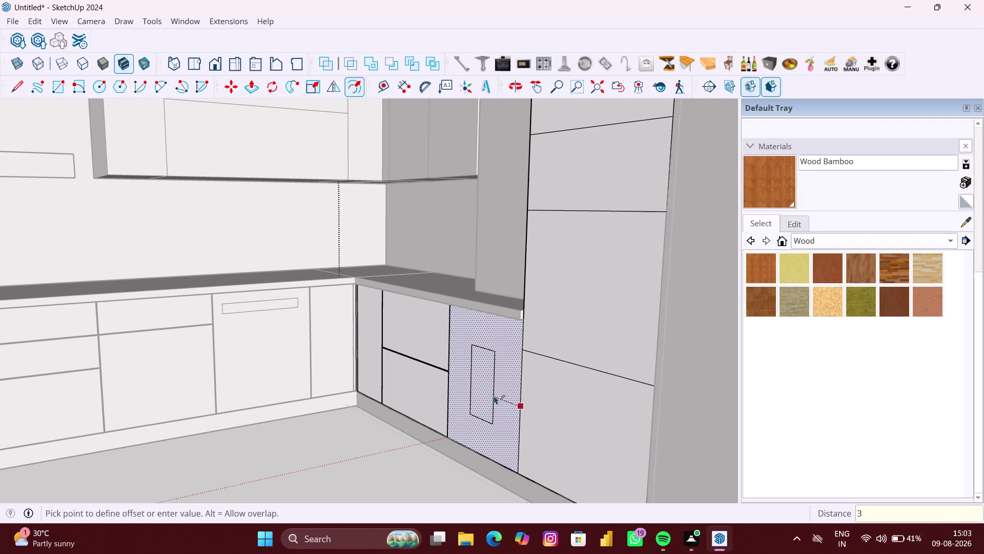
text(MM)
key(Return)
scroll(down, 3)
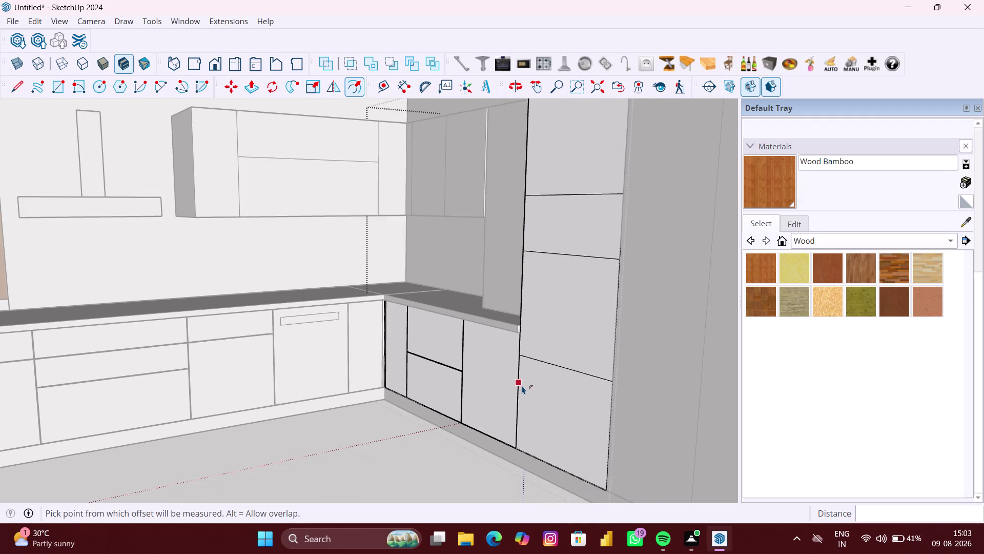
Inset the tall cabinet's bottom door panel by 3 mm.
scroll(down, 3)
middle_drag(525, 384, 557, 390)
scroll(up, 3)
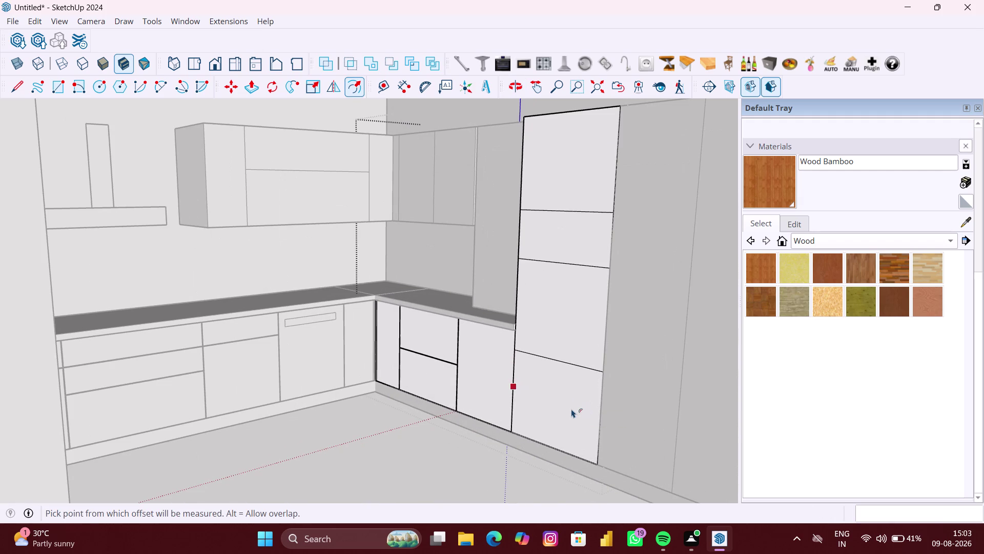
key(space)
click(560, 406)
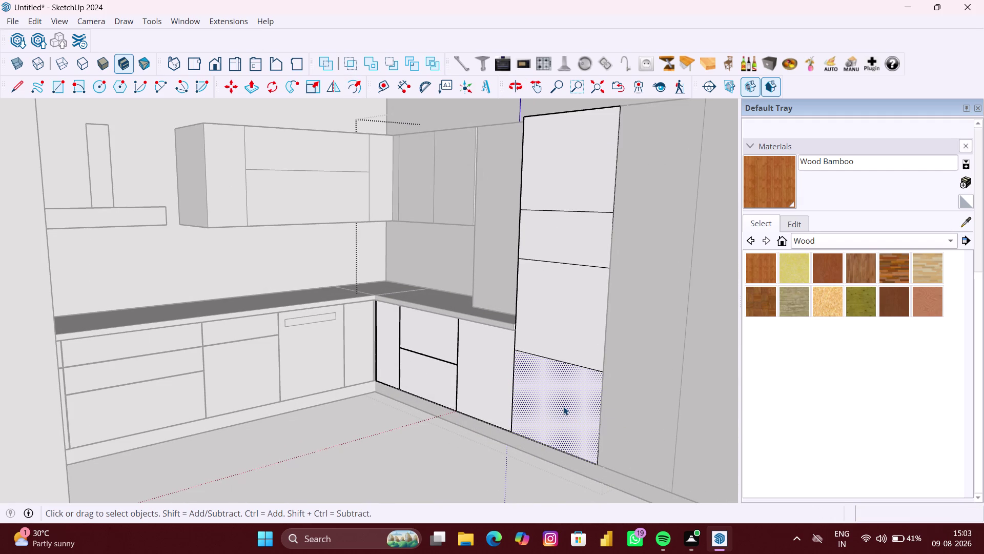
double_click(563, 406)
click(564, 406)
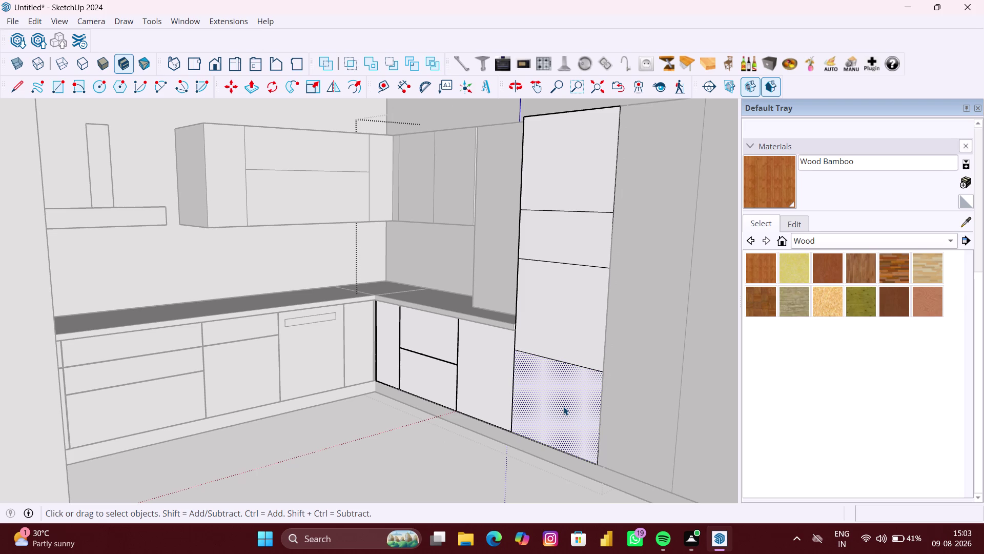
key(f)
click(563, 406)
click(567, 405)
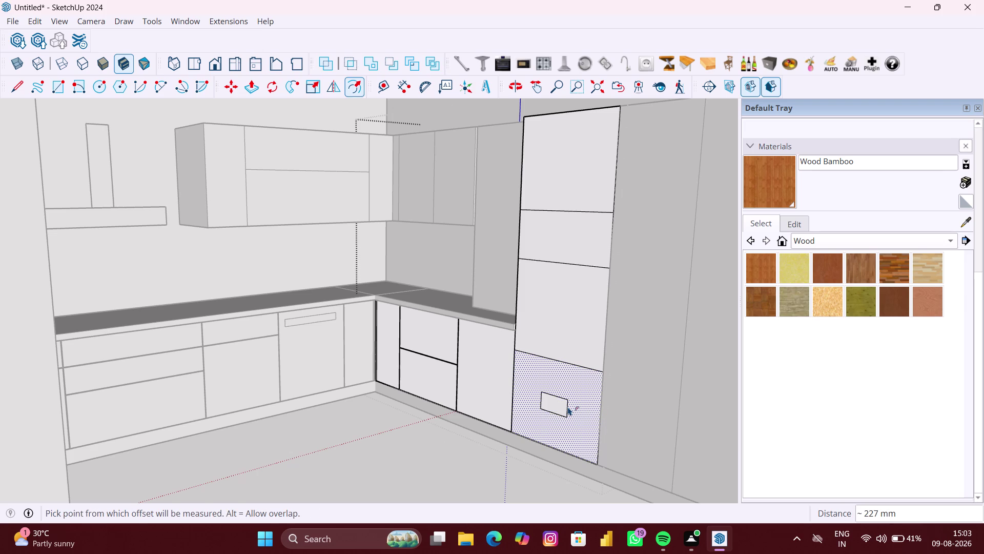
key(ctrl+z)
click(555, 405)
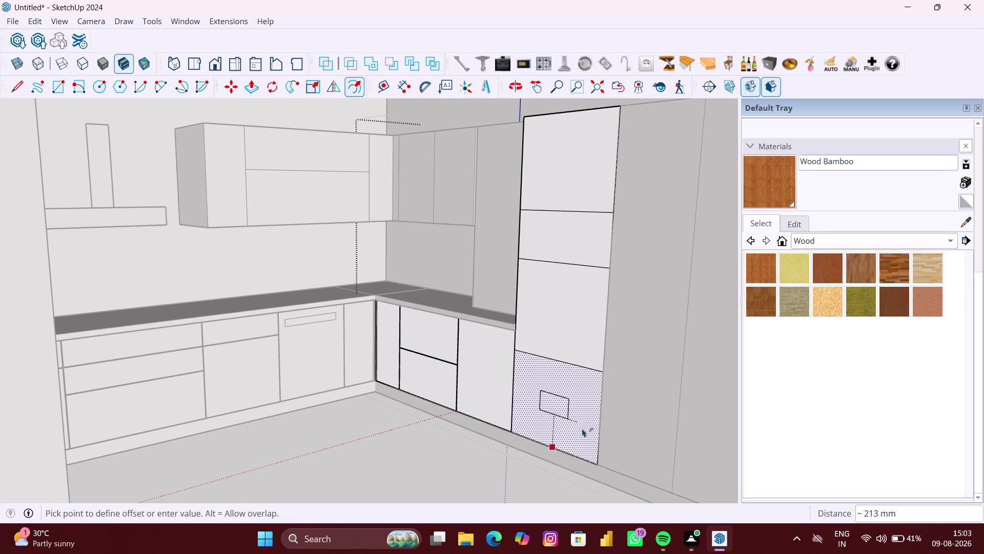
key(3)
text(MM)
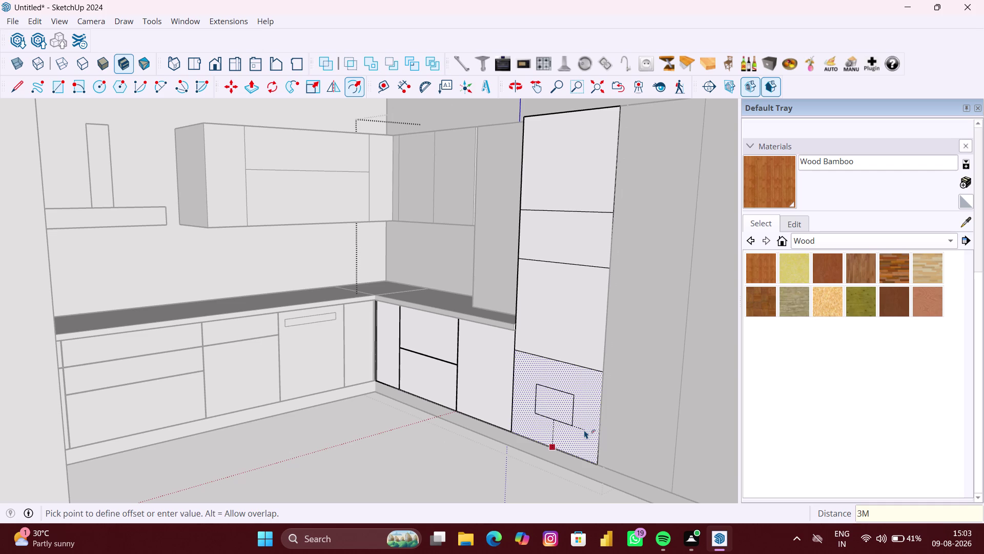
key(Return)
Apply the offset to the third panel from the top.
key(space)
click(583, 335)
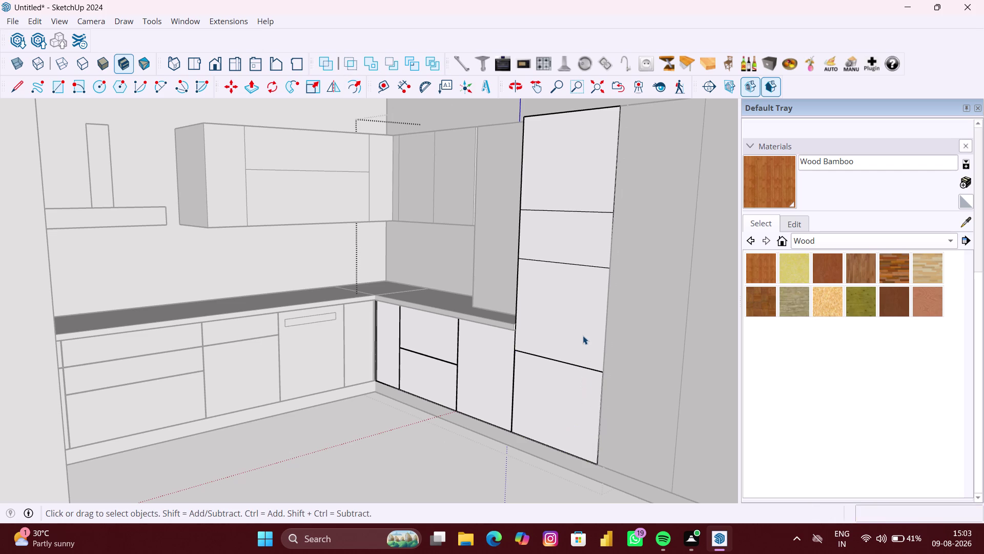
key(f)
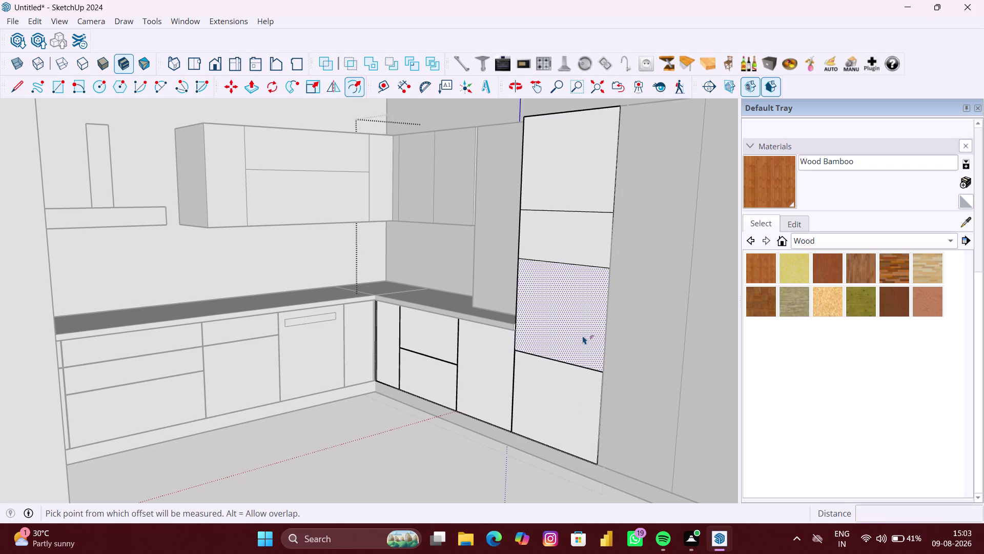
double_click(582, 335)
key(space)
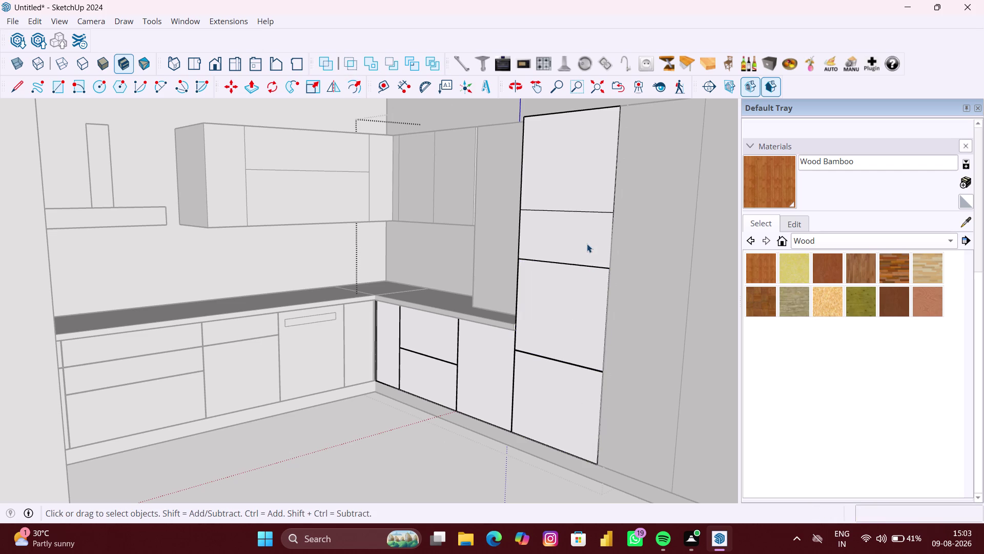
Inset the second panel from the top by 3 mm.
click(587, 244)
key(f)
double_click(587, 243)
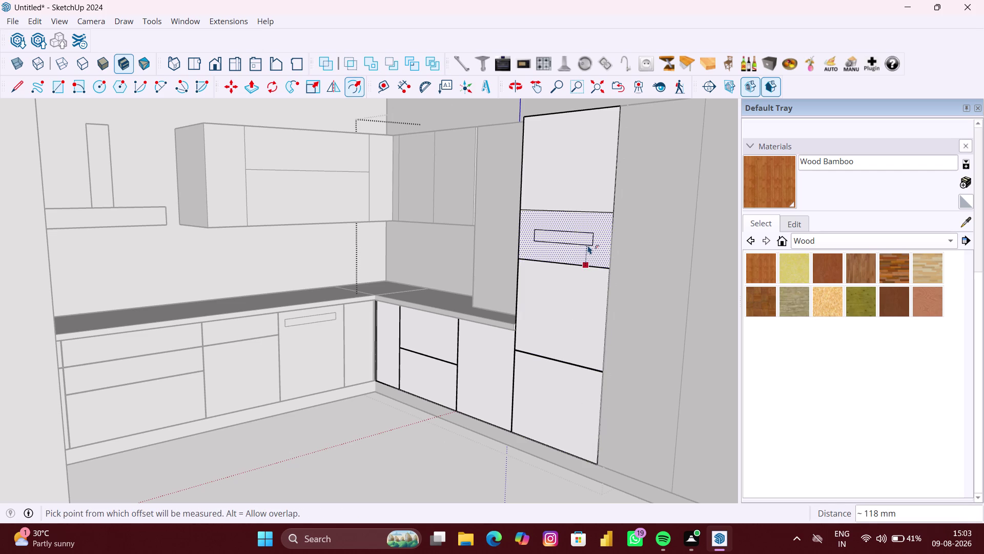
key(ctrl+z)
key(f)
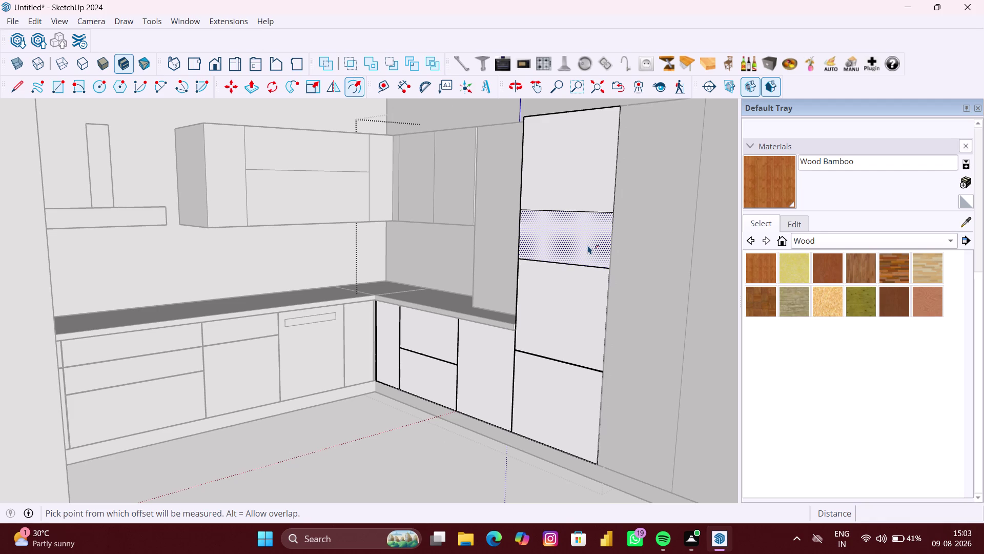
click(588, 245)
click(588, 245)
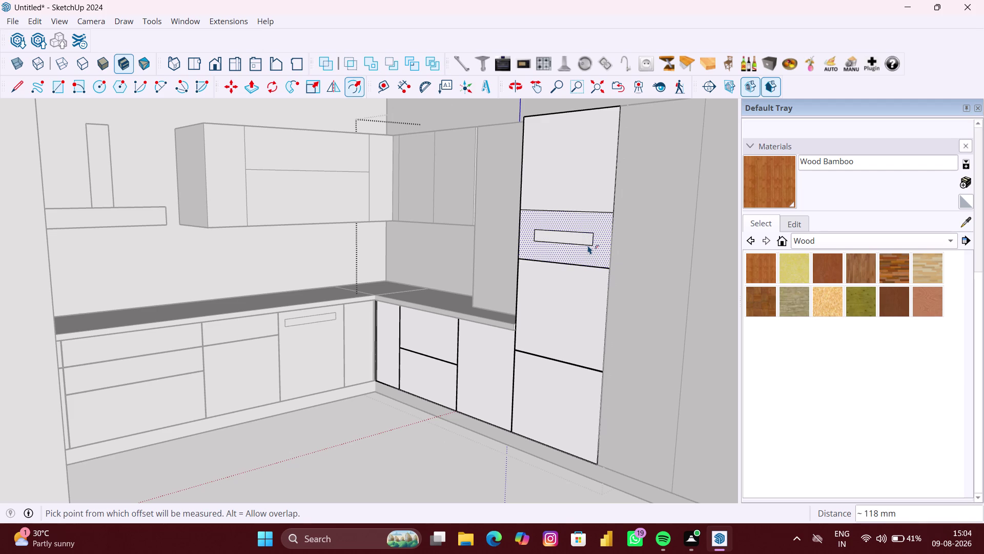
key(ctrl+z)
double_click(583, 243)
key(ctrl+z)
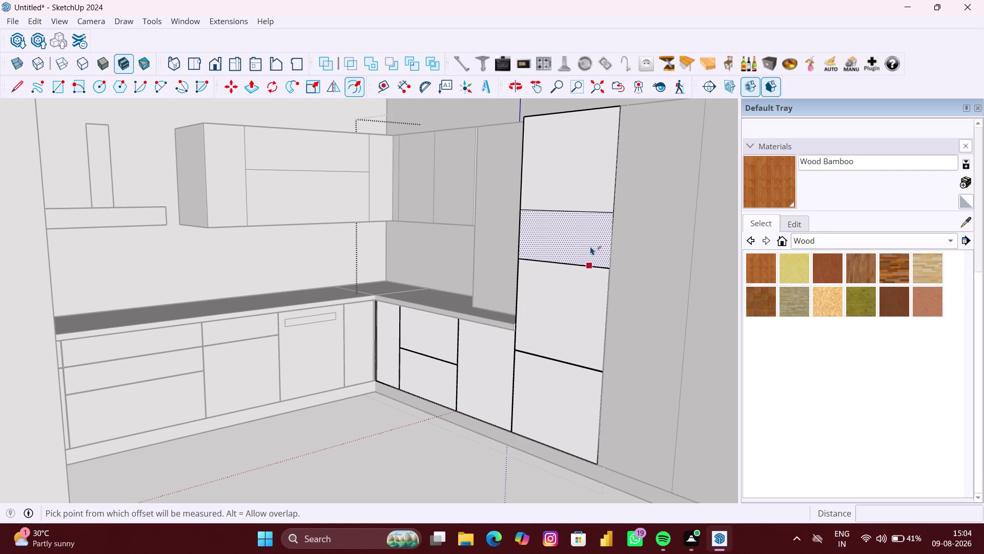
click(591, 246)
text(3)
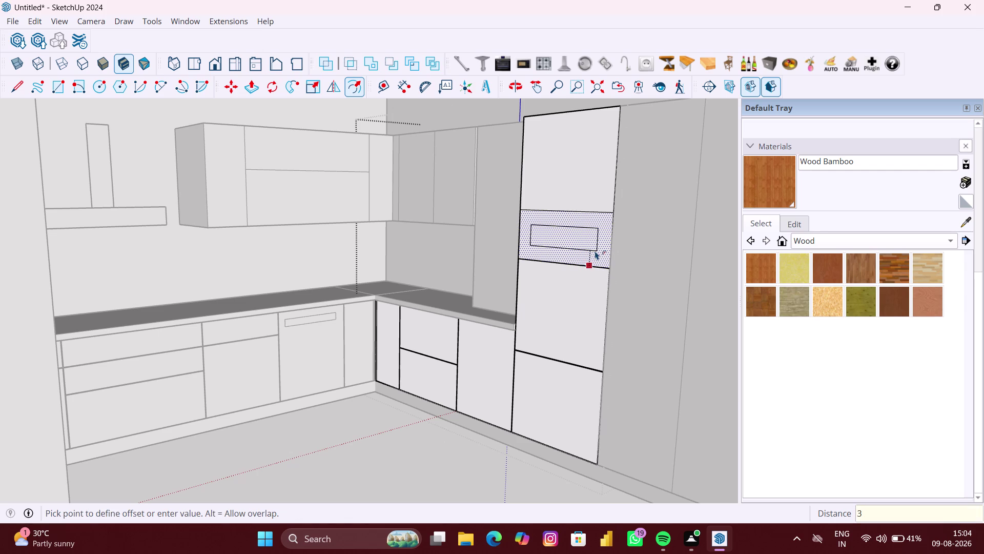
text(MM)
key(Return)
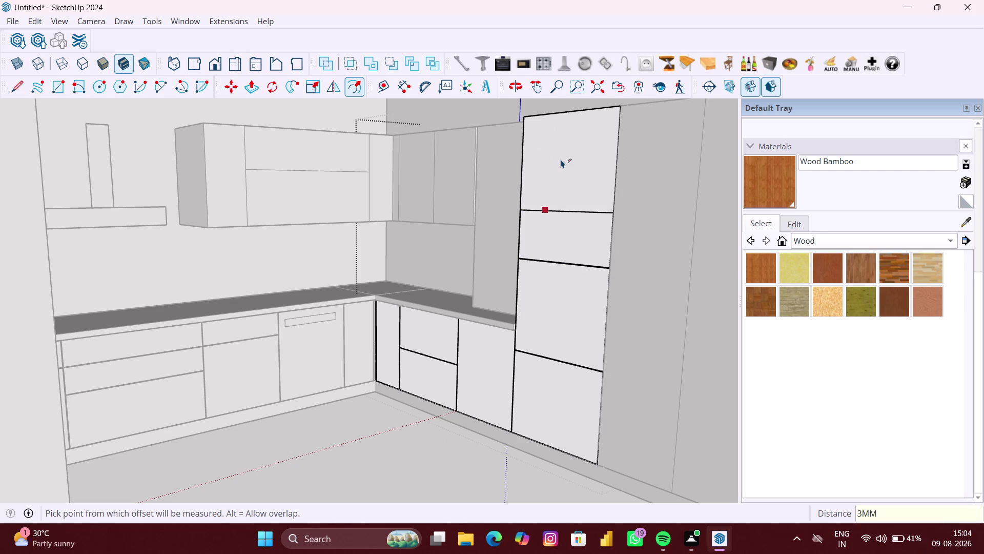
Inset the tall cabinet's top panel by 3 mm.
key(space)
click(563, 158)
key(f)
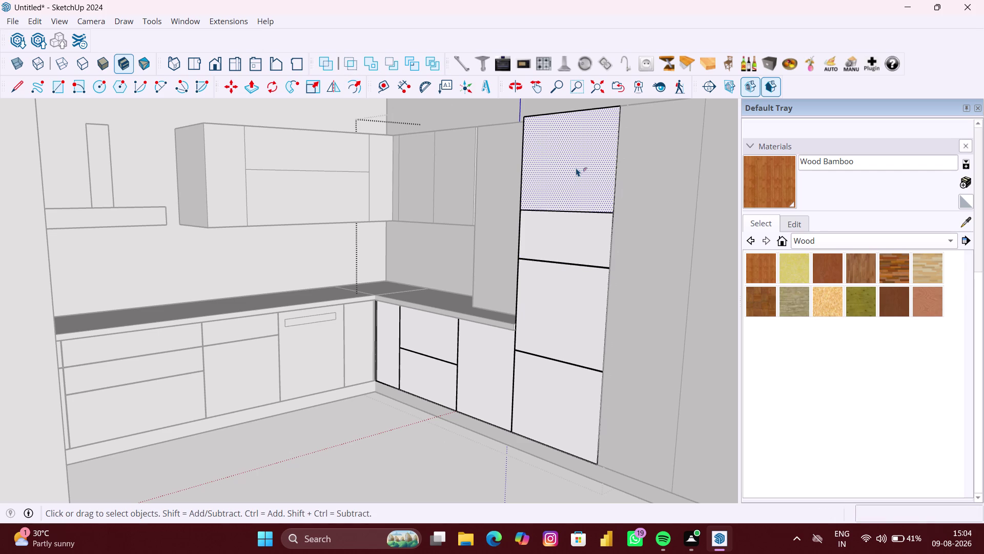
click(576, 168)
click(576, 168)
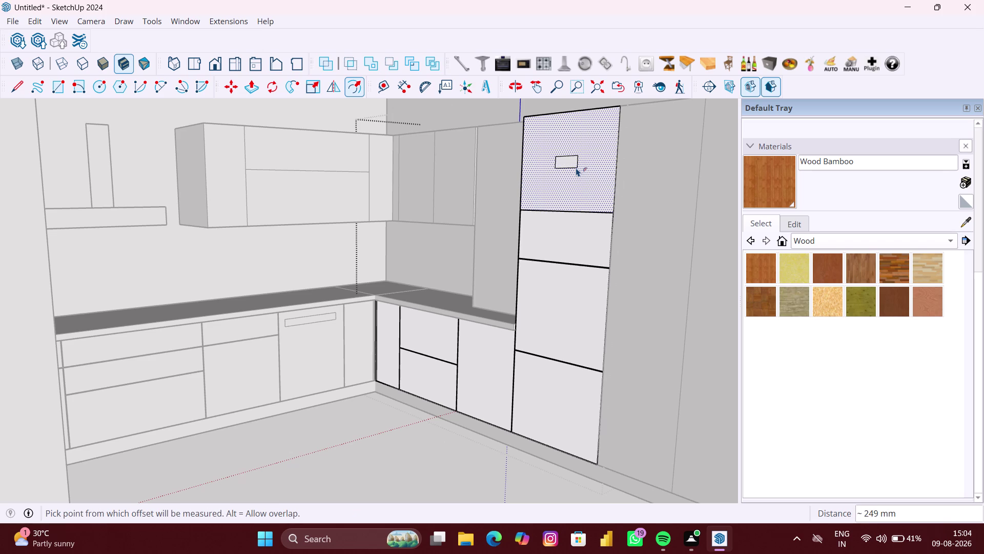
key(ctrl+z)
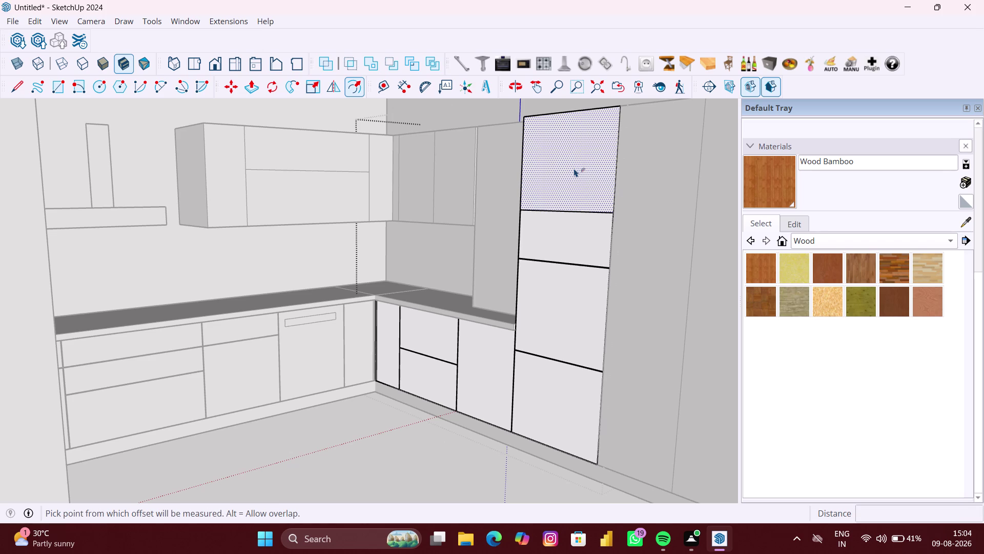
click(574, 174)
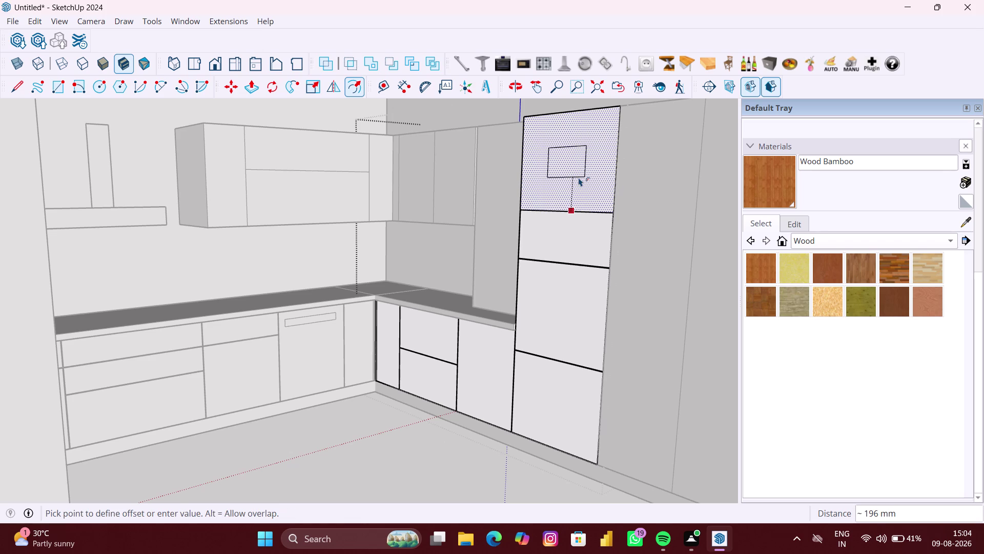
key(3)
text(MM)
key(Return)
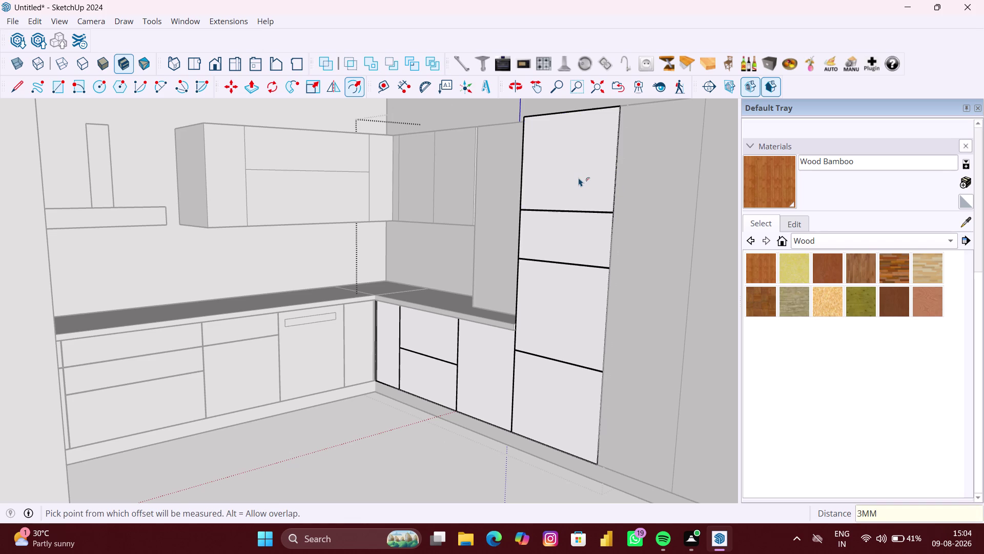
Orbit to the side-facing tall doors and open that tall cabinet for editing.
scroll(down, 3)
scroll(down, 3)
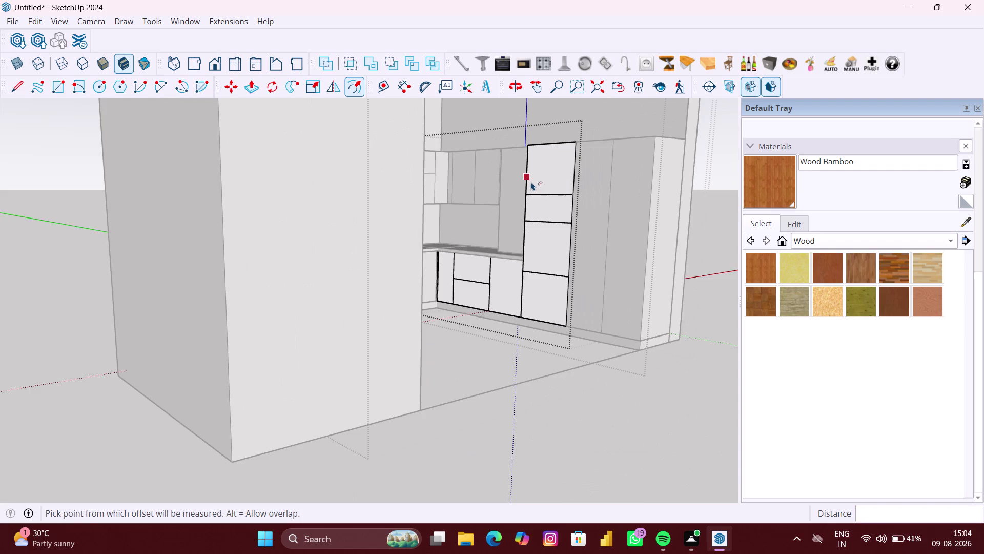
key(space)
click(665, 413)
scroll(up, 3)
middle_drag(634, 382, 651, 388)
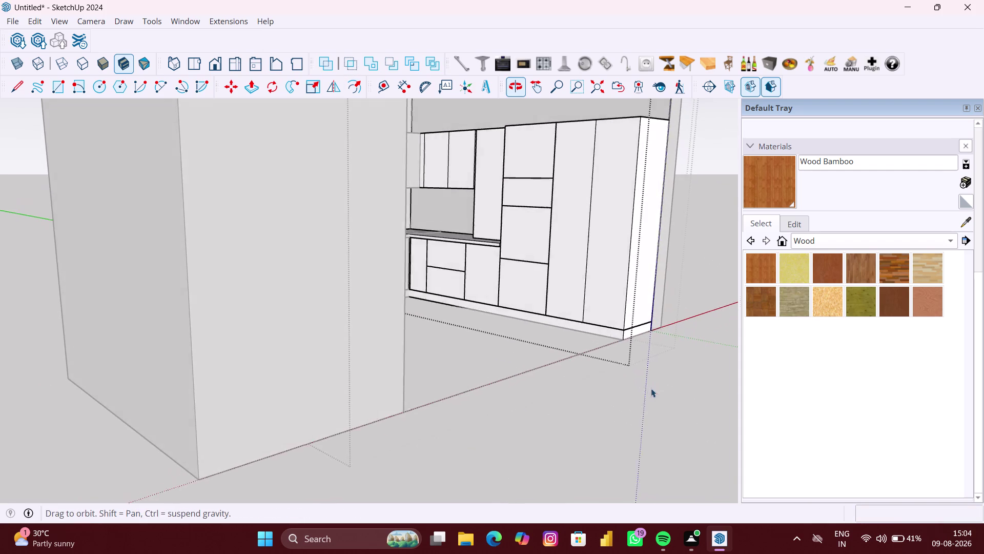
scroll(up, 3)
click(607, 307)
double_click(568, 276)
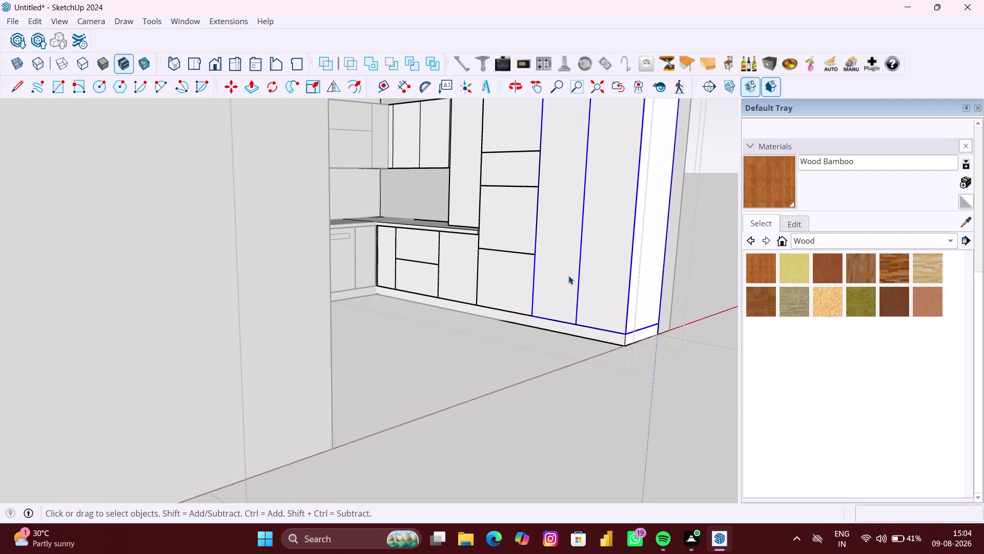
click(560, 272)
Inset the left tall door's outline by 3 mm.
key(f)
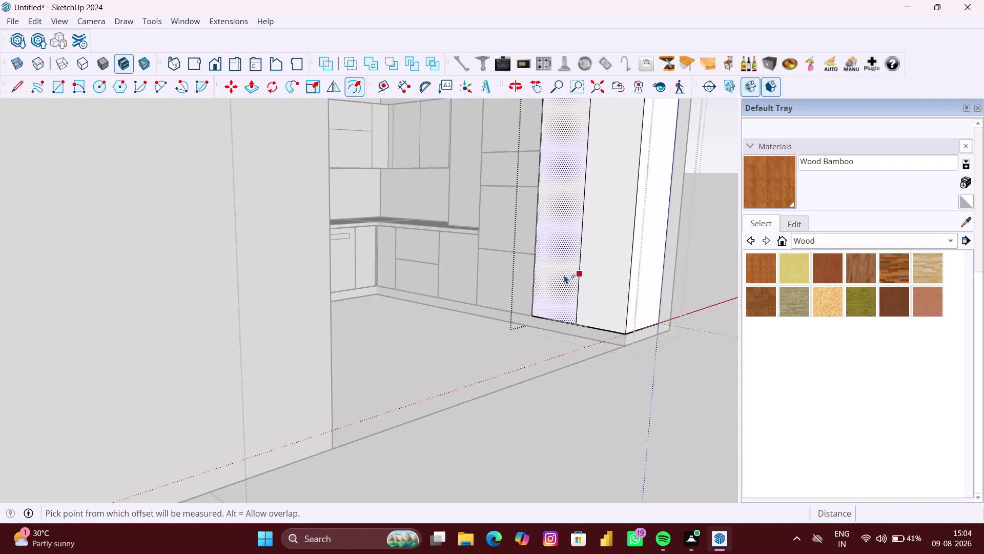
click(564, 274)
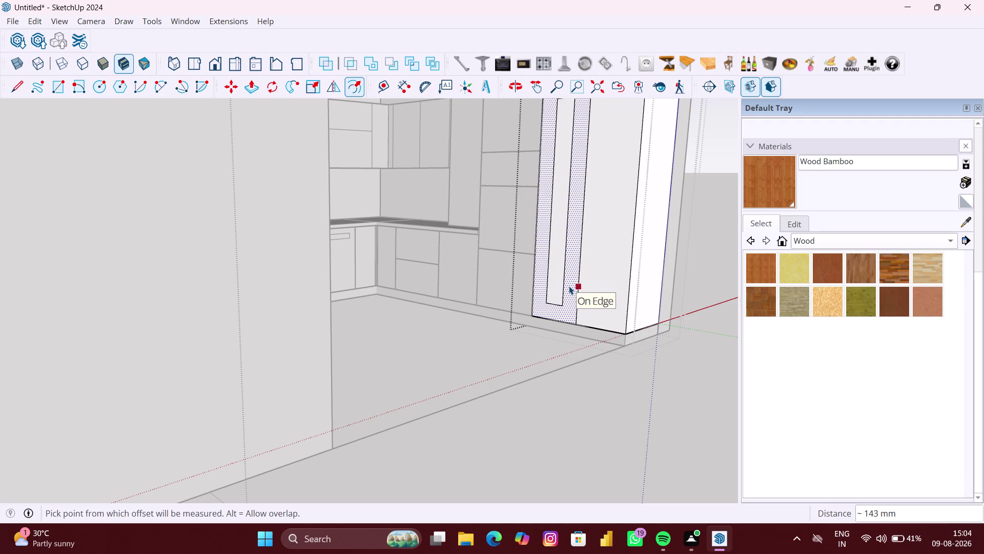
key(ctrl+z)
click(559, 287)
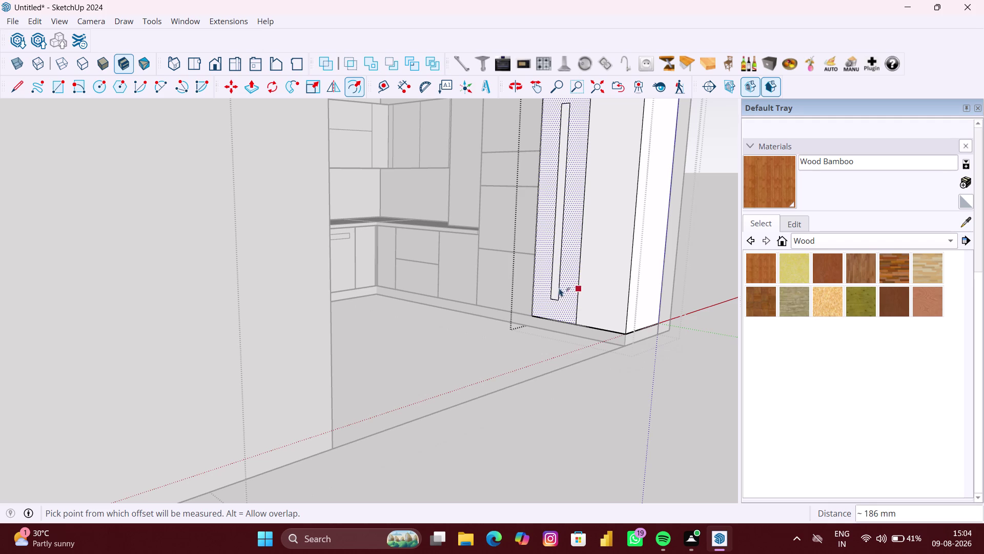
key(ctrl+z)
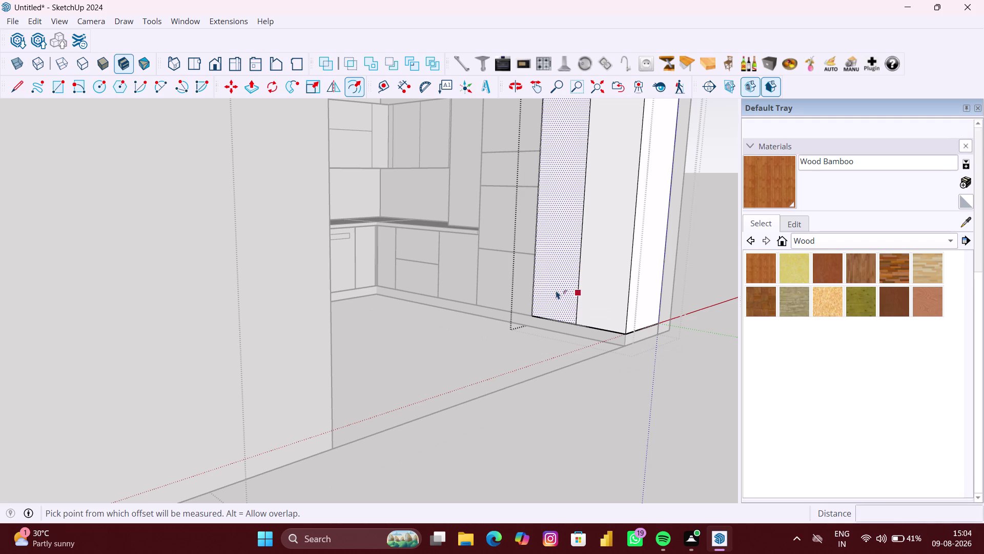
drag(557, 291, 562, 298)
key(3)
text(MM)
key(Return)
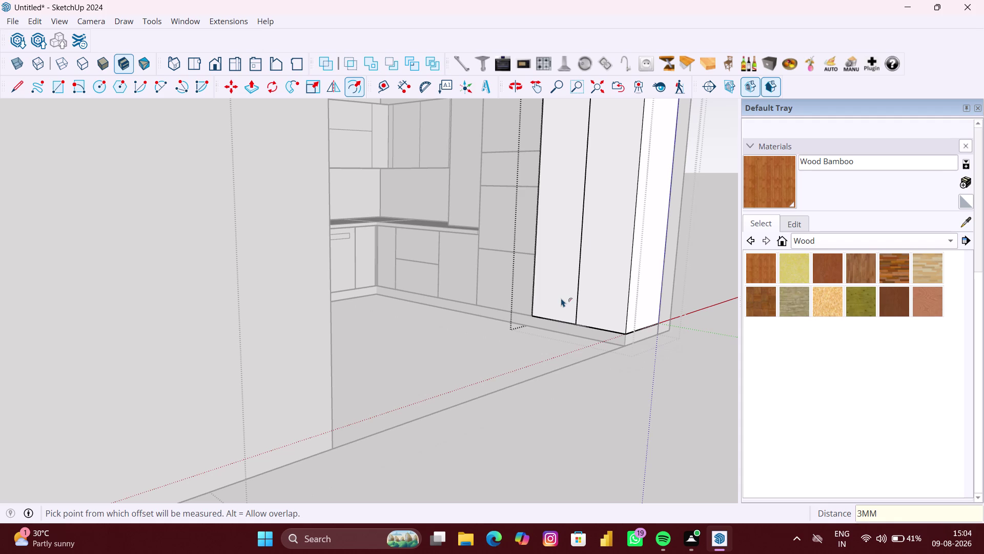
Repeat the 3 mm inset on the right tall door and zoom back out.
key(space)
click(608, 294)
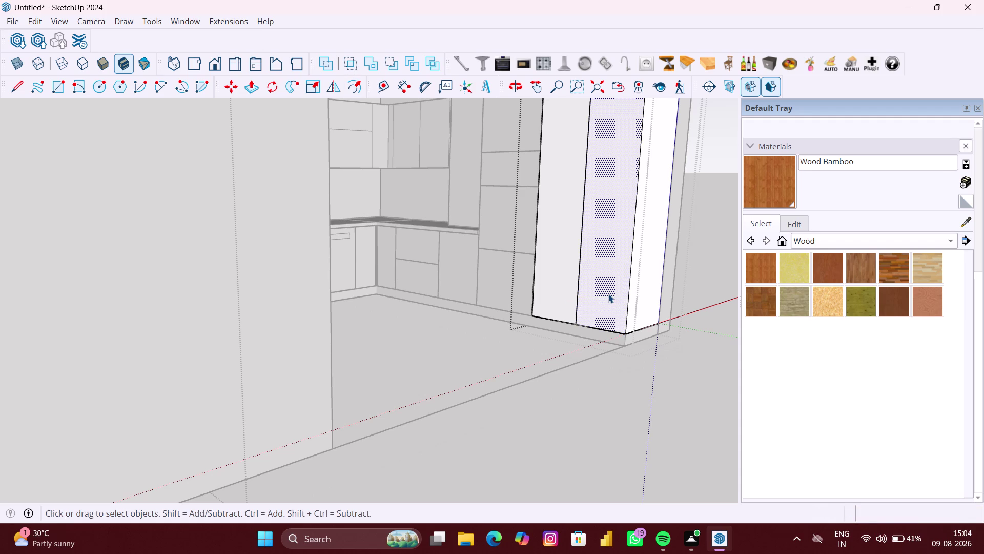
key(f)
double_click(609, 293)
scroll(down, 3)
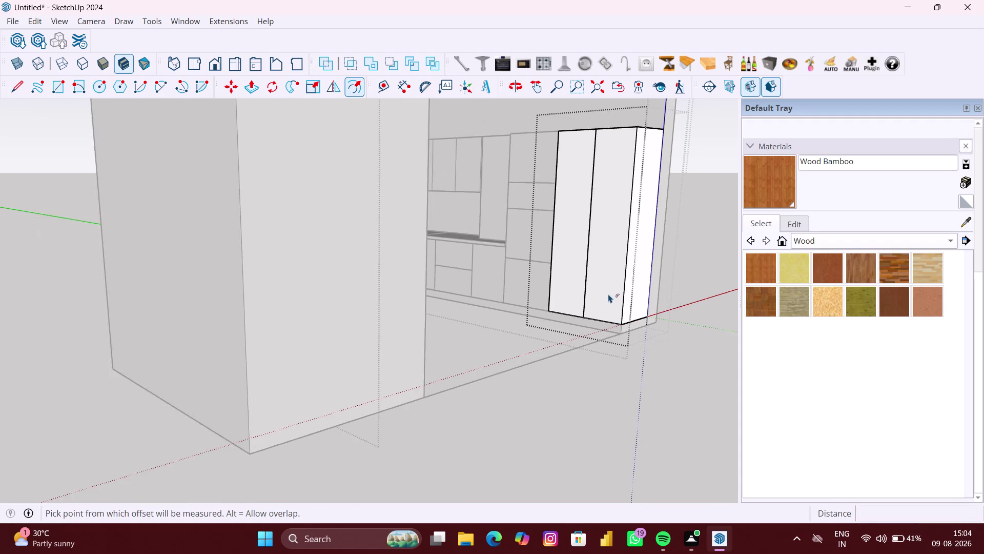
scroll(down, 3)
key(space)
click(665, 343)
Orbit and zoom to view the wall and base cabinets from the front.
scroll(down, 3)
middle_drag(642, 340, 640, 340)
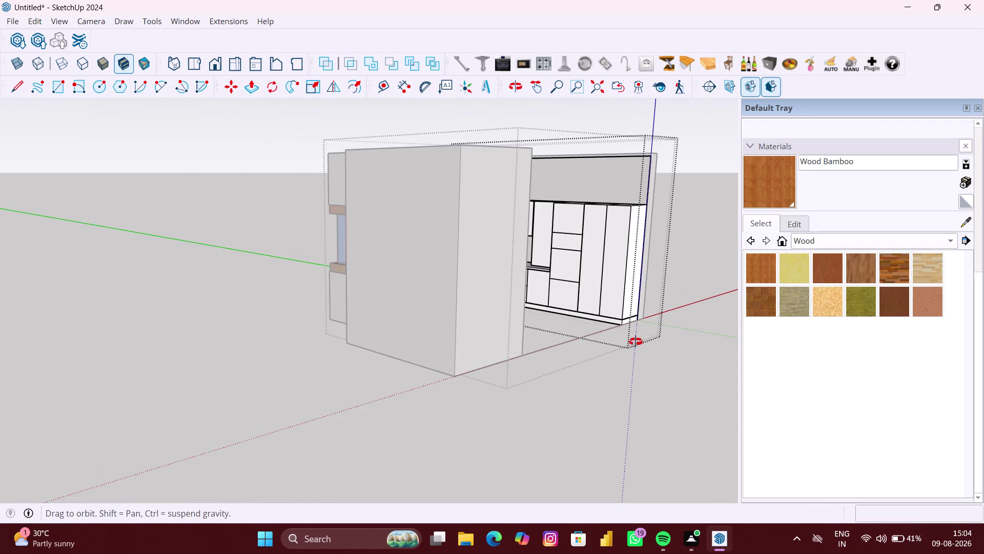
middle_drag(639, 340, 560, 348)
scroll(up, 3)
middle_drag(594, 322, 519, 321)
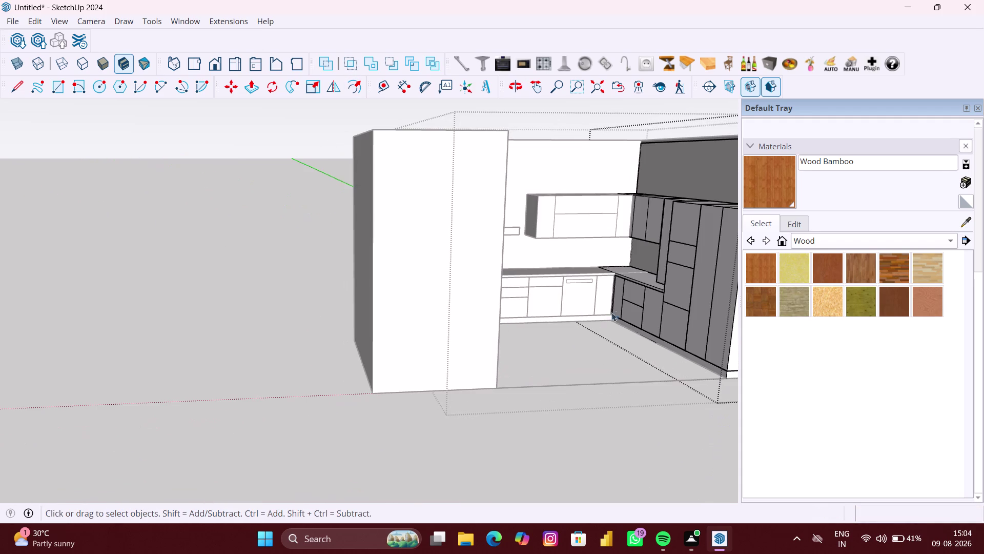
click(613, 307)
click(589, 351)
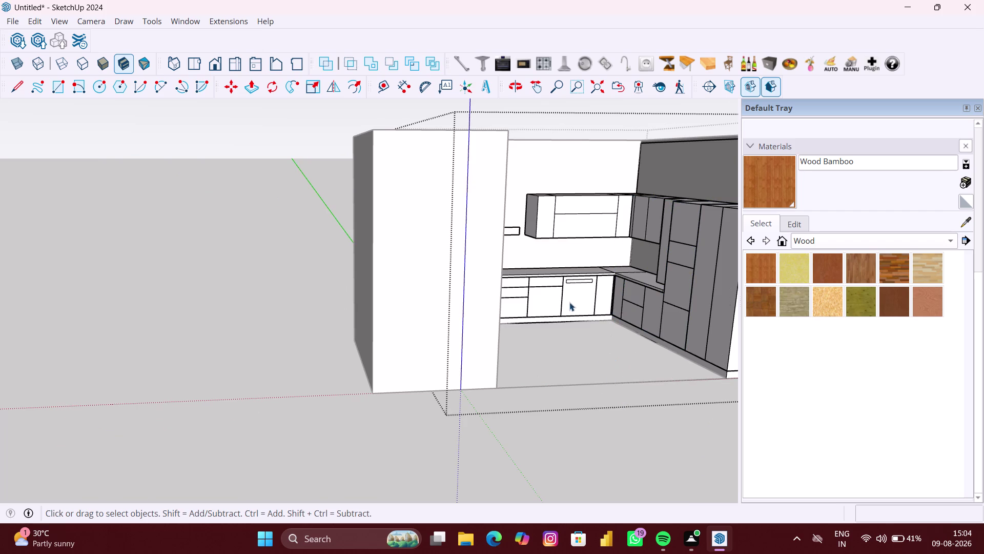
scroll(up, 3)
middle_drag(569, 302, 520, 304)
Open the kitchen cabinets group, then the wall cabinet, for editing.
click(605, 194)
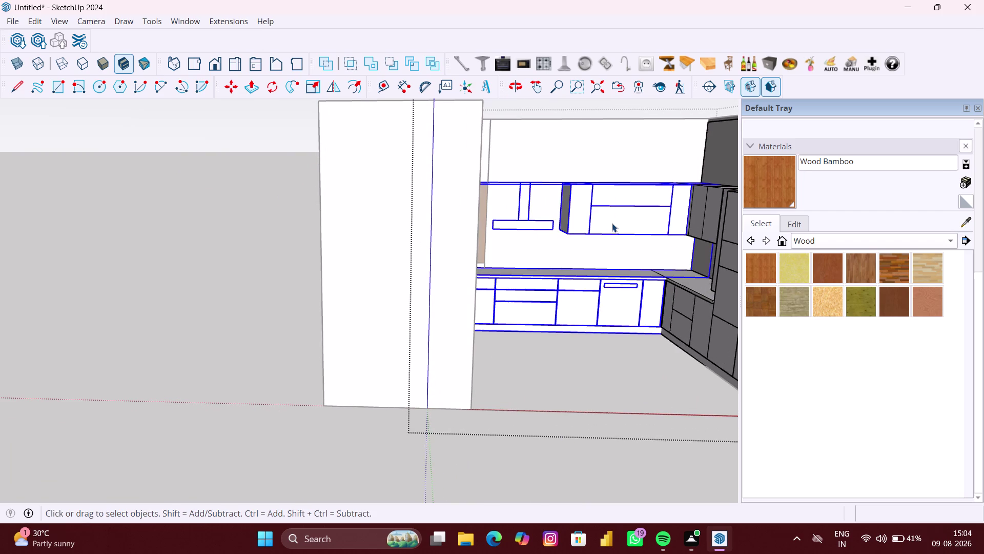
scroll(up, 3)
double_click(612, 220)
click(578, 217)
double_click(573, 216)
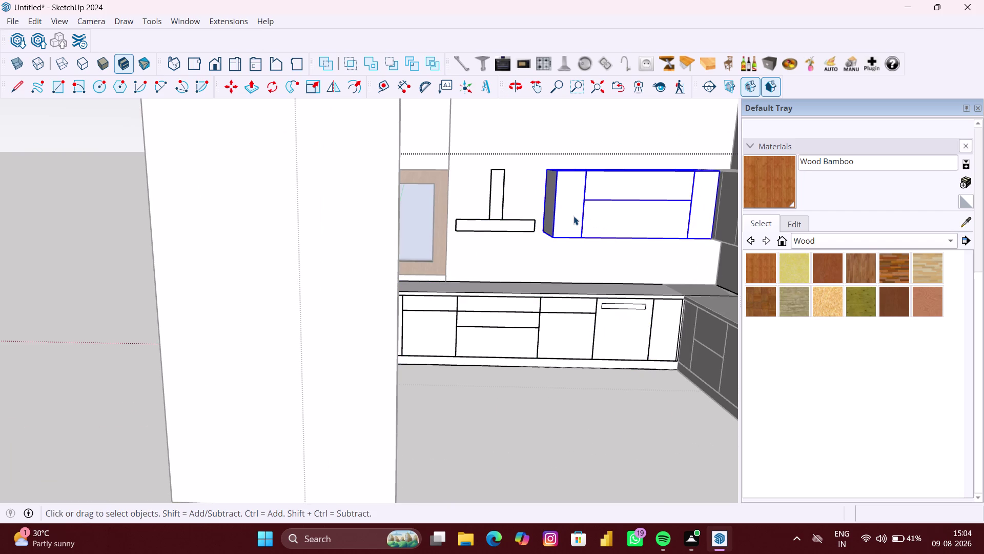
Offset the wall cabinet's narrow left panel face inward by 3 mm.
click(566, 211)
key(f)
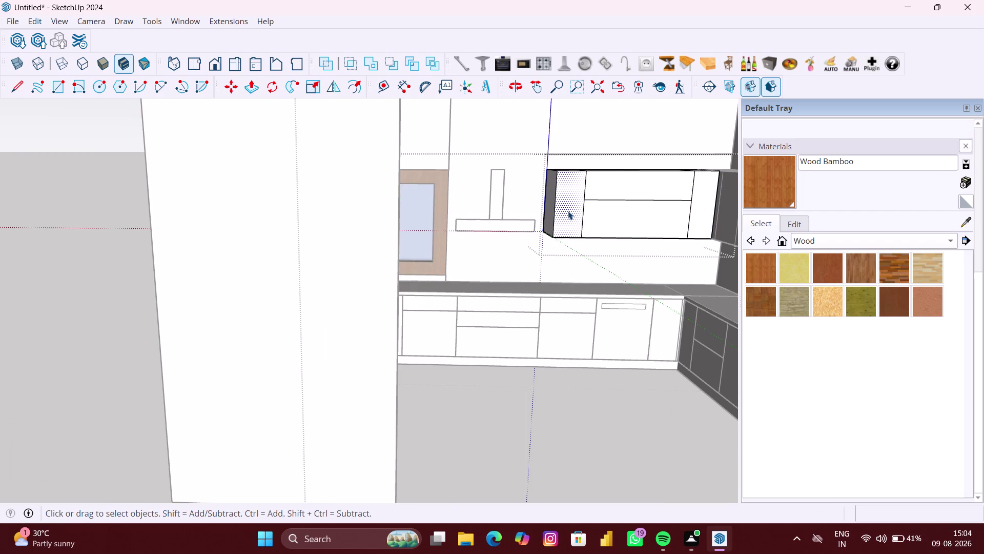
click(568, 211)
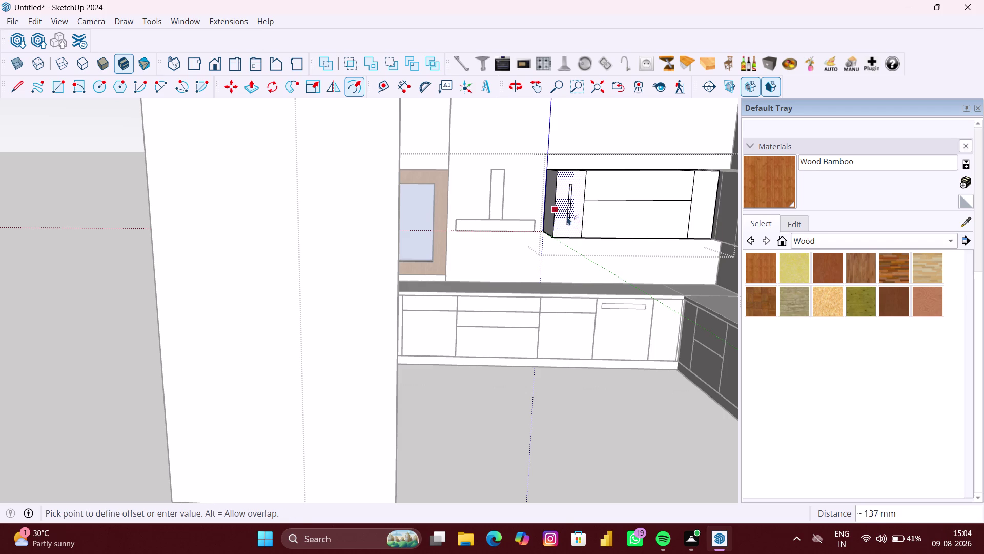
text(3)
text(MM)
key(Return)
key(space)
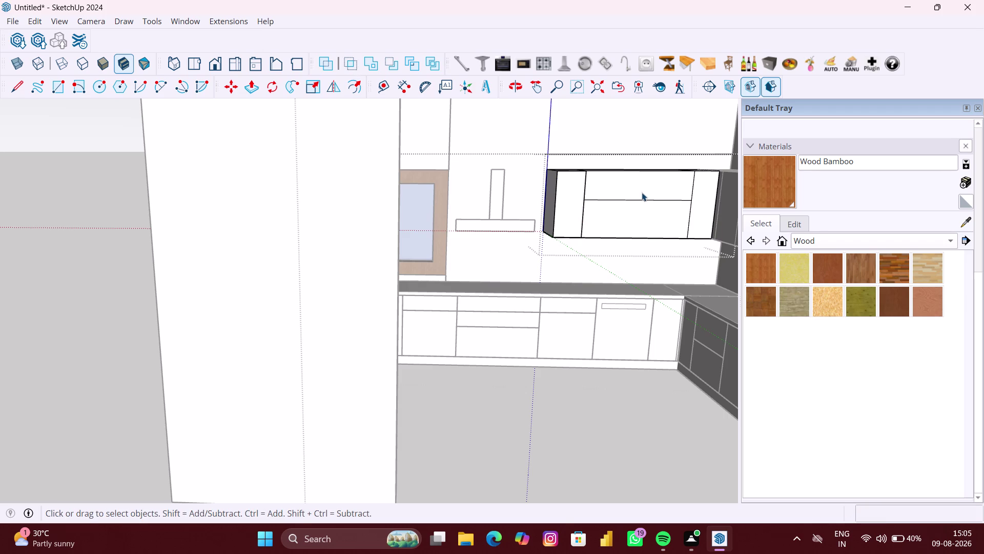
Repeat the 3 mm offset on the upper and lower door faces.
click(642, 190)
key(f)
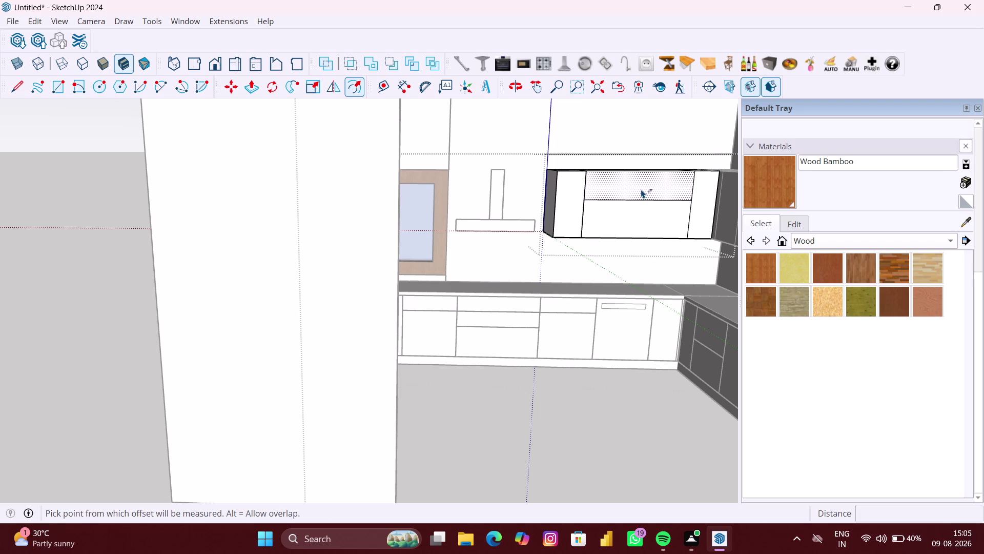
double_click(642, 189)
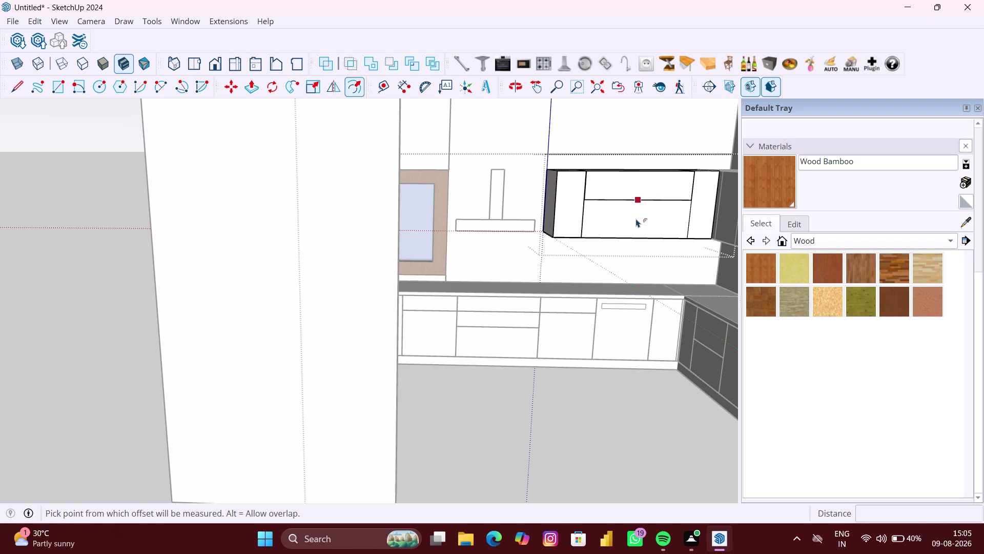
key(space)
click(636, 218)
key(f)
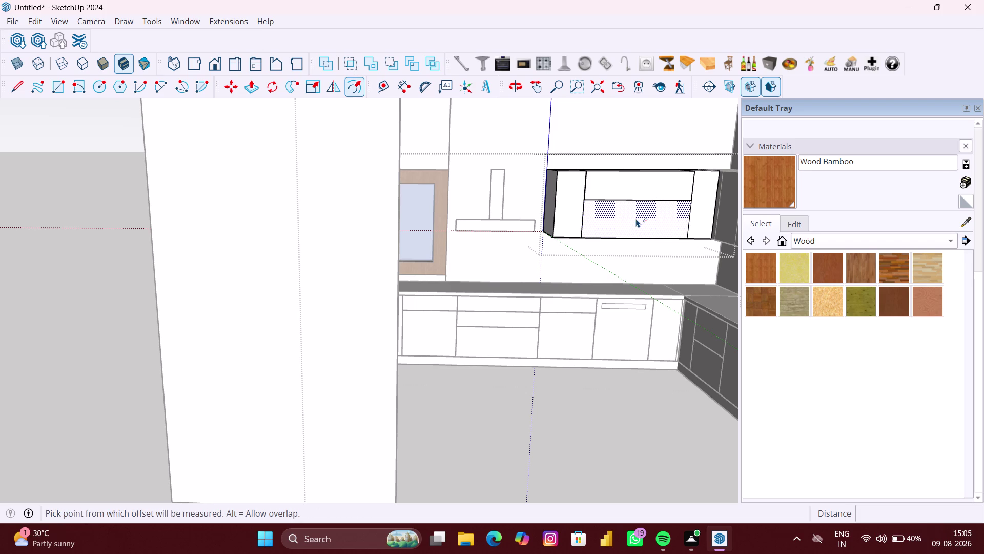
double_click(636, 219)
key(space)
Repeat the 3 mm offset on the right side panel face.
click(709, 211)
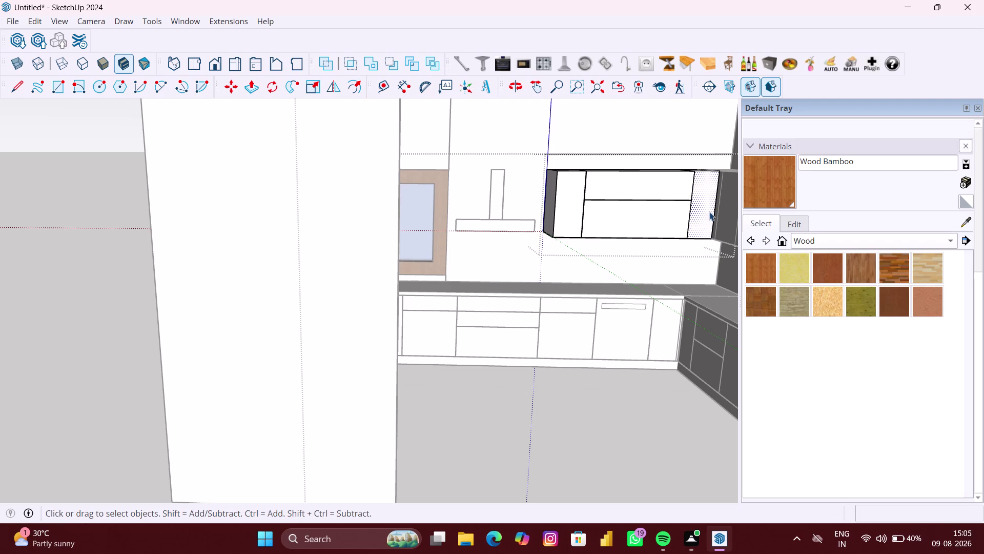
key(f)
double_click(703, 213)
scroll(down, 3)
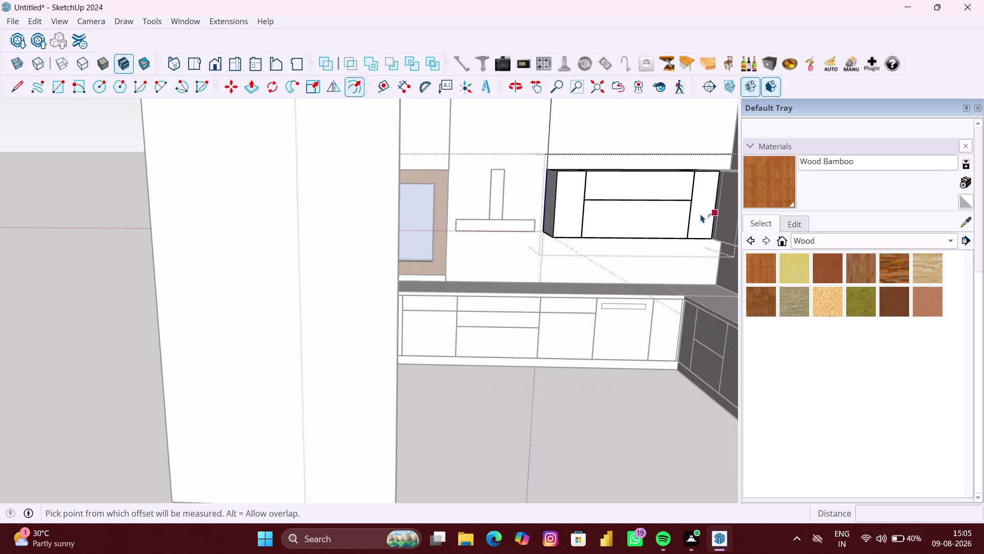
scroll(down, 3)
key(space)
Leave the cabinet group and zoom back out to the whole kitchen.
click(536, 302)
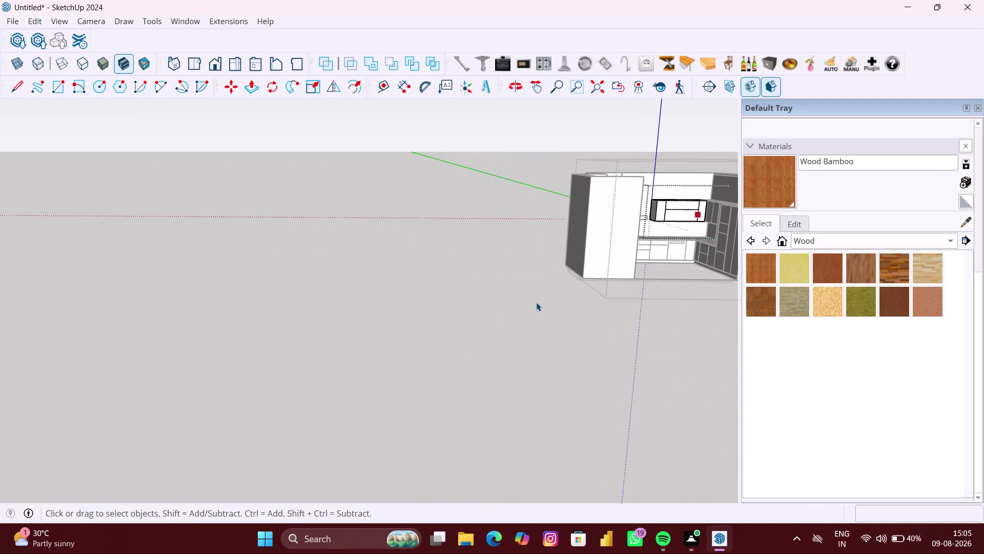
scroll(up, 3)
click(623, 339)
scroll(down, 3)
scroll(up, 3)
double_click(537, 350)
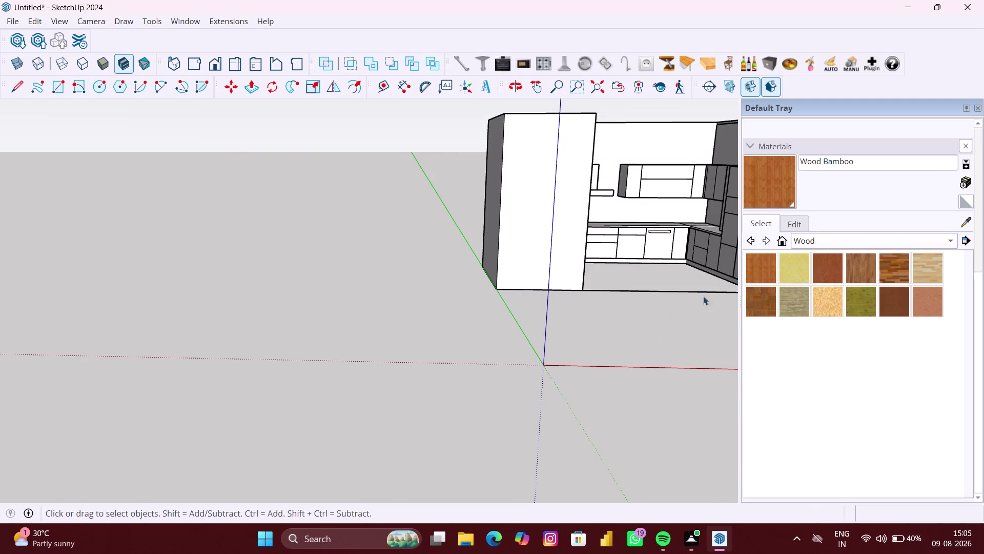
middle_drag(708, 291, 647, 284)
scroll(down, 3)
click(320, 314)
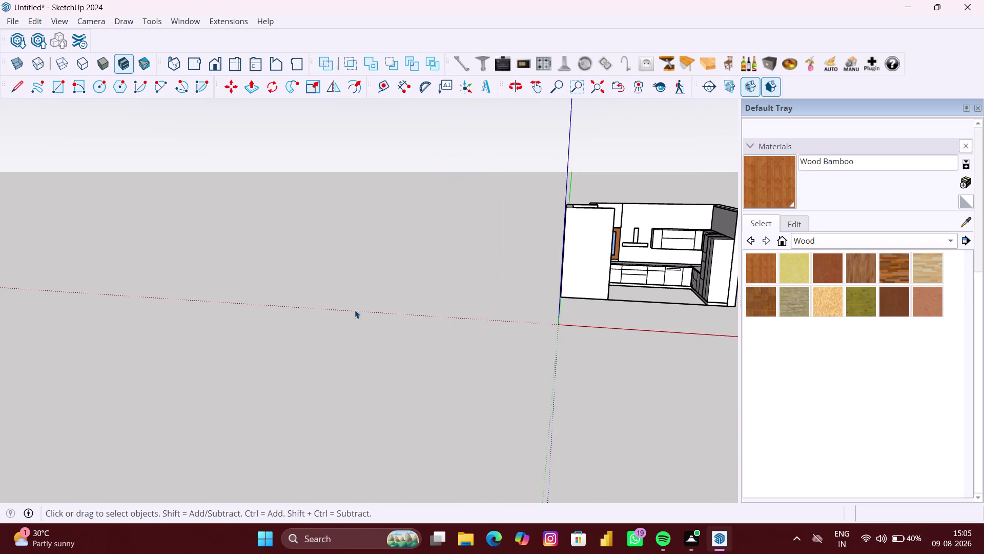
scroll(up, 3)
middle_drag(597, 296, 286, 253)
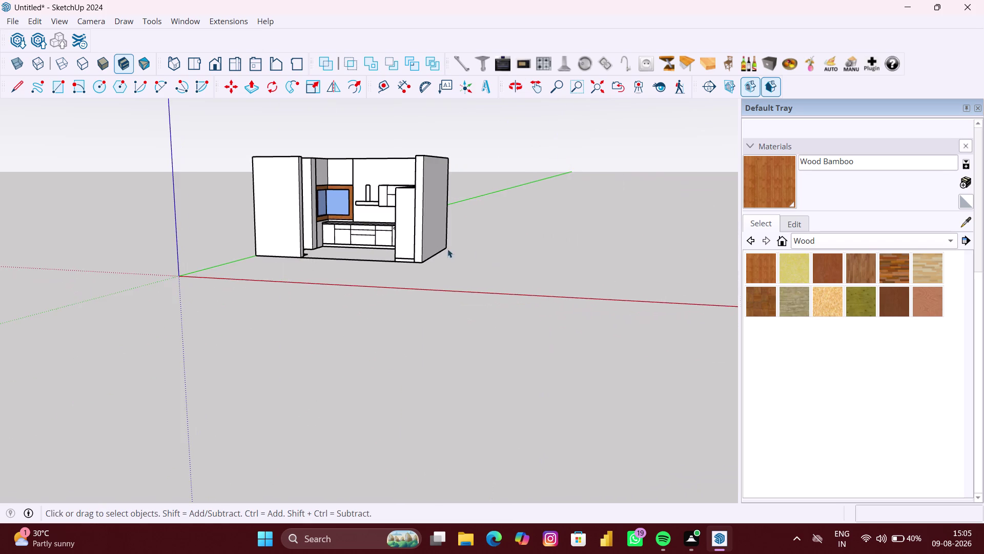
click(508, 248)
scroll(up, 3)
middle_drag(400, 247, 620, 287)
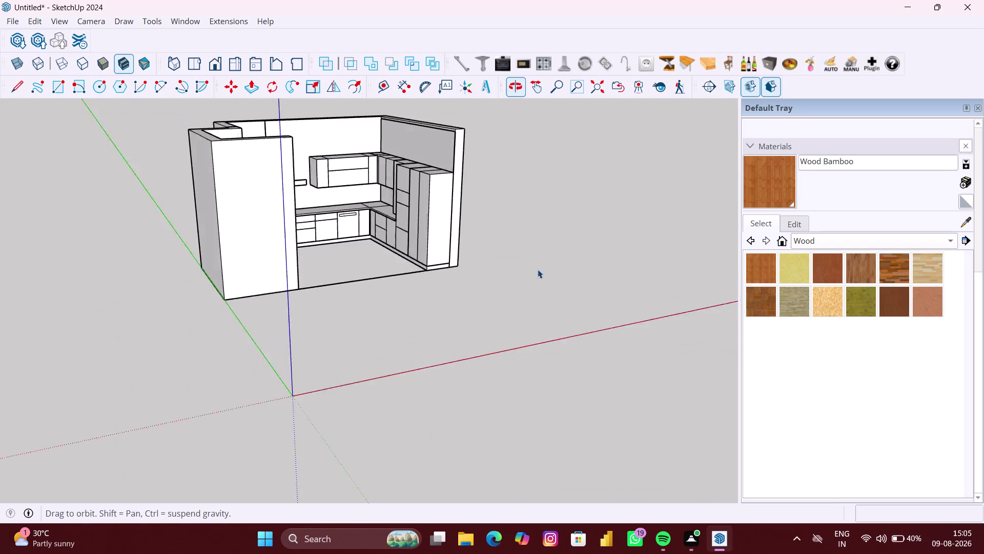
scroll(up, 3)
middle_drag(413, 205, 443, 249)
scroll(up, 3)
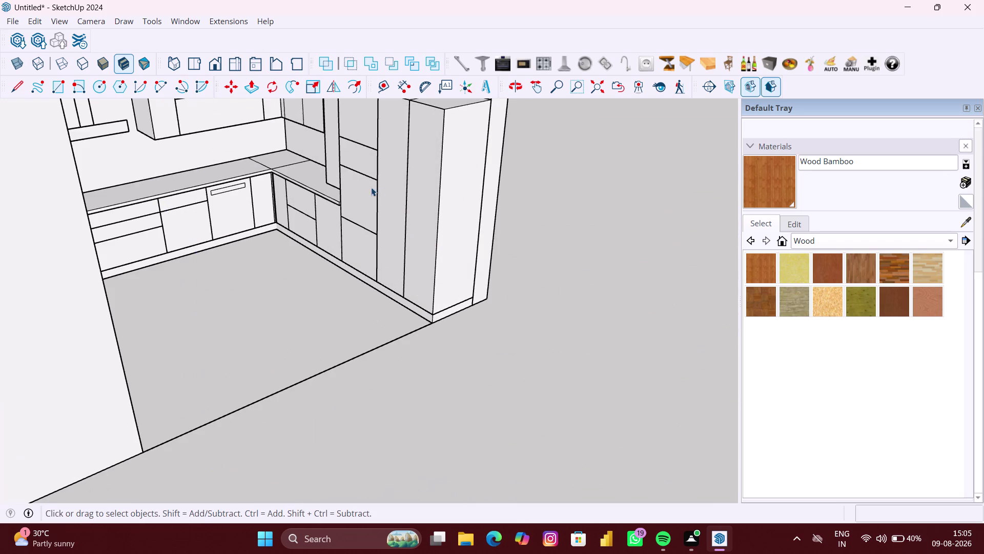
scroll(down, 3)
scroll(up, 3)
middle_drag(339, 155, 357, 161)
middle_drag(352, 162, 364, 234)
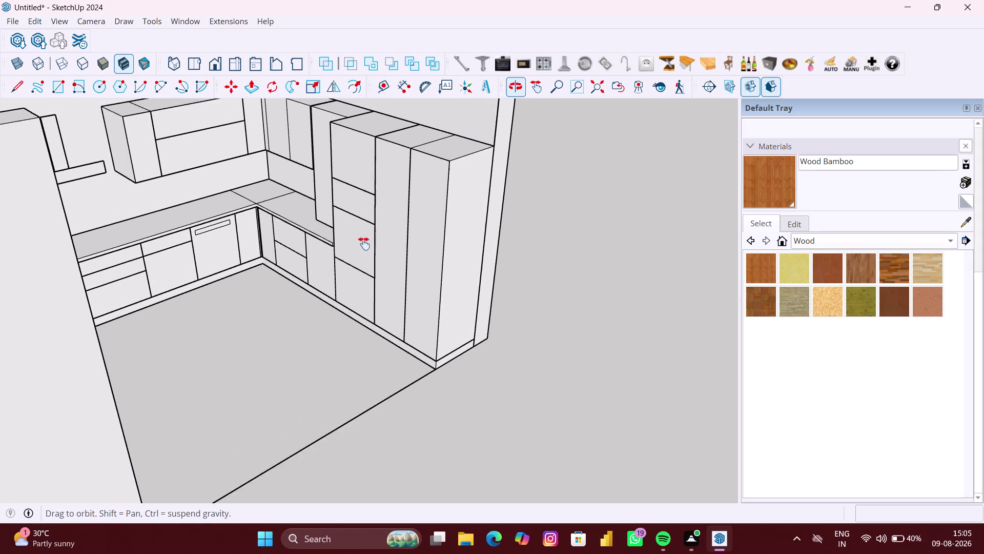
middle_drag(364, 235, 366, 289)
scroll(up, 3)
Open the tall cabinet group and its inner part for editing.
click(311, 209)
scroll(up, 3)
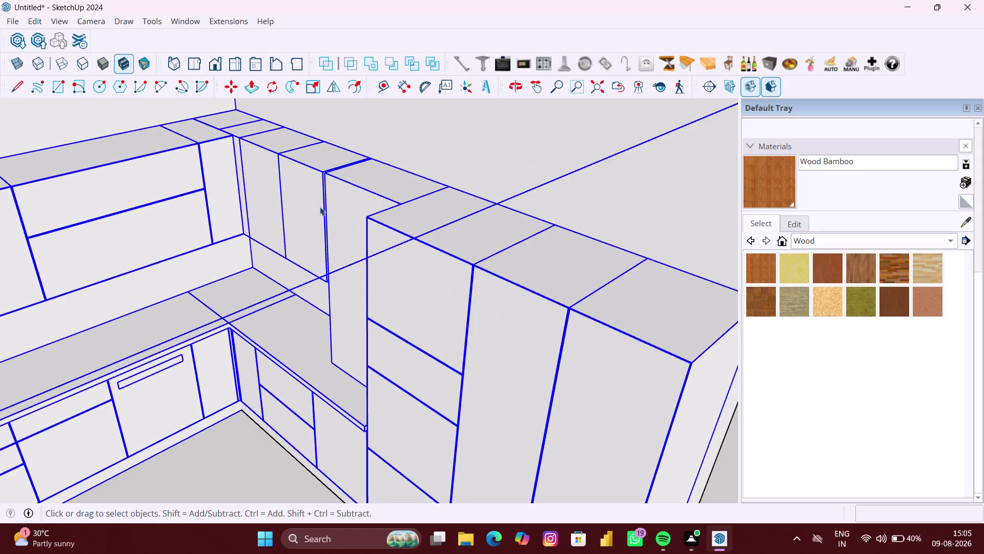
double_click(320, 207)
scroll(up, 3)
scroll(up, 3)
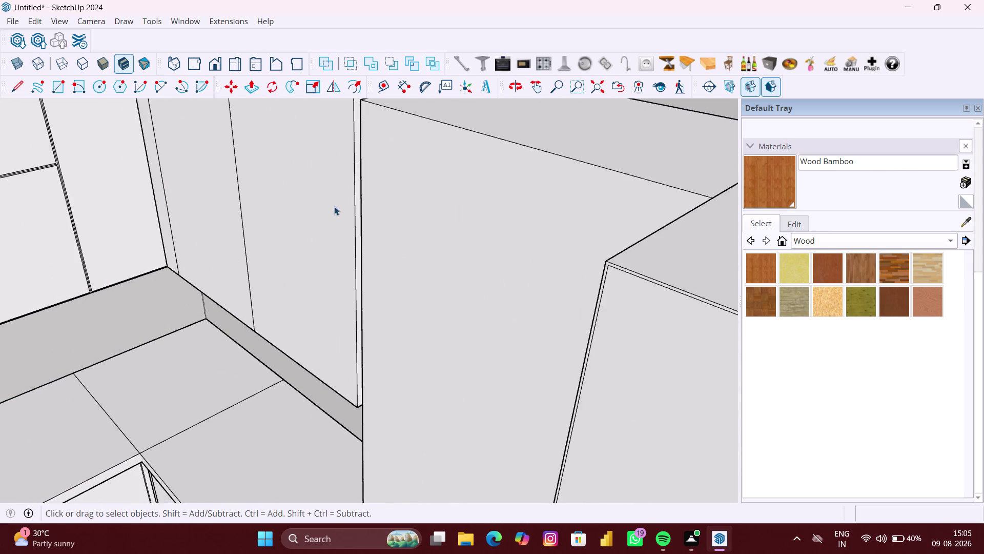
scroll(up, 3)
scroll(down, 3)
click(224, 211)
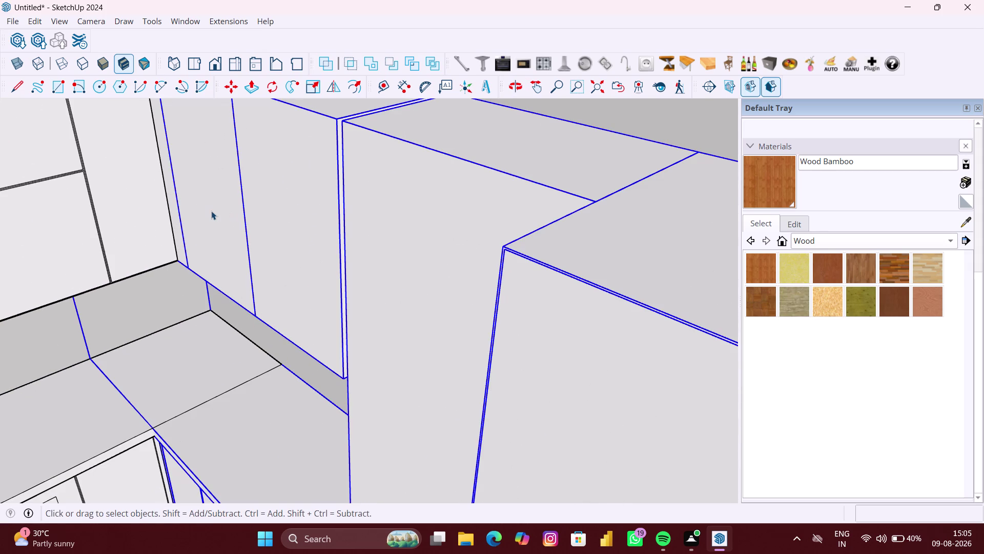
double_click(211, 210)
Open the side panel part and offset its narrow face inward by 3 mm.
click(202, 210)
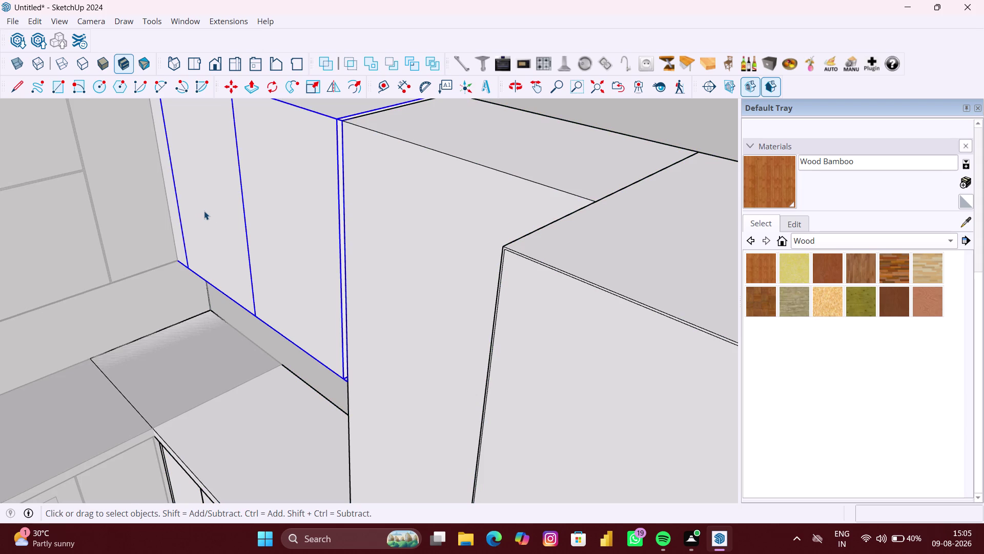
double_click(204, 210)
click(204, 211)
triple_click(204, 211)
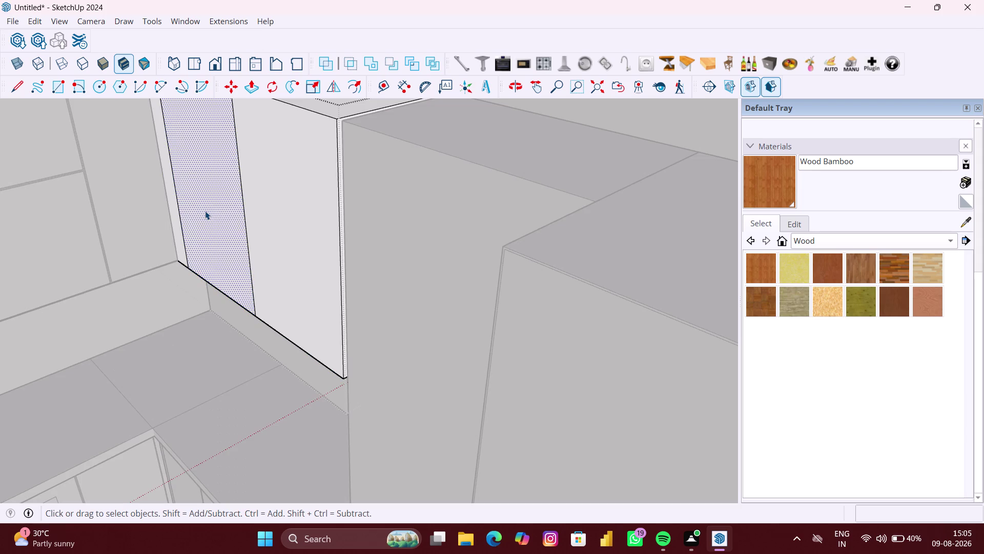
key(f)
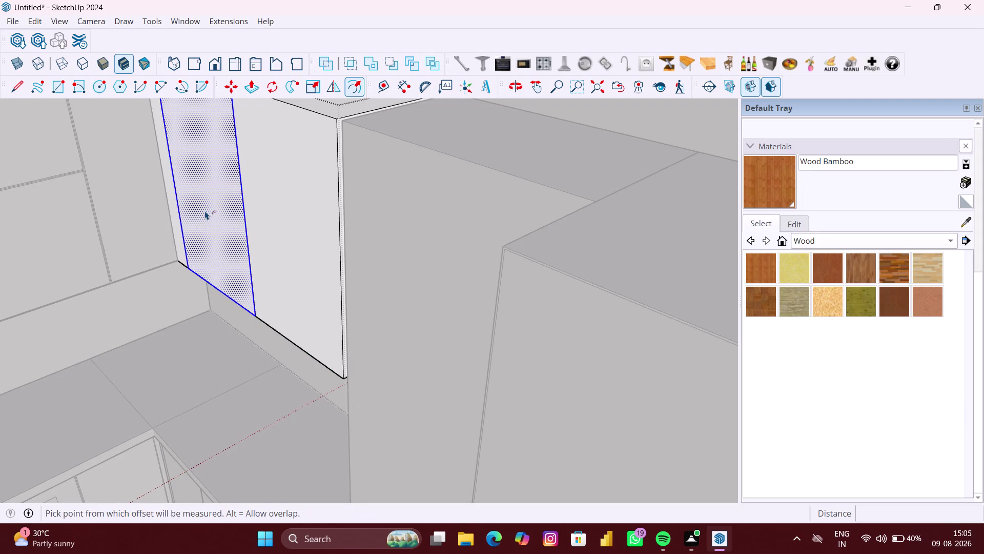
click(205, 211)
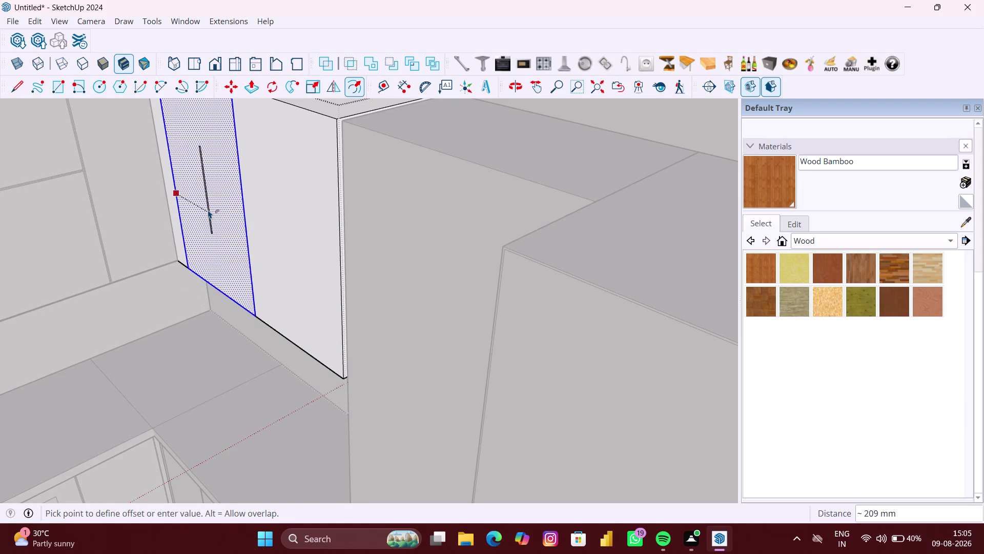
text(3MM)
key(Return)
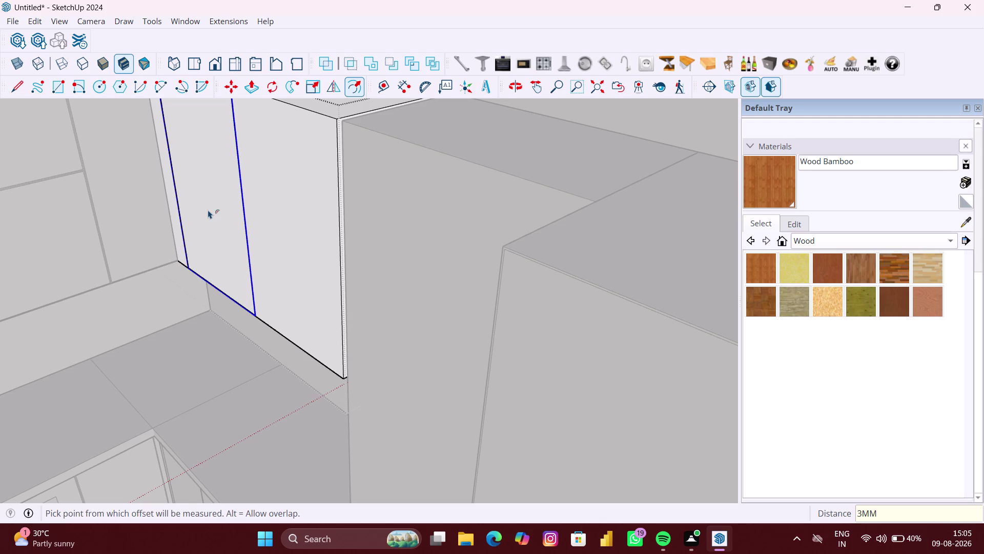
key(space)
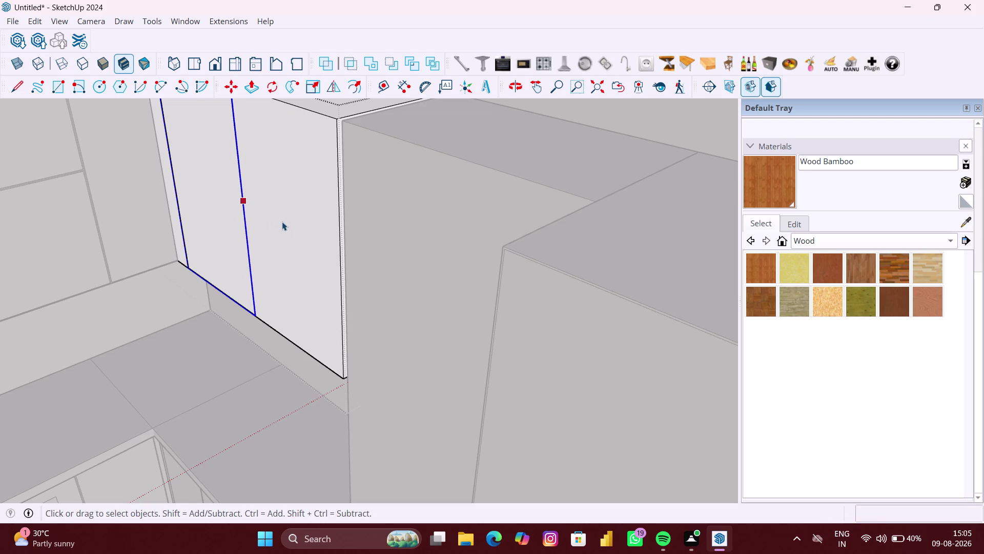
Offset the wider door face beside the panel inward by 3 mm.
drag(282, 224, 282, 229)
key(f)
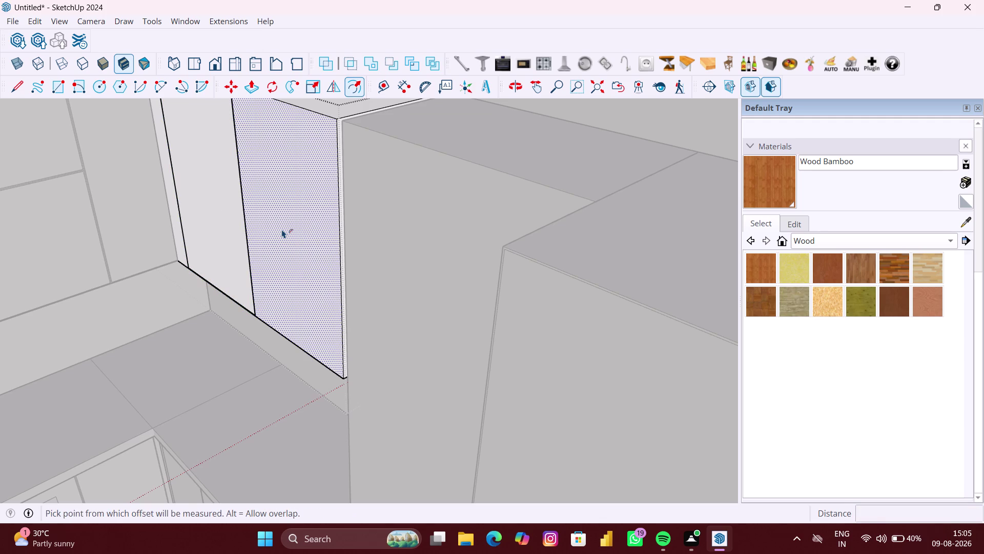
click(282, 229)
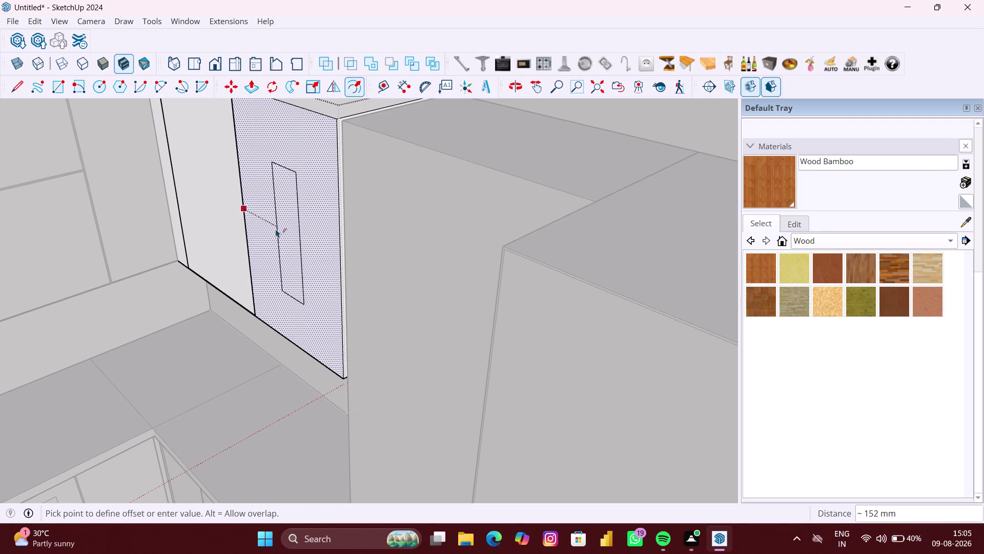
key(3)
text(MM)
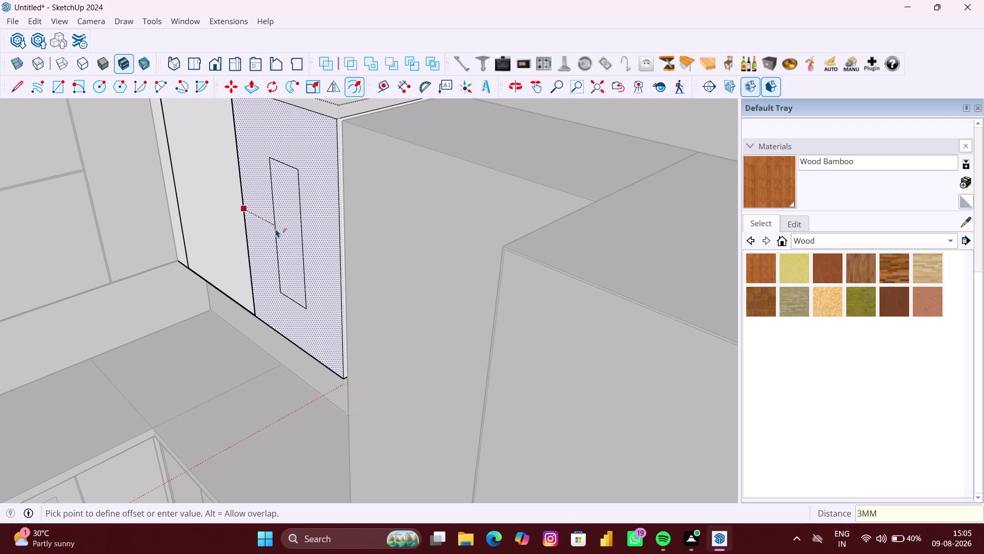
key(Return)
key(space)
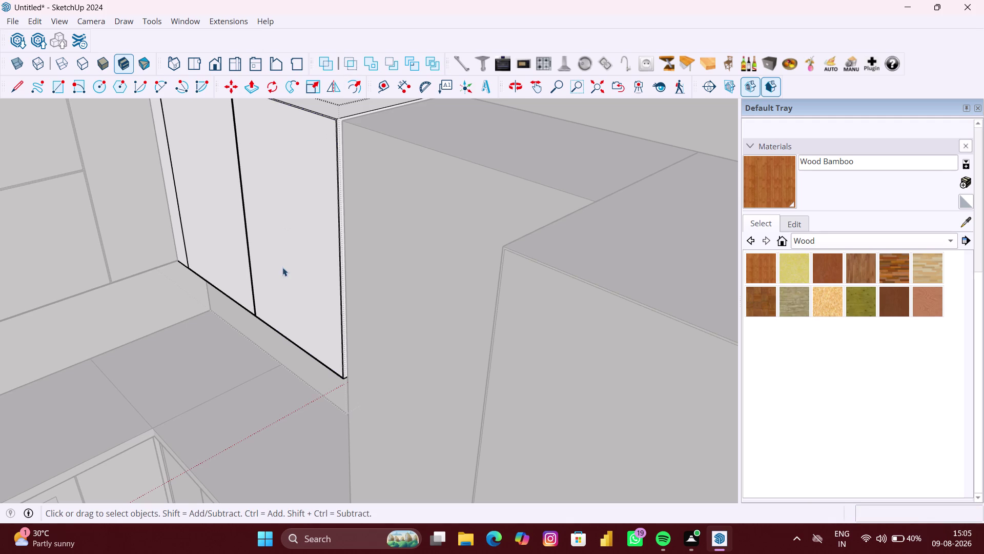
Orbit toward the neighbouring tall panel and select it.
scroll(down, 3)
click(276, 348)
scroll(down, 3)
middle_drag(303, 347, 425, 343)
click(499, 334)
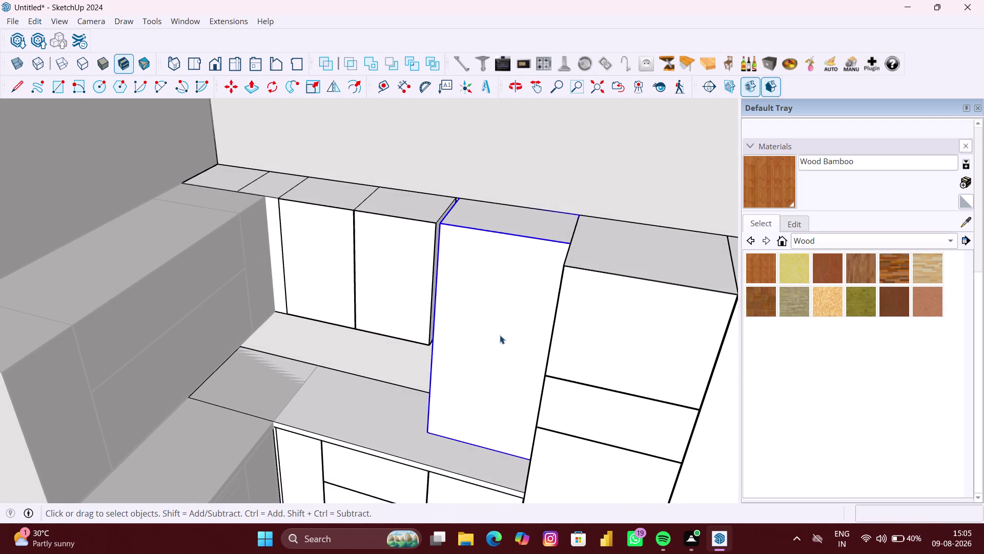